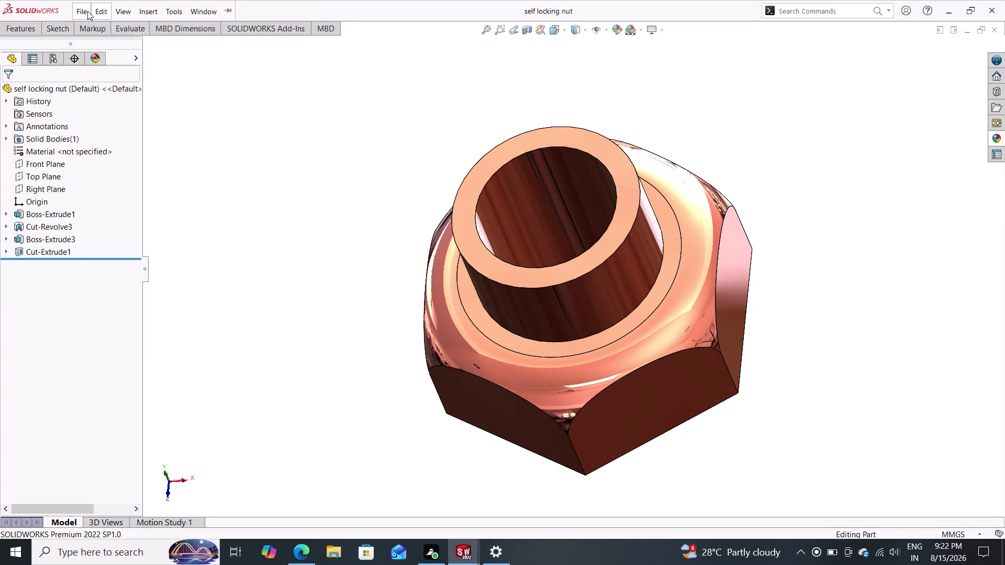
Save the self-locking nut with Save As in the shock assembly folder, then start a new document.
click(85, 11)
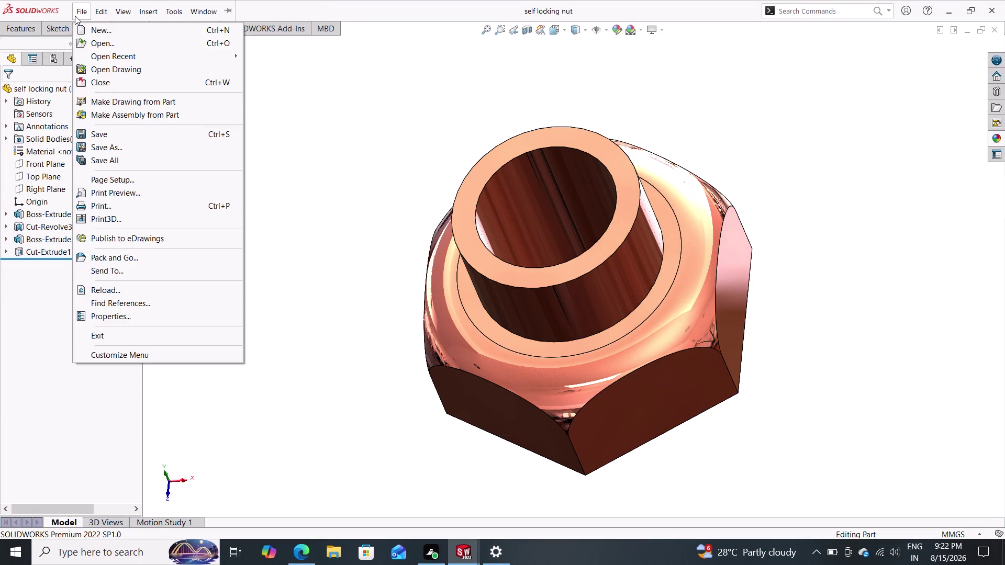
click(107, 147)
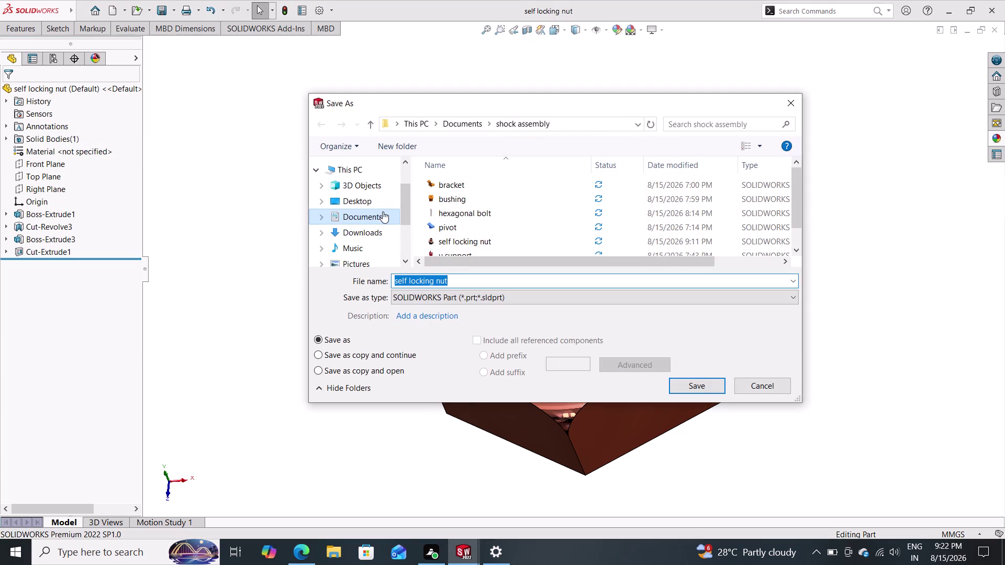
scroll(down, 3)
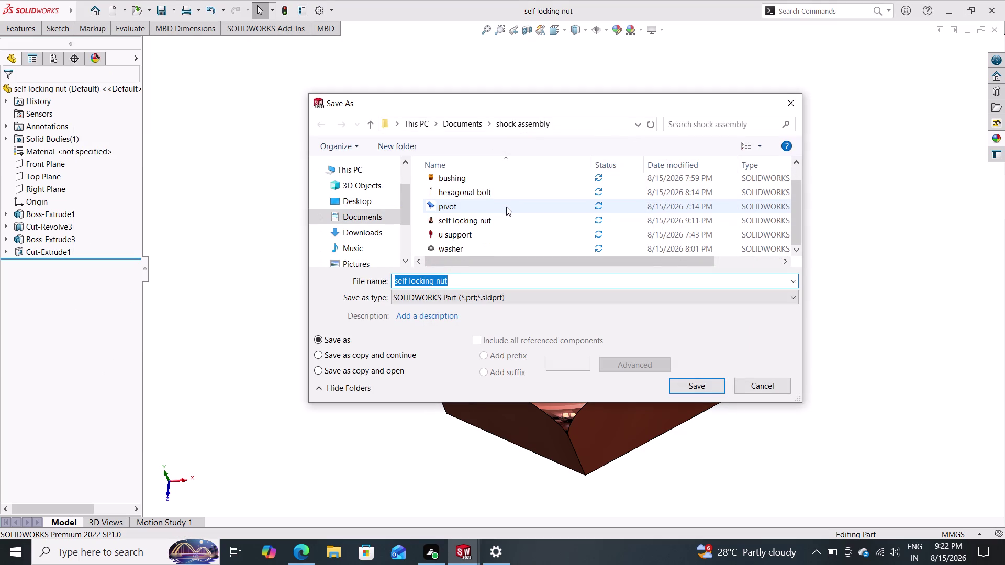
click(752, 382)
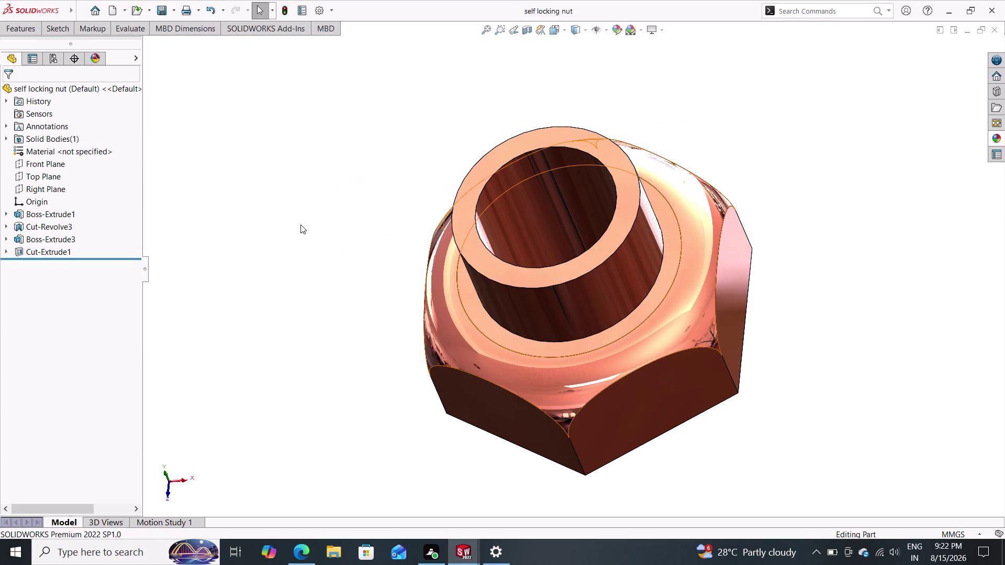
click(109, 16)
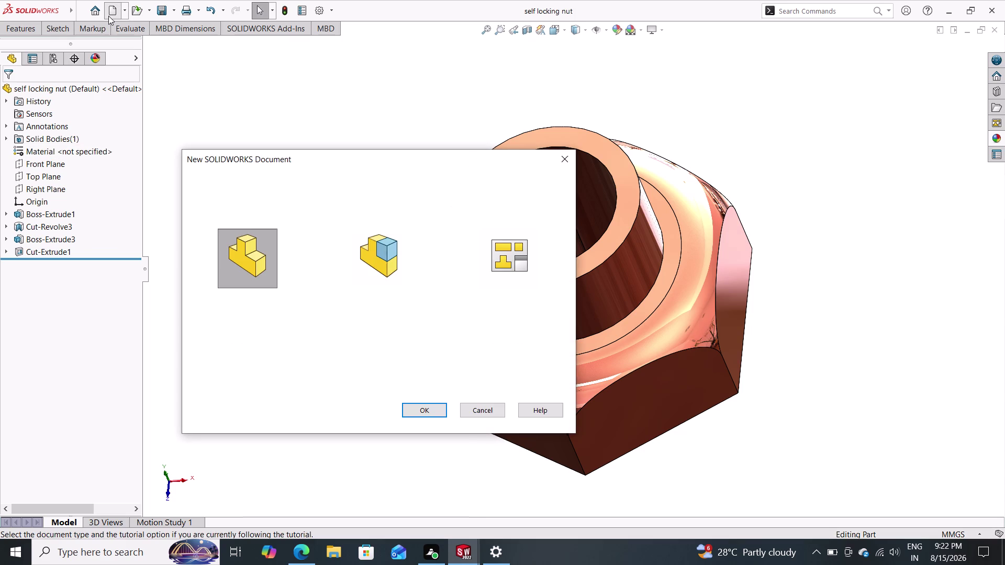
Create a new Part document and open a sketch on the Top Plane.
click(425, 413)
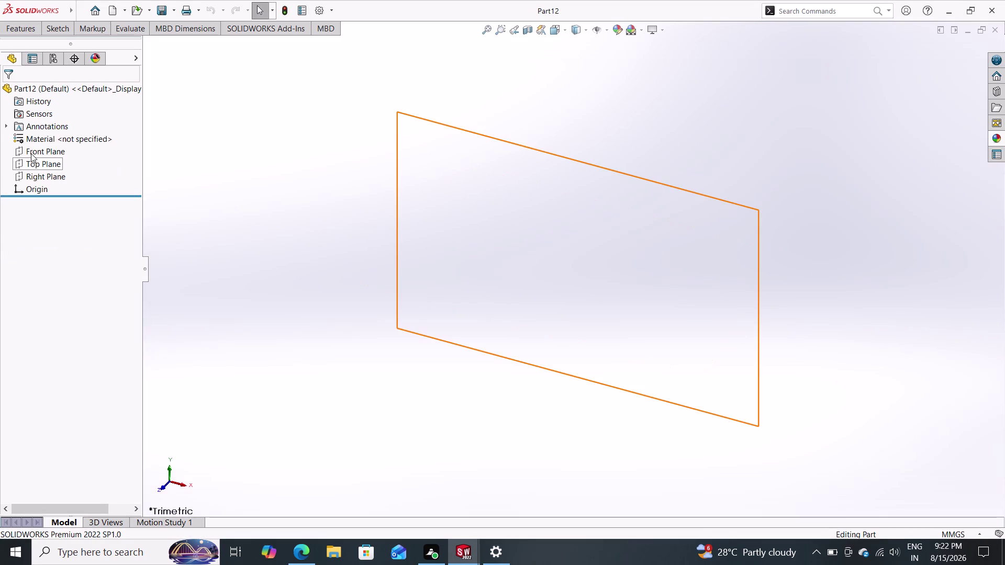
click(33, 168)
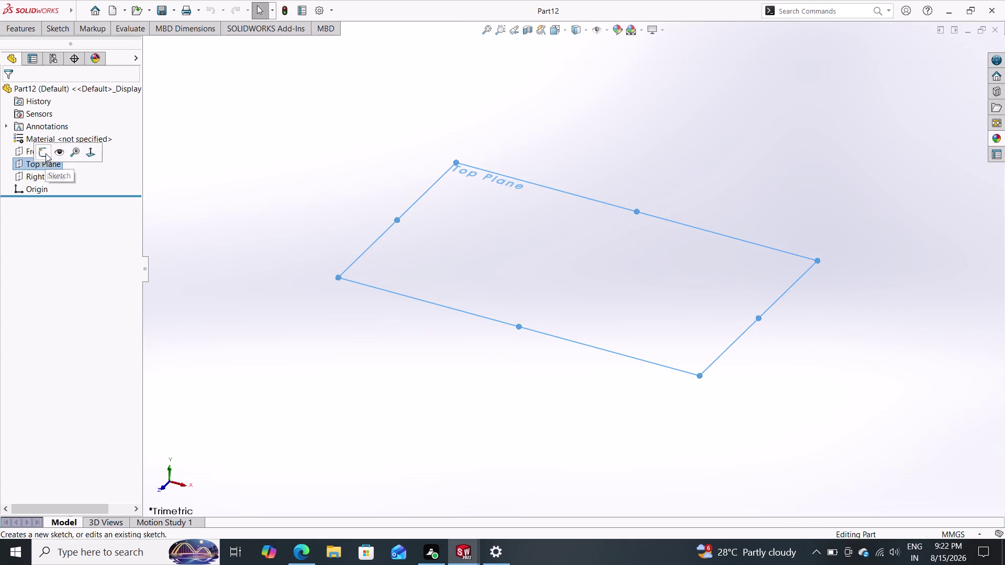
click(45, 153)
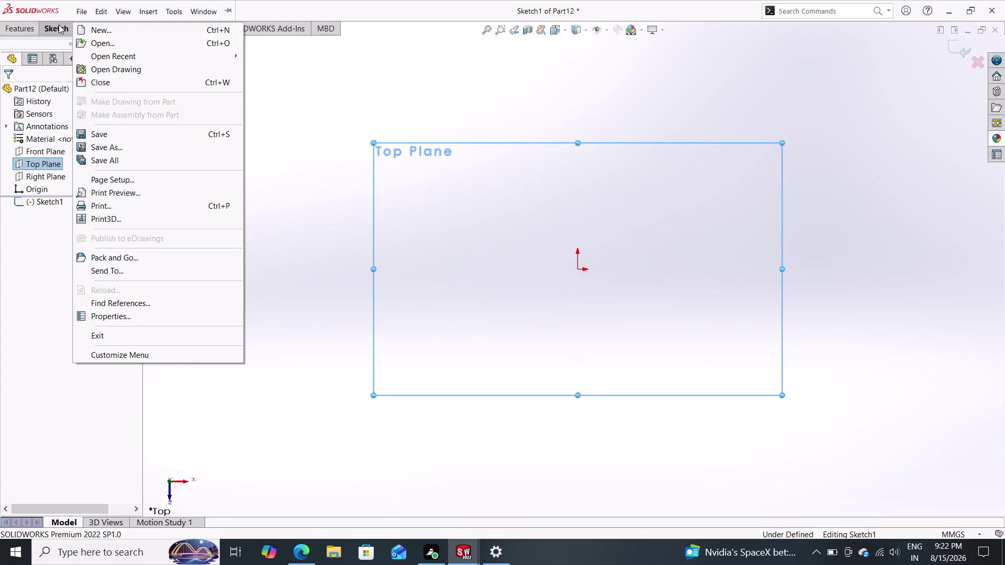
click(58, 25)
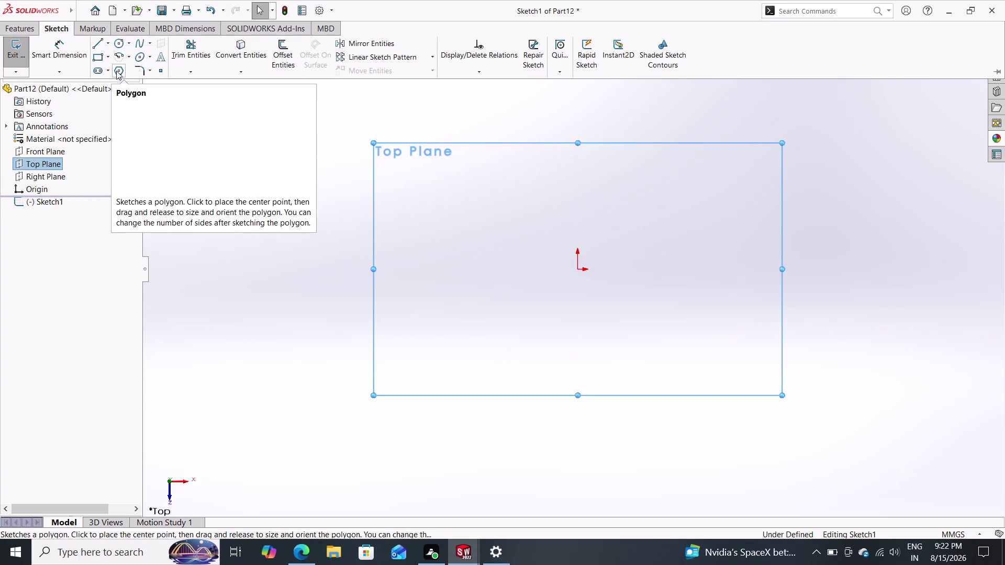
Sketch a six-sided polygon centred on the origin.
click(117, 71)
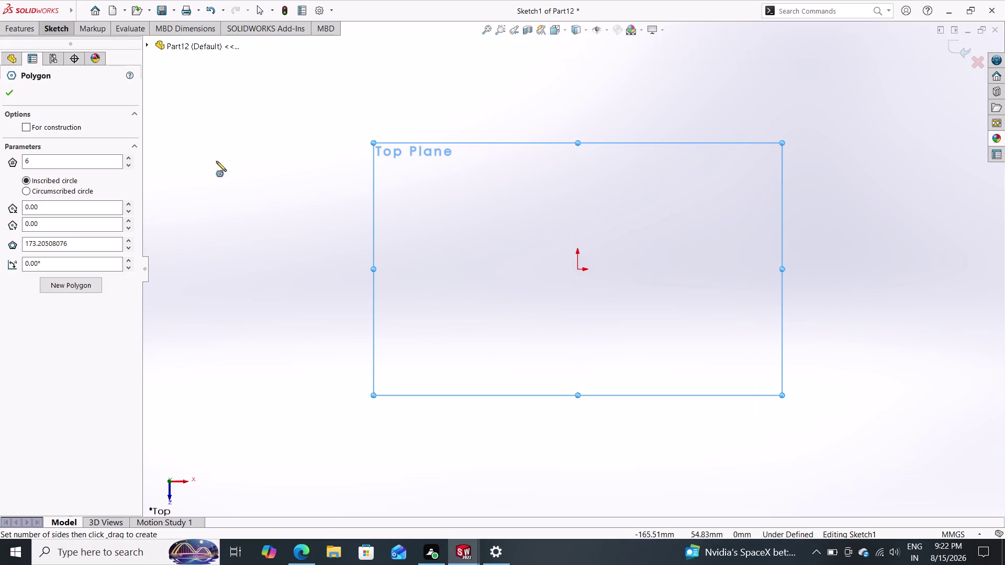
click(576, 270)
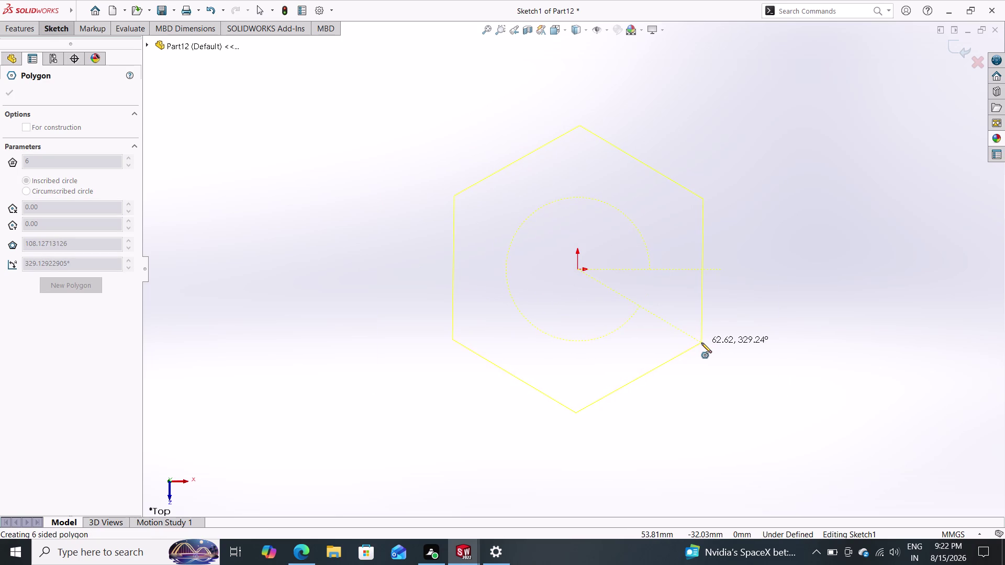
click(701, 343)
key(Escape)
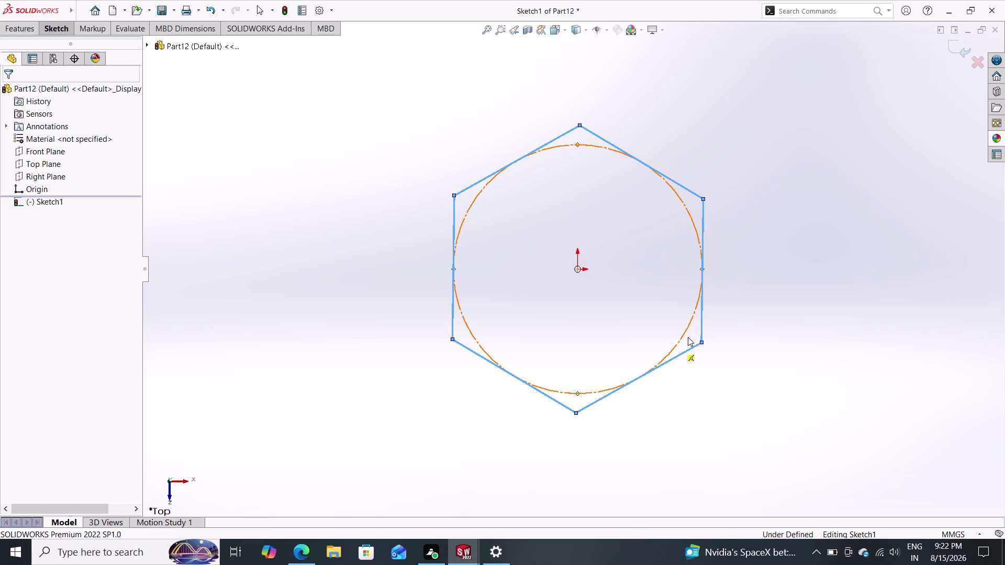
click(702, 311)
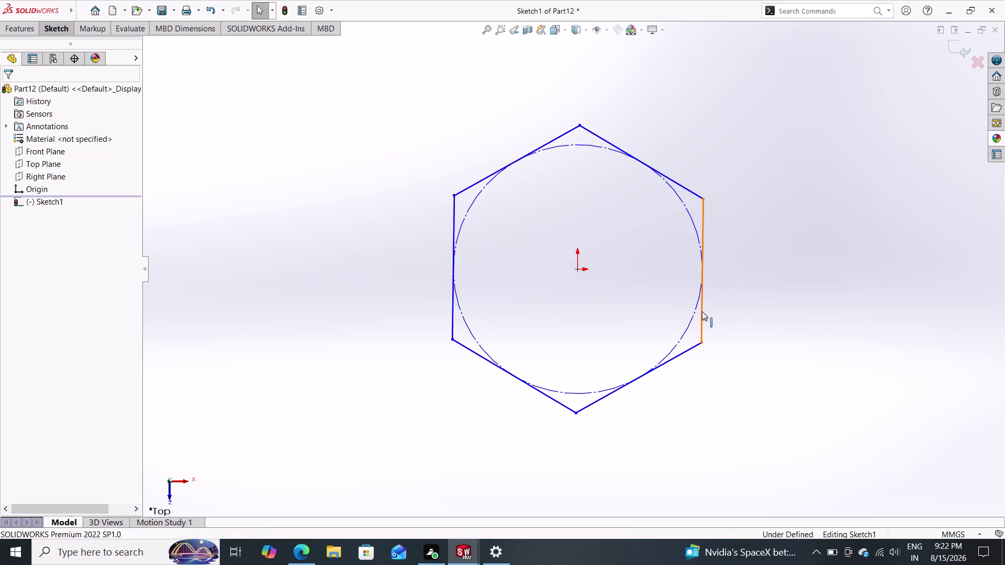
Add a Vertical relation to the hexagon's right side.
click(31, 237)
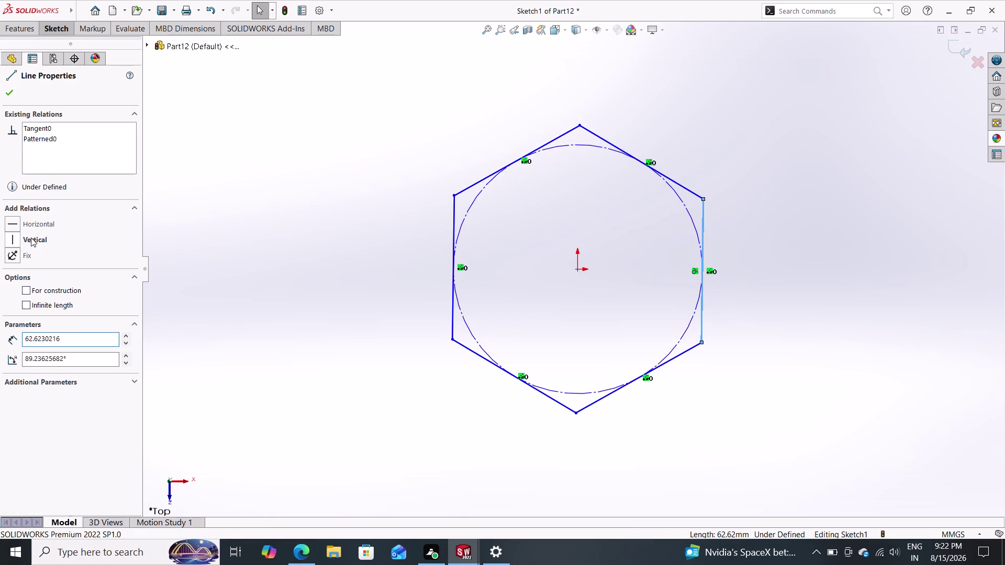
click(9, 93)
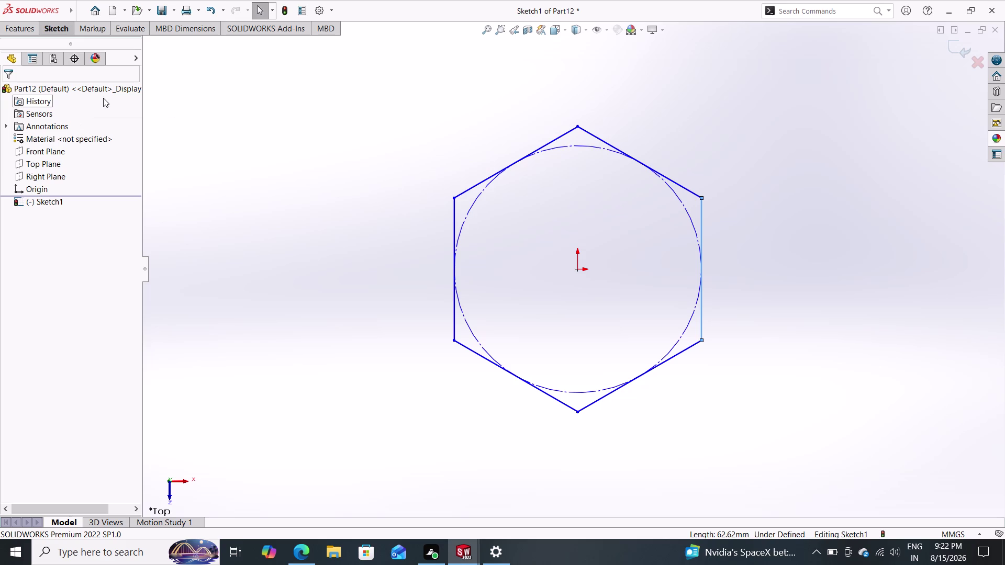
click(49, 23)
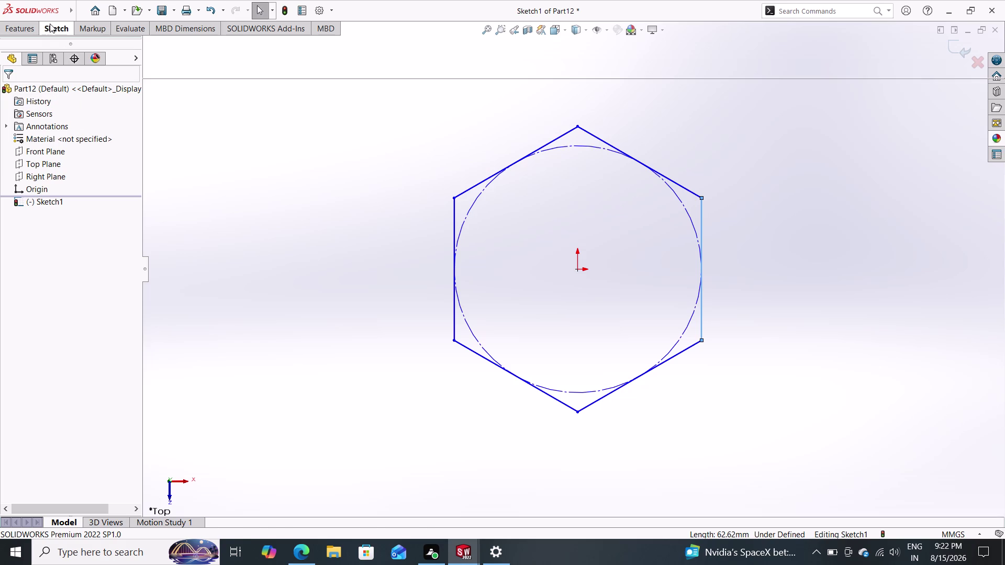
click(68, 55)
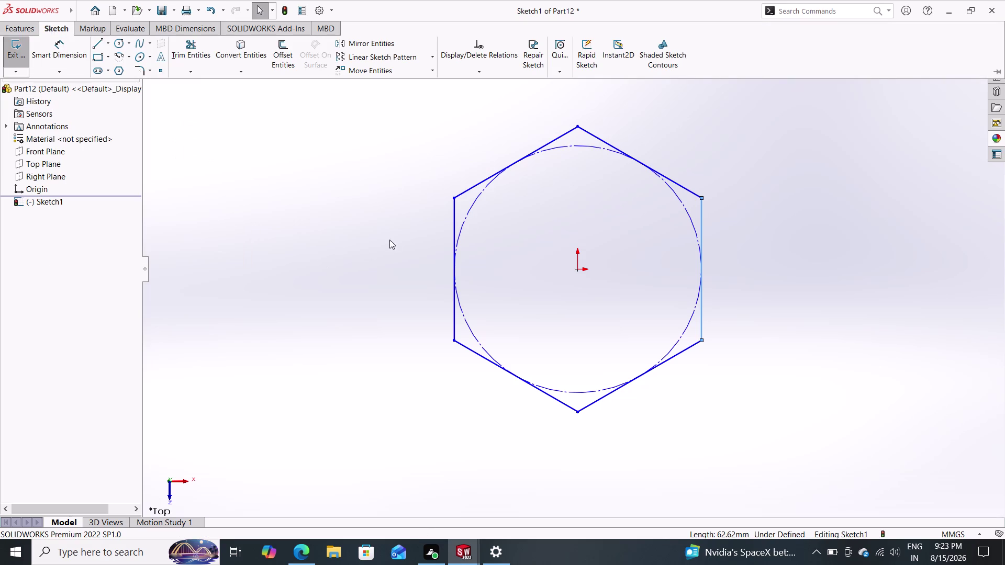
click(52, 50)
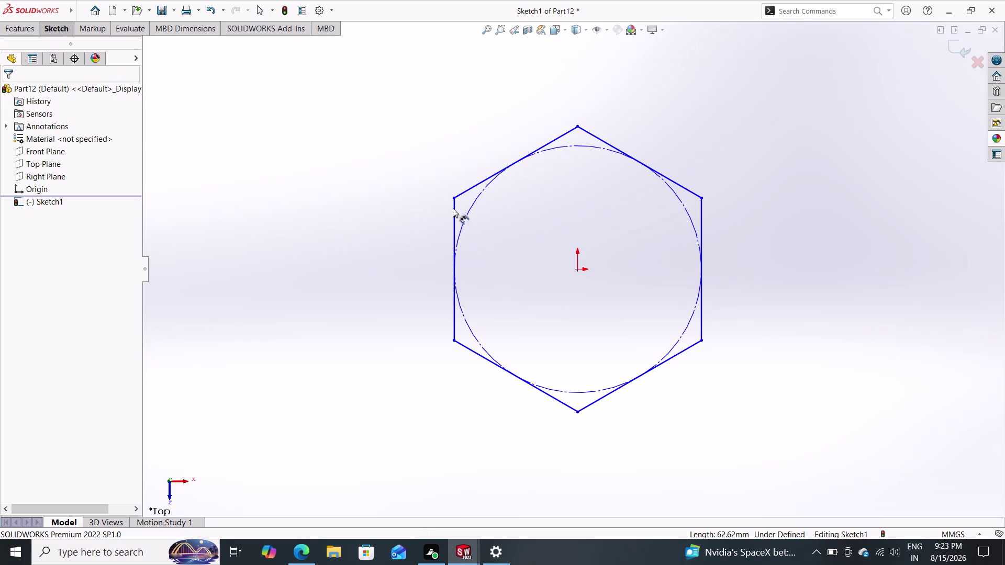
Dimension the hexagon's two upper corners to 104 mm, fully defining the sketch.
drag(453, 199, 677, 208)
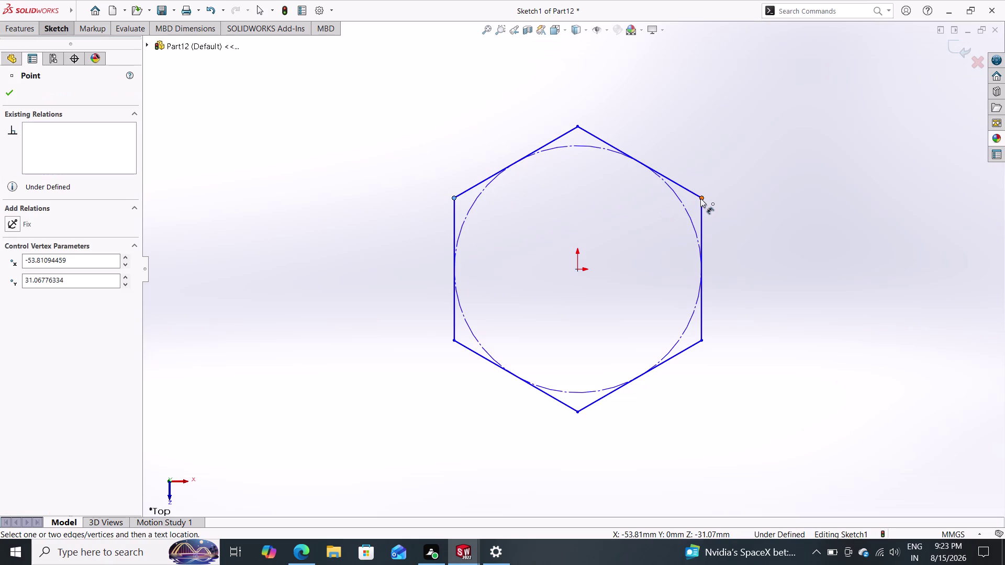
drag(702, 197, 672, 126)
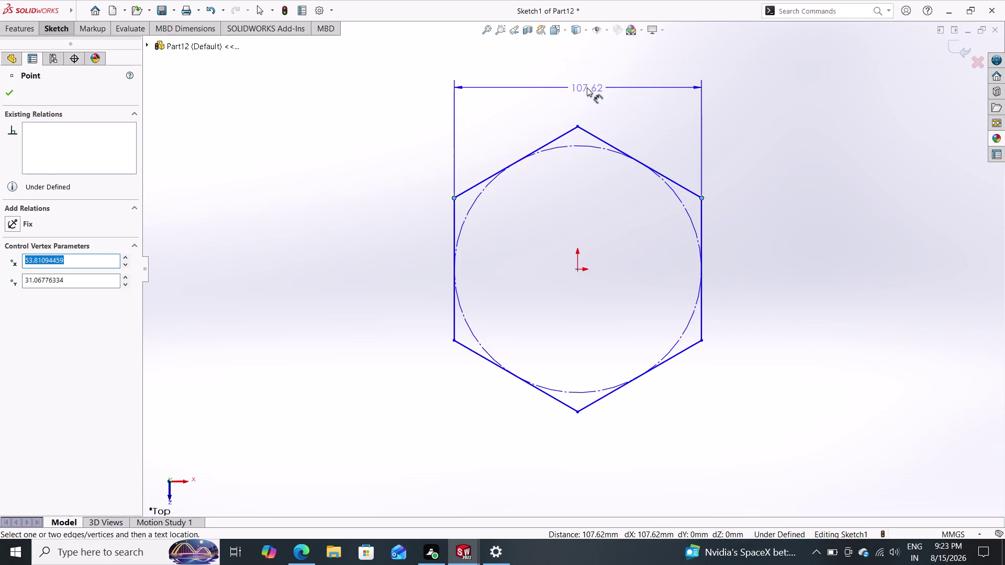
click(571, 82)
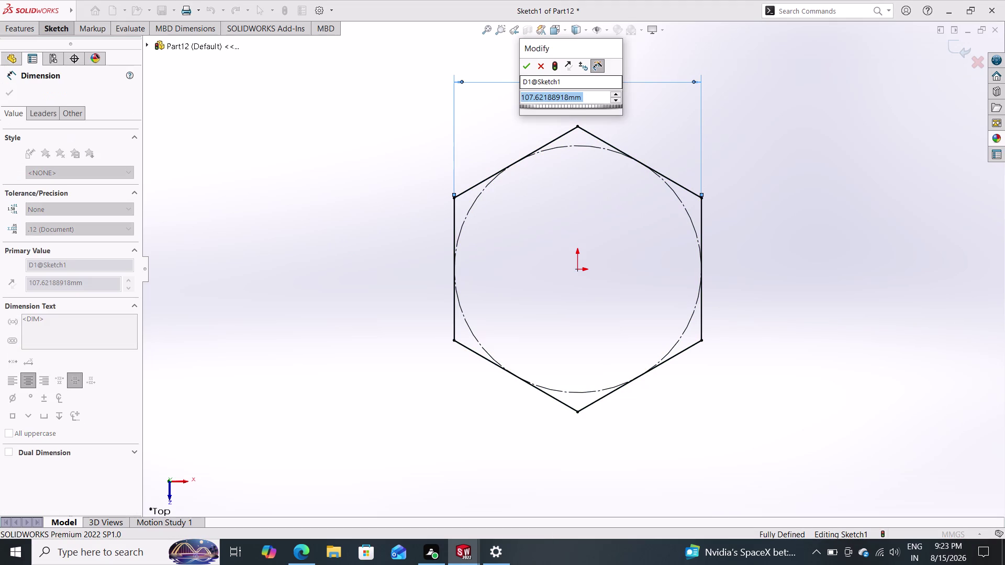
text(104)
key(Return)
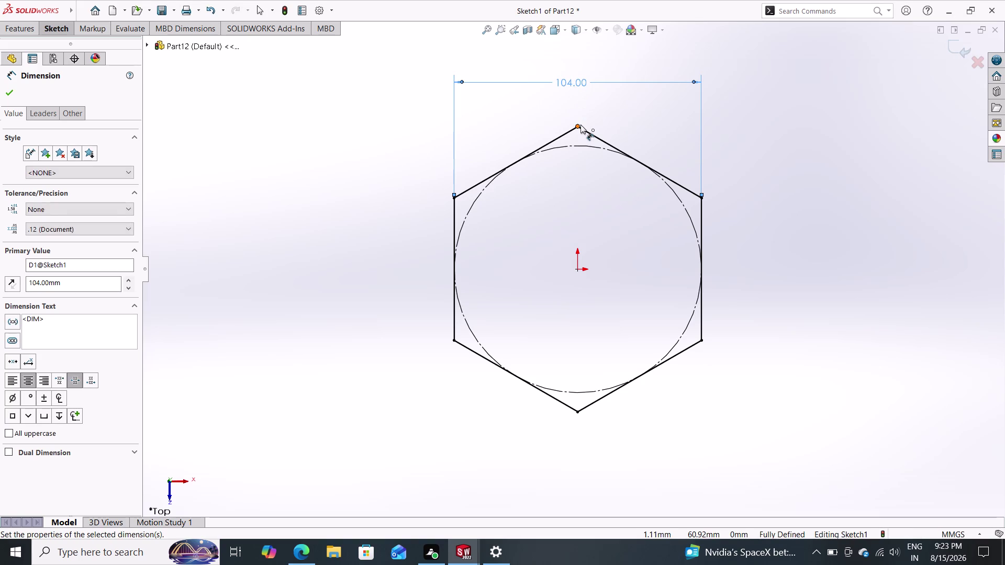
click(9, 92)
click(25, 33)
click(26, 50)
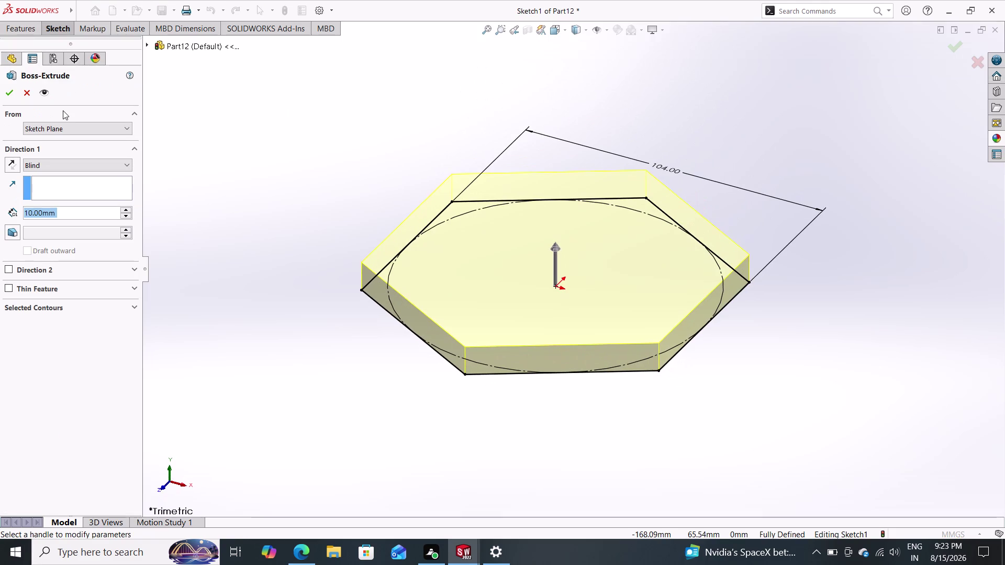
Extrude the hexagon 60 mm to create Boss-Extrude1.
text(6)
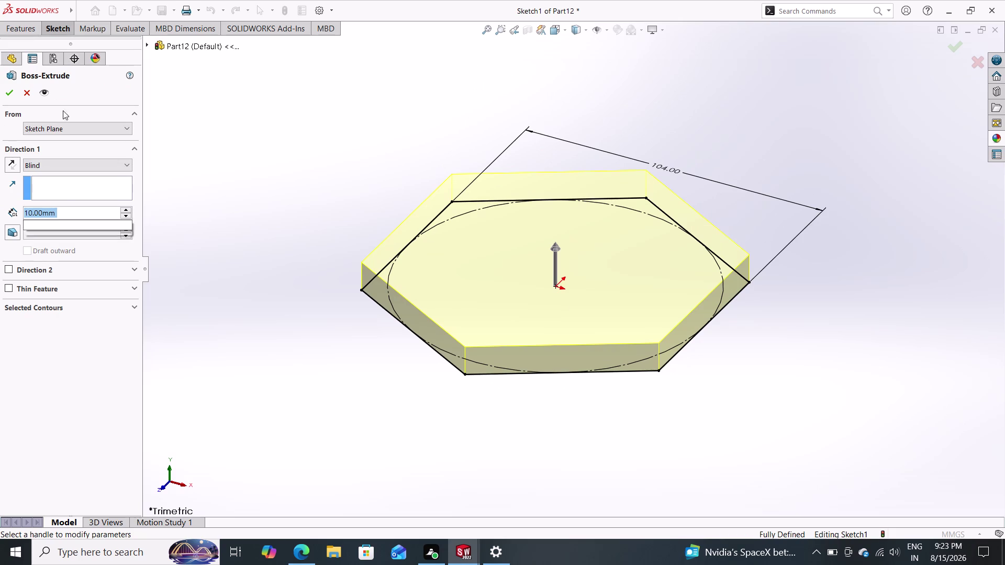
text(0)
key(Return)
click(7, 99)
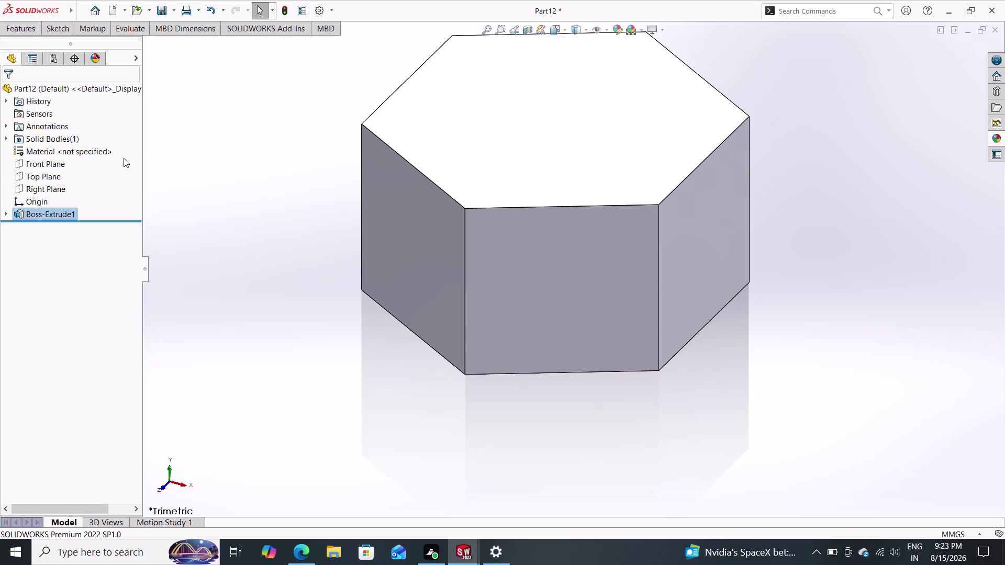
click(53, 186)
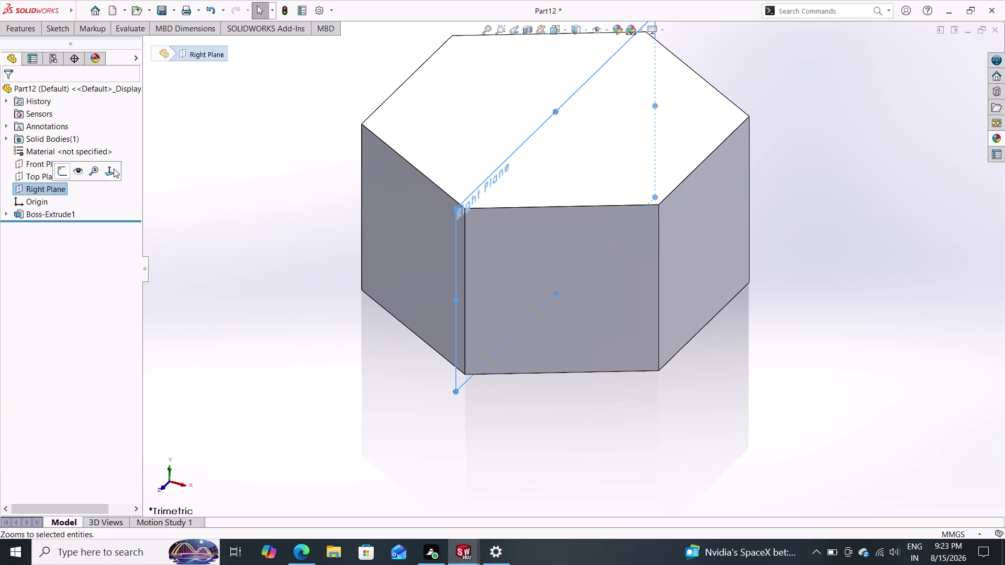
Start a sketch on the Right Plane with a vertical construction centerline rising from the origin.
click(110, 170)
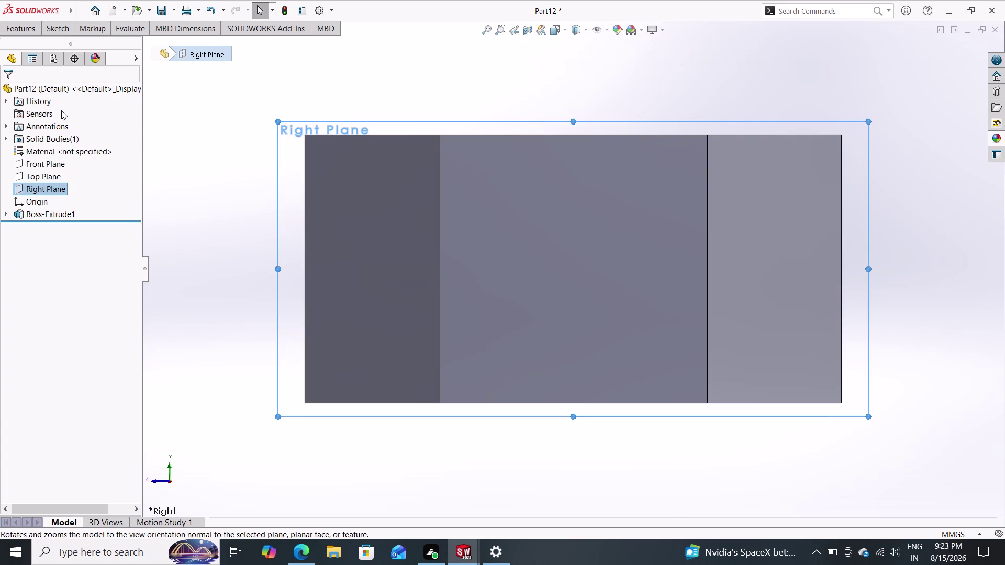
click(31, 27)
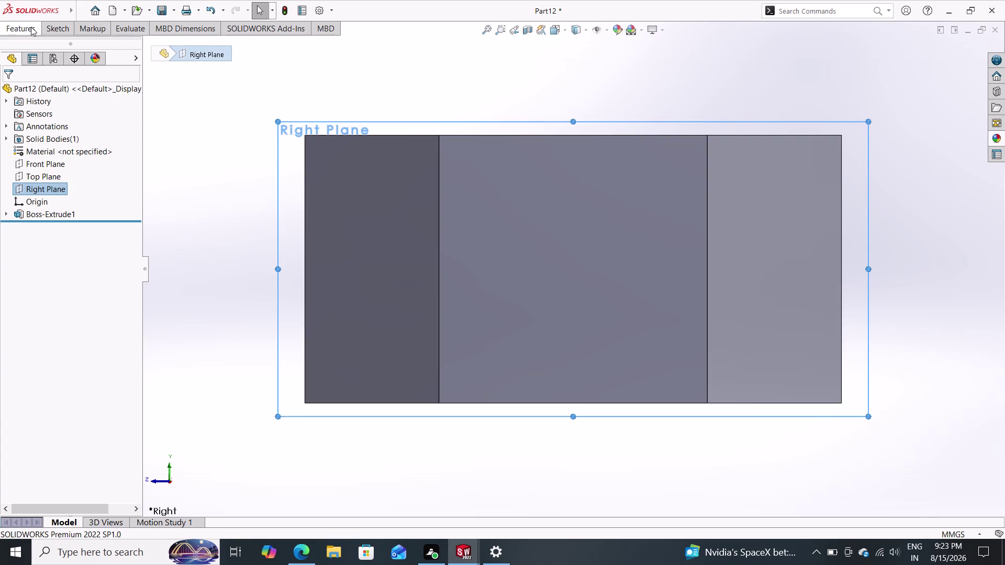
click(45, 24)
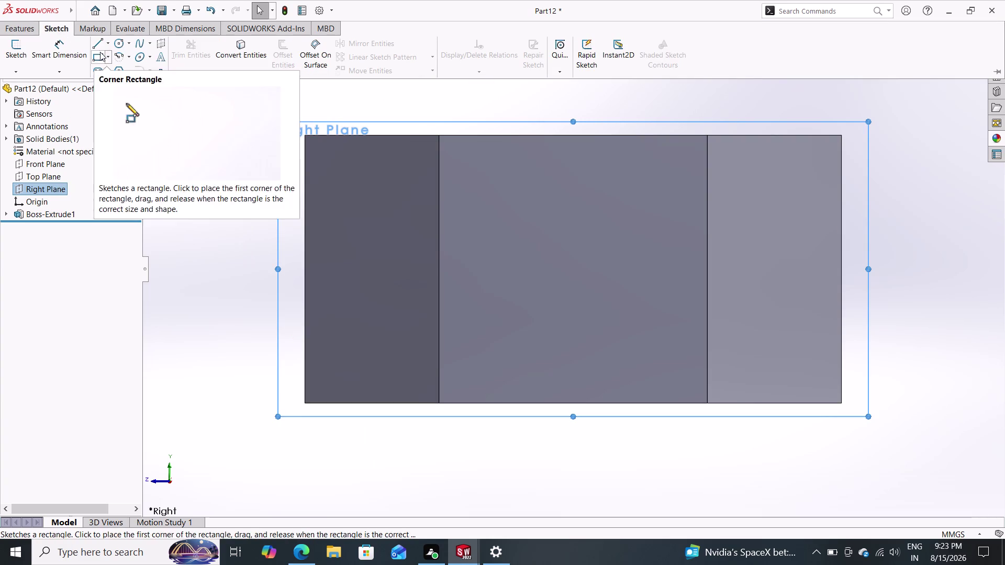
click(107, 42)
click(114, 74)
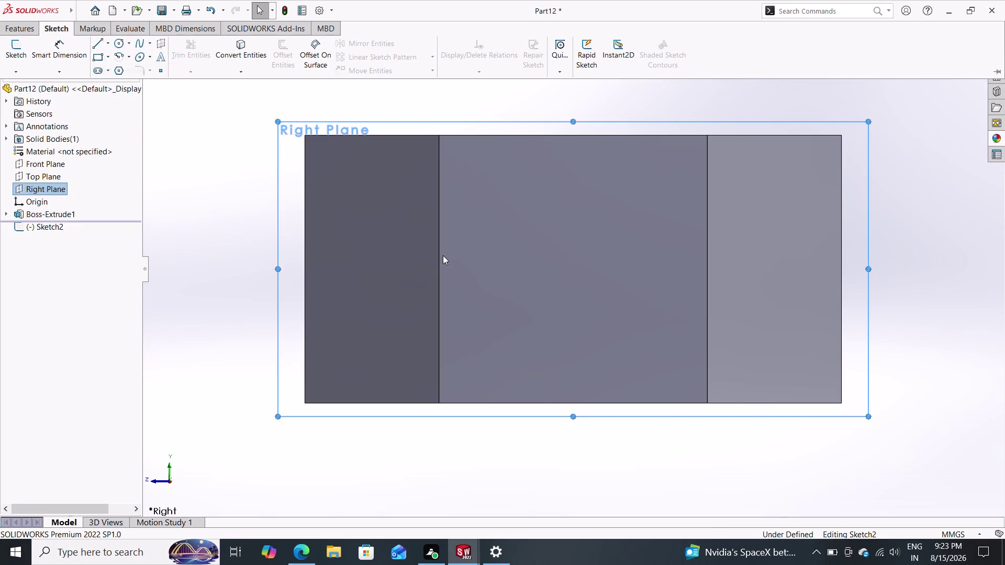
click(572, 403)
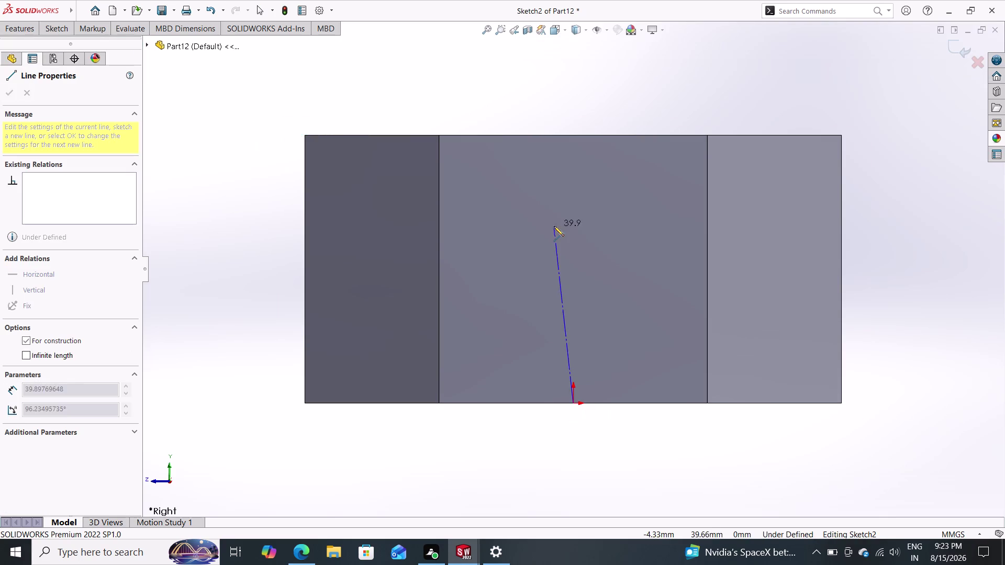
click(576, 201)
key(Escape)
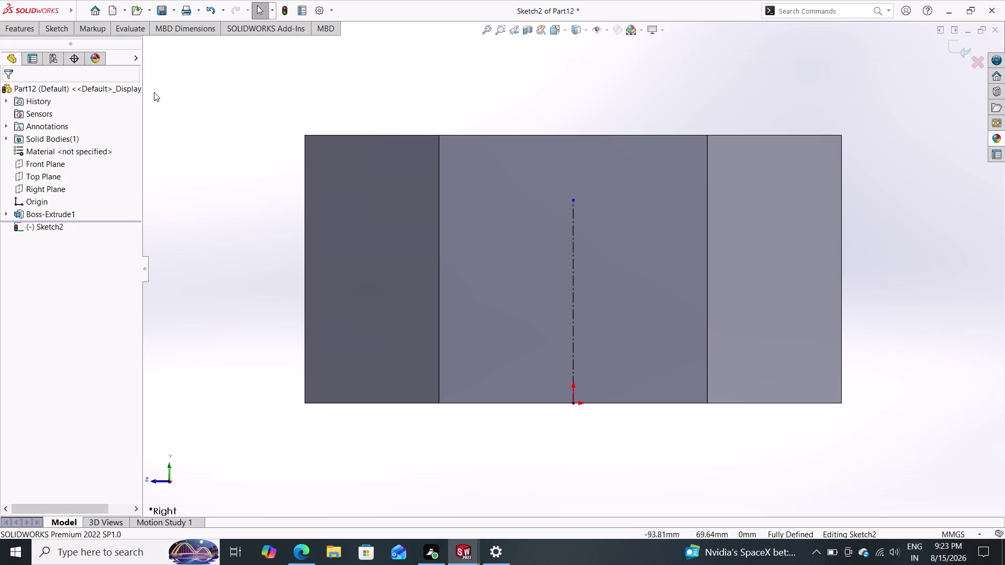
Select the top edge of the block's right face.
click(61, 35)
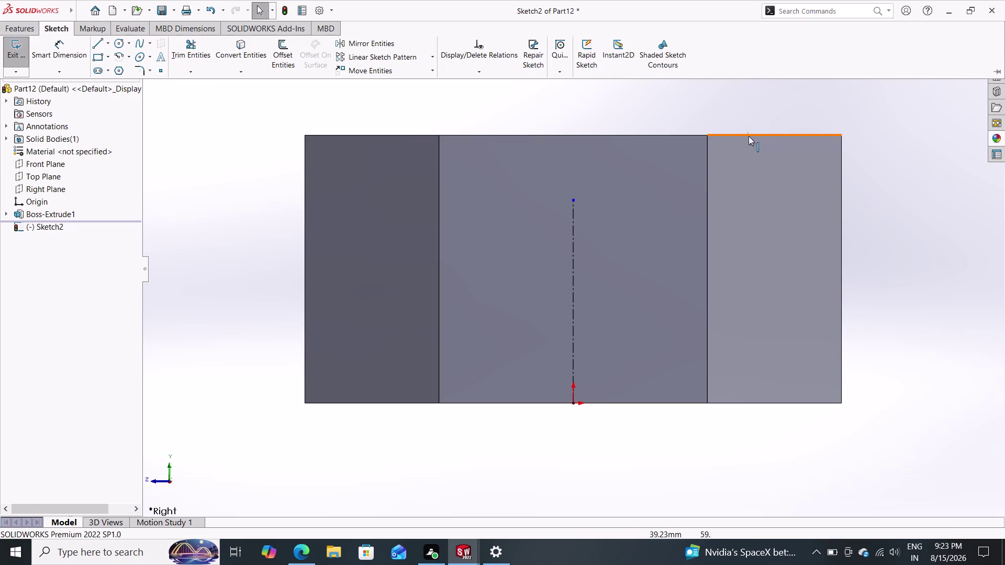
click(749, 135)
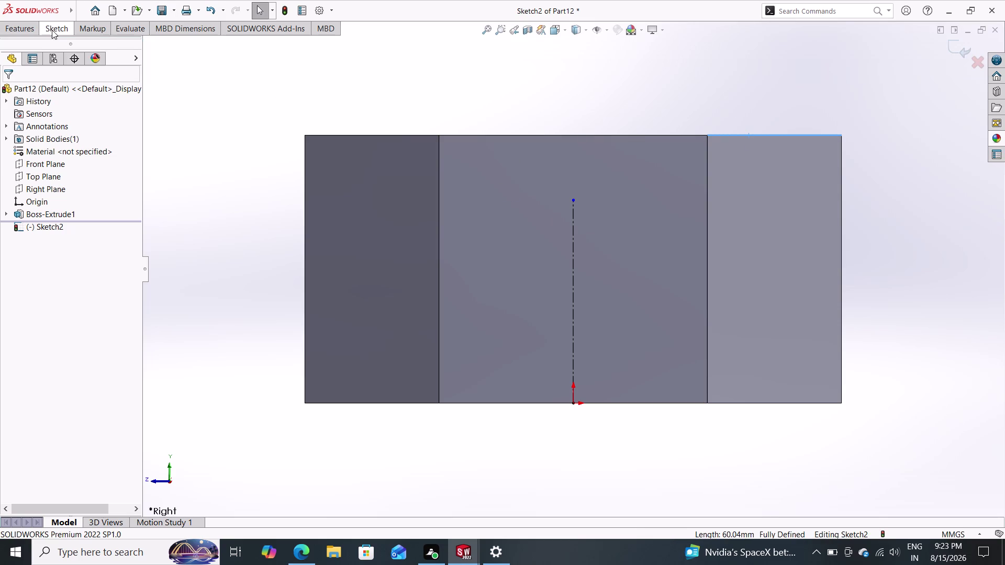
click(52, 30)
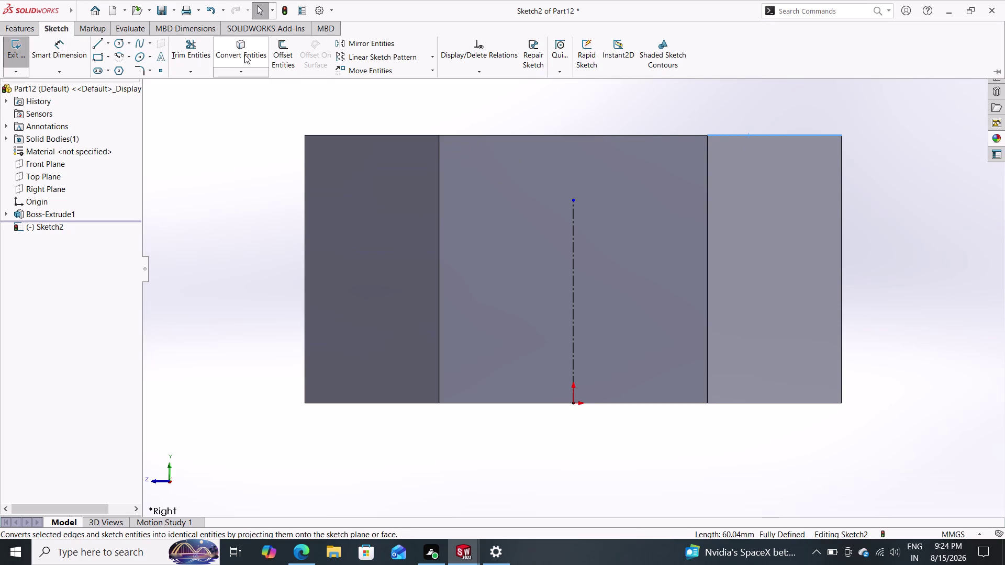
Convert the right face's top and right edges into sketch lines.
click(239, 54)
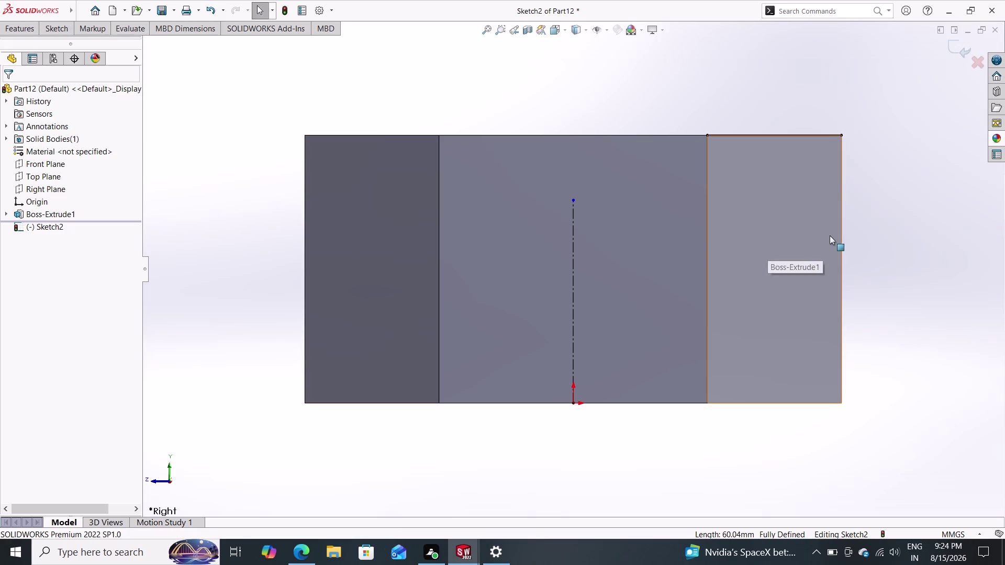
click(841, 235)
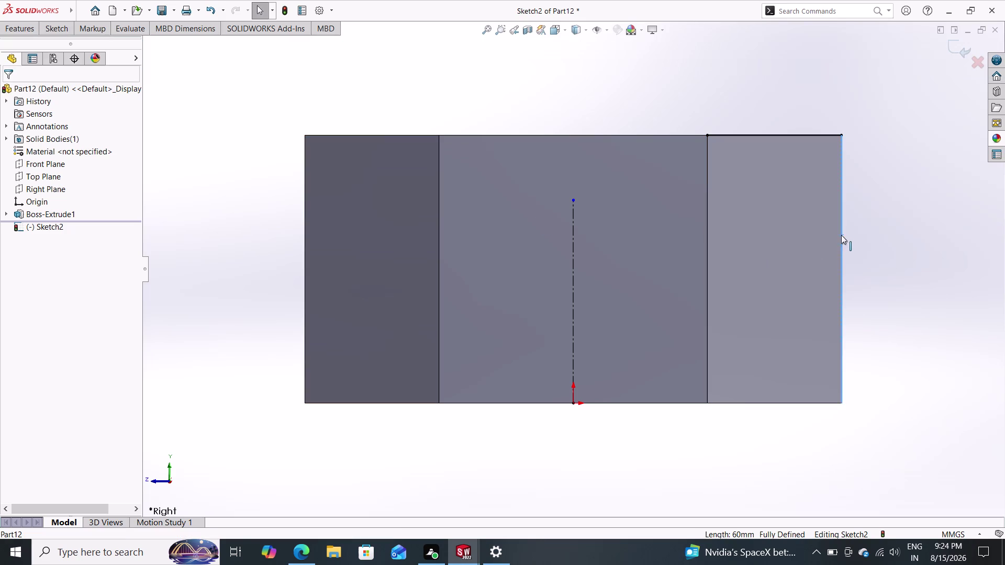
click(56, 29)
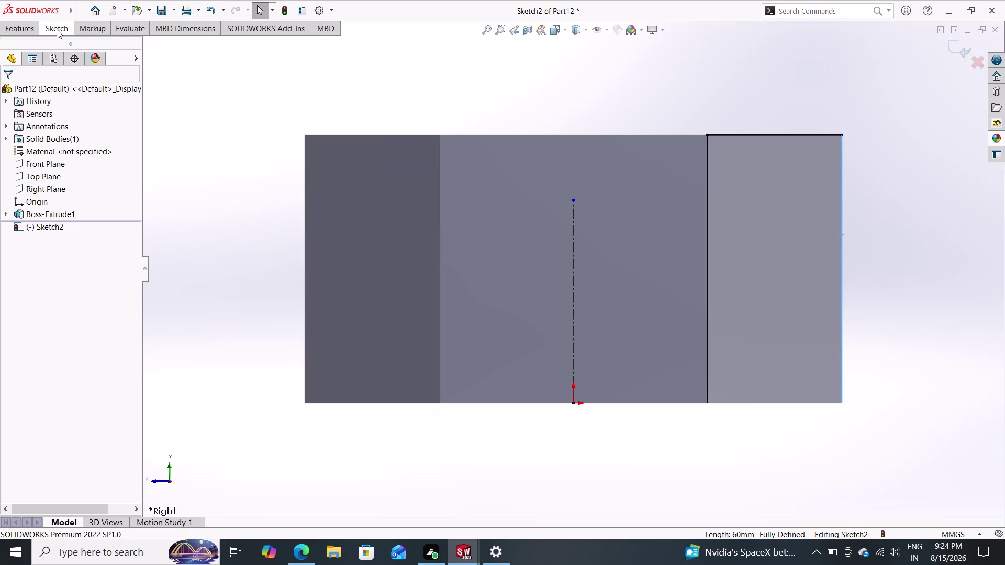
click(239, 54)
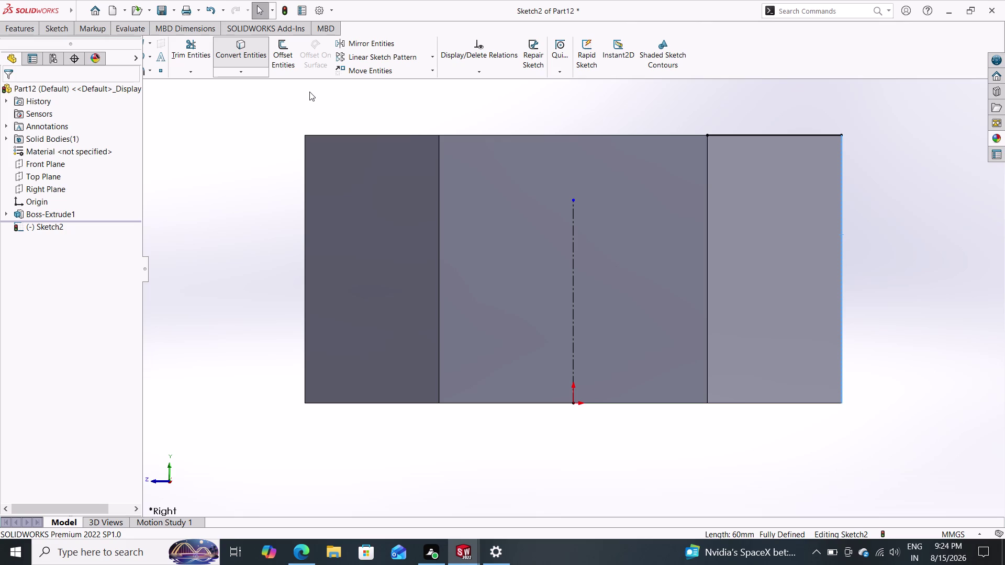
click(57, 27)
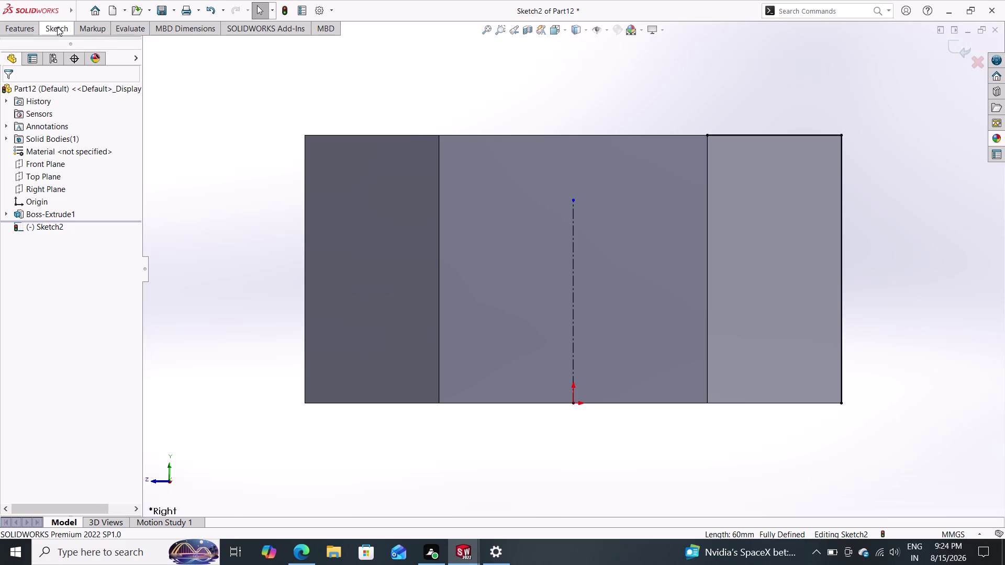
click(139, 69)
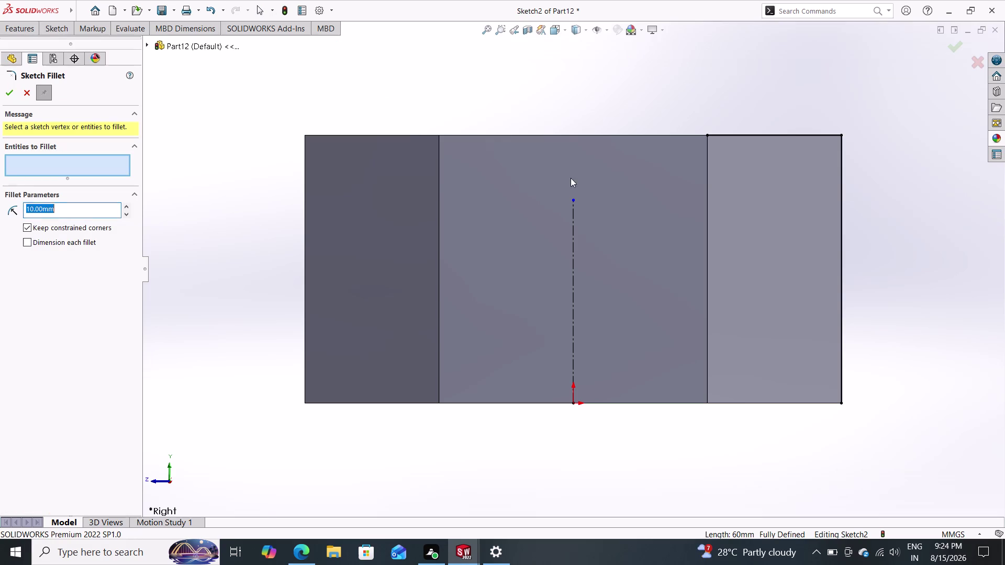
Fillet the top-right corner of the converted edges with a 20 mm radius.
drag(881, 116, 804, 173)
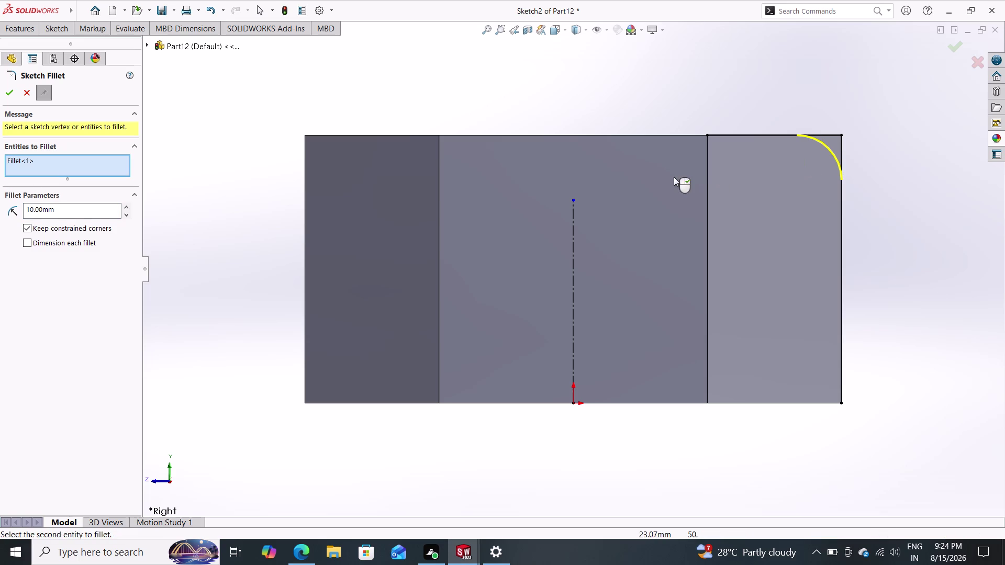
drag(88, 211, 0, 219)
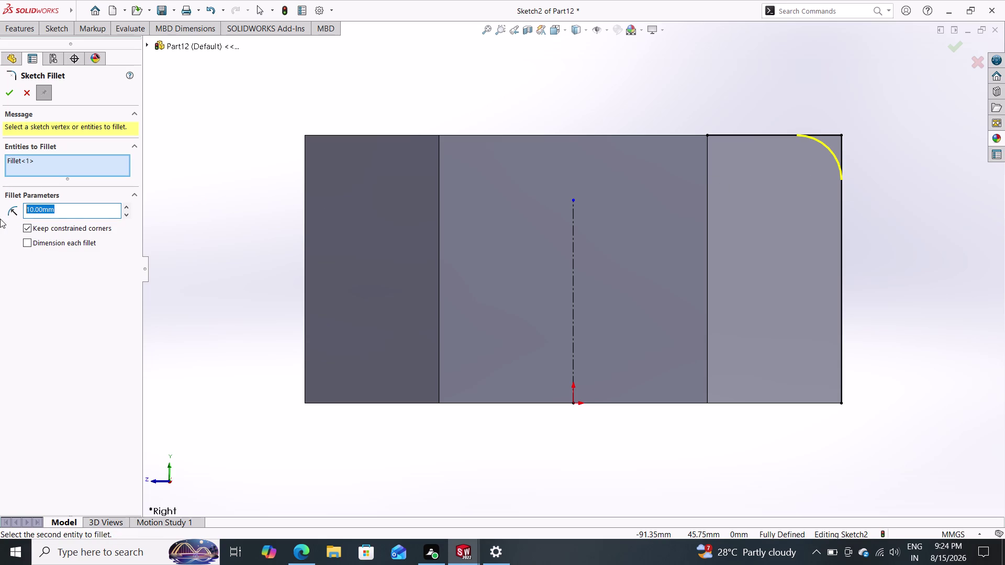
text(20)
key(Return)
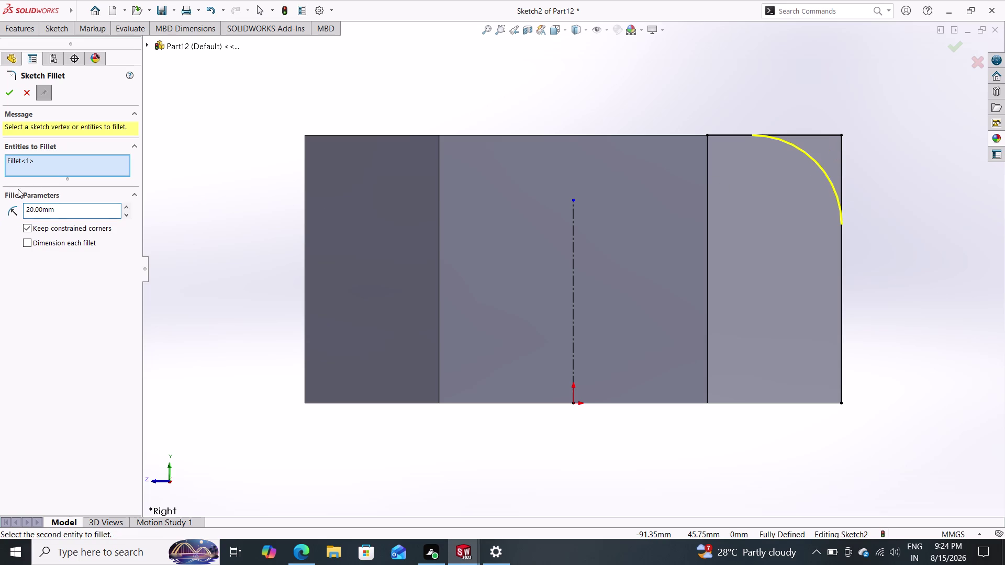
click(8, 93)
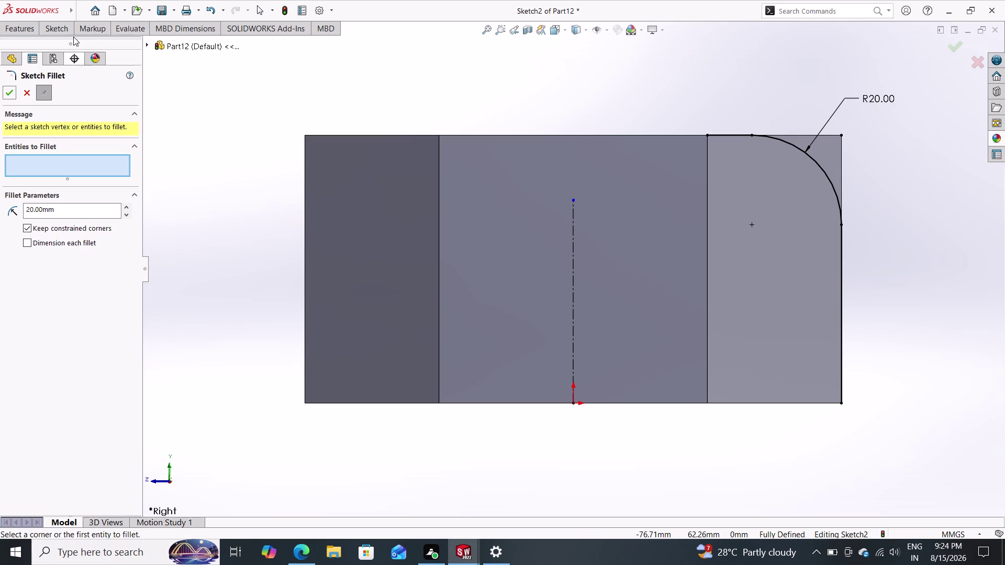
click(9, 96)
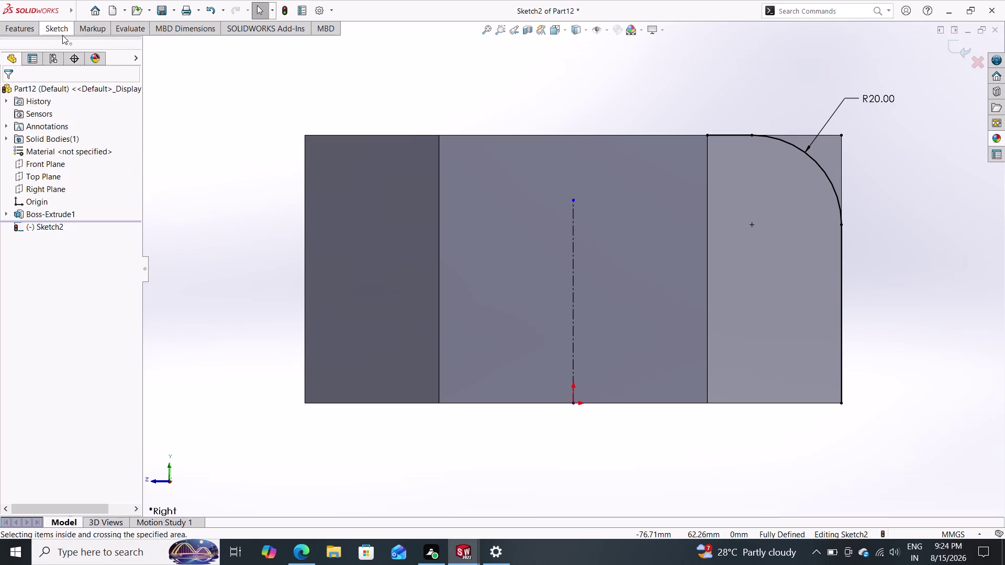
Draw lines up, right, down and back around the filleted corner, closing the profile.
click(62, 35)
click(97, 44)
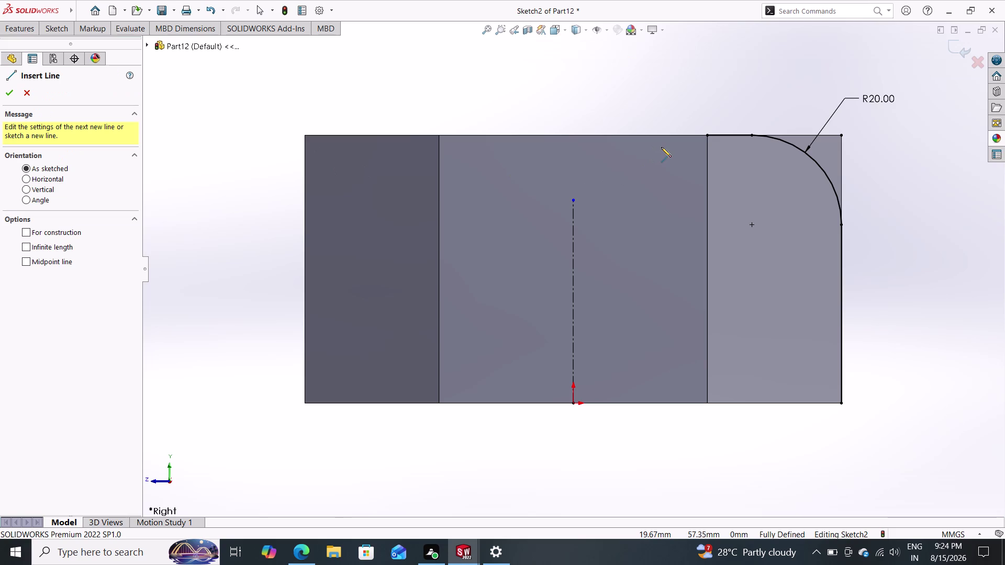
click(708, 136)
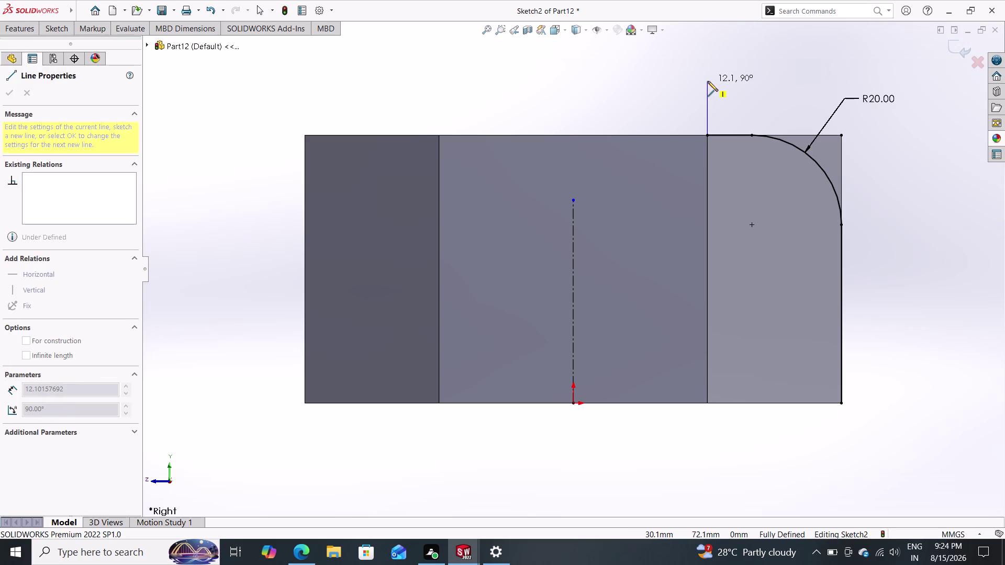
click(708, 81)
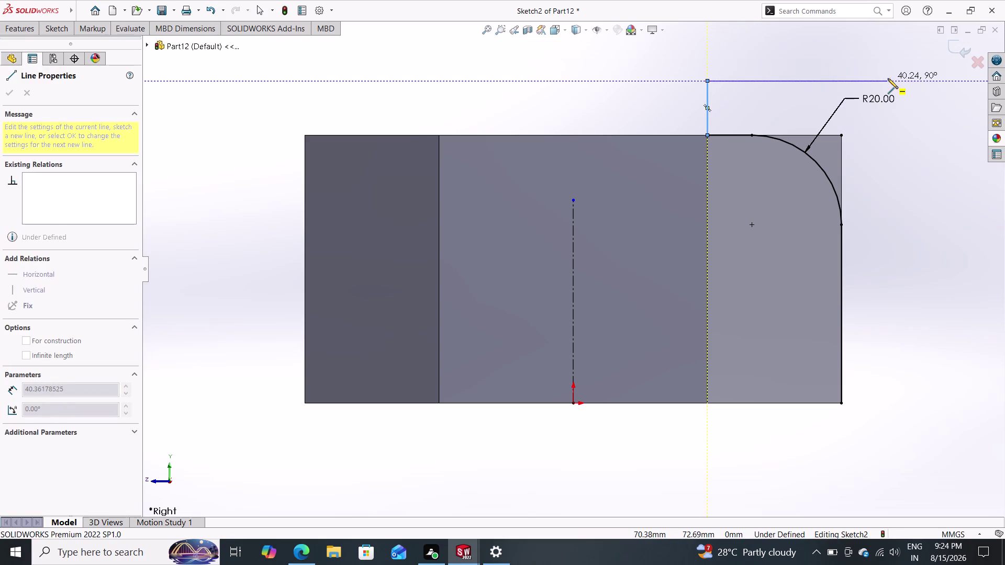
click(888, 79)
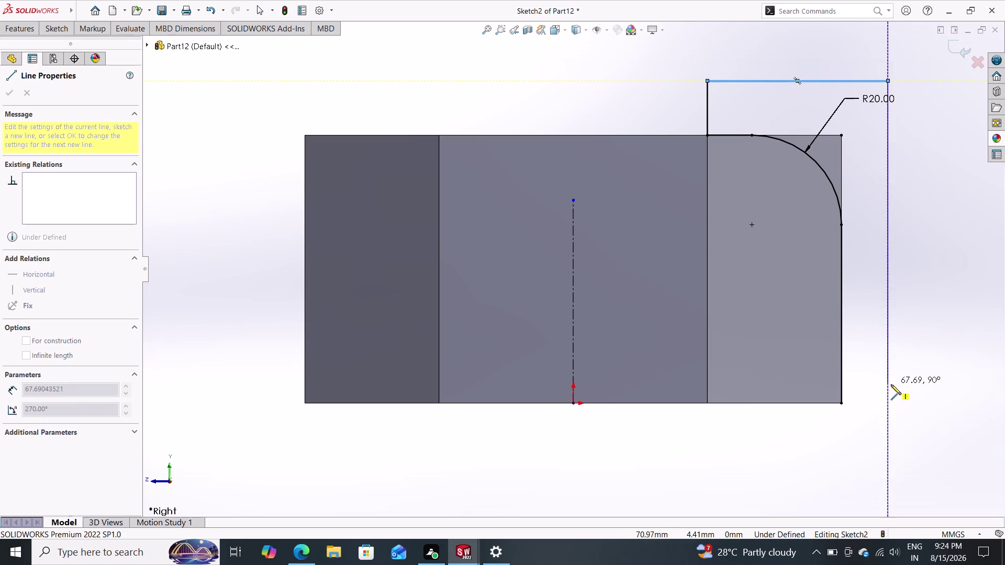
click(888, 404)
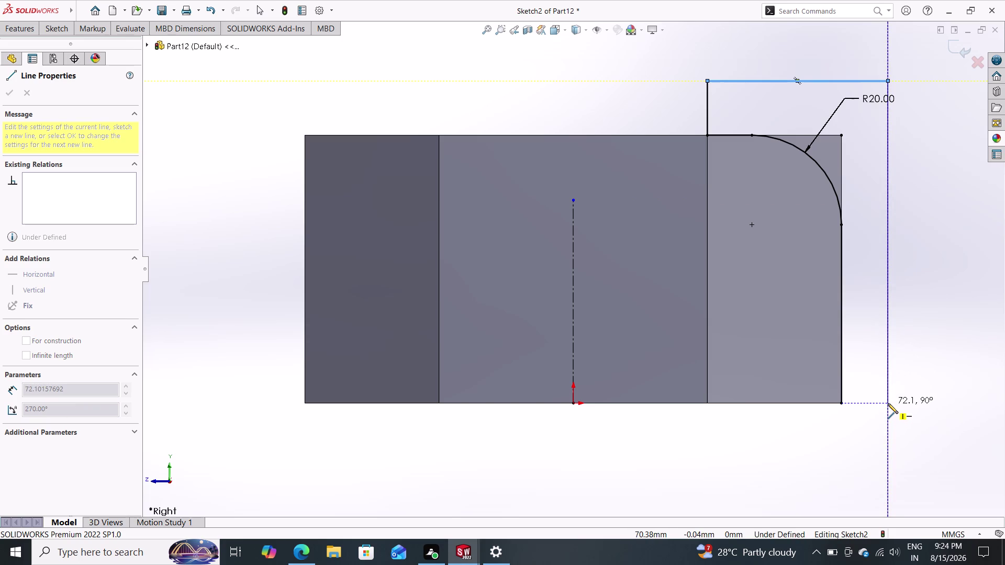
click(844, 405)
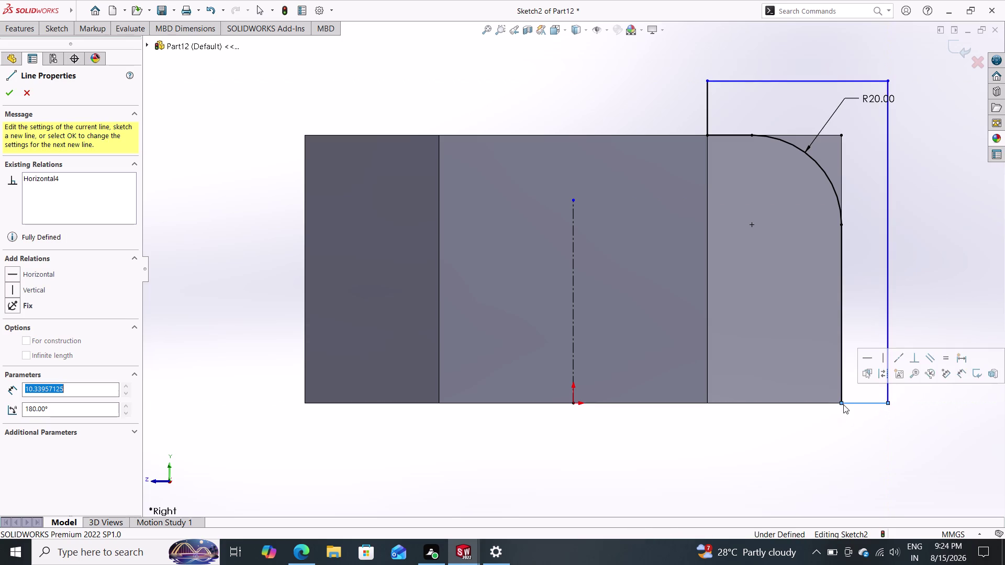
click(9, 91)
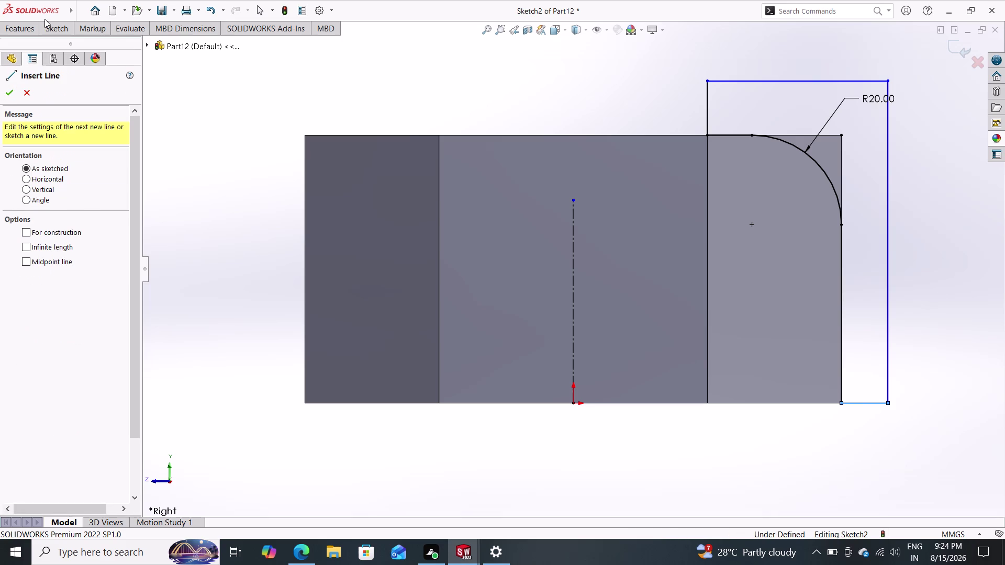
Start a Revolved Cut from the closed profile sketch.
click(49, 30)
click(24, 21)
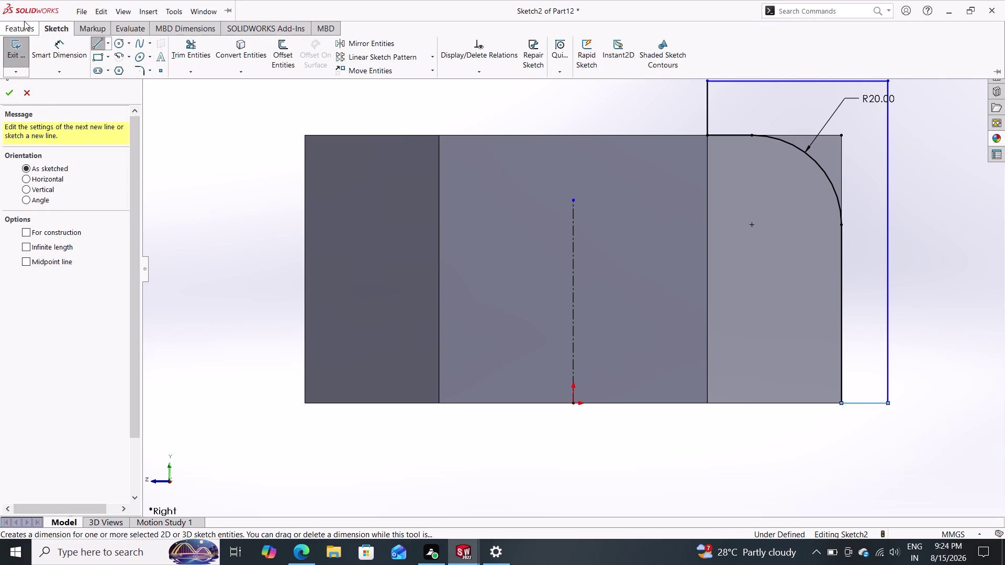
click(254, 46)
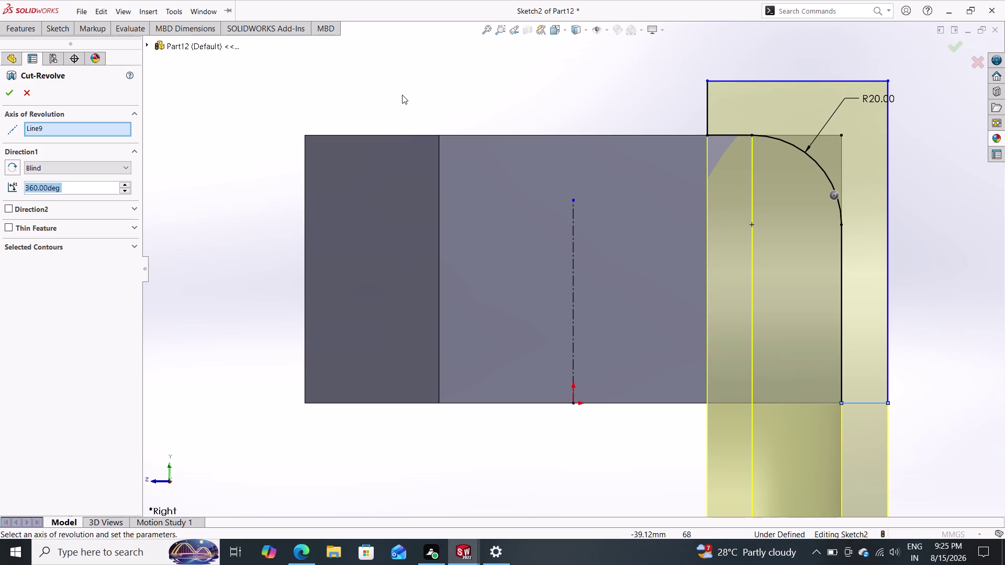
Orbit to inspect the preview, cancel the revolved cut and restart it.
middle_drag(405, 94, 404, 139)
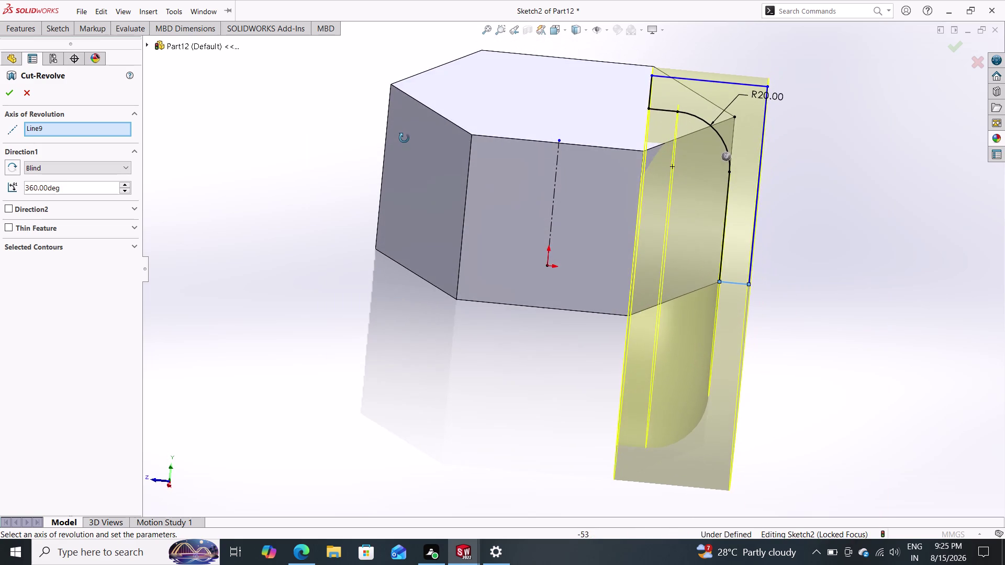
middle_drag(404, 139, 398, 131)
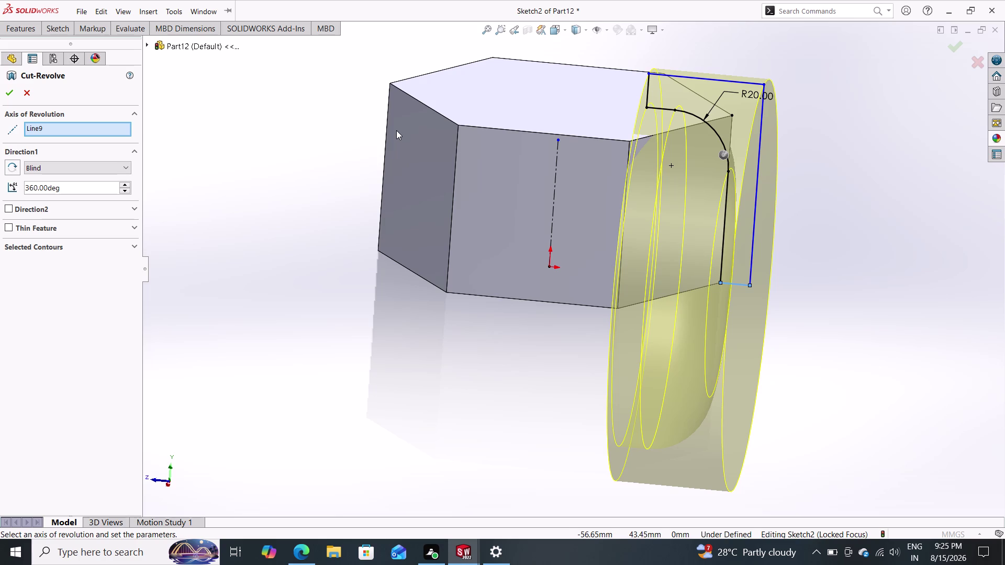
click(25, 94)
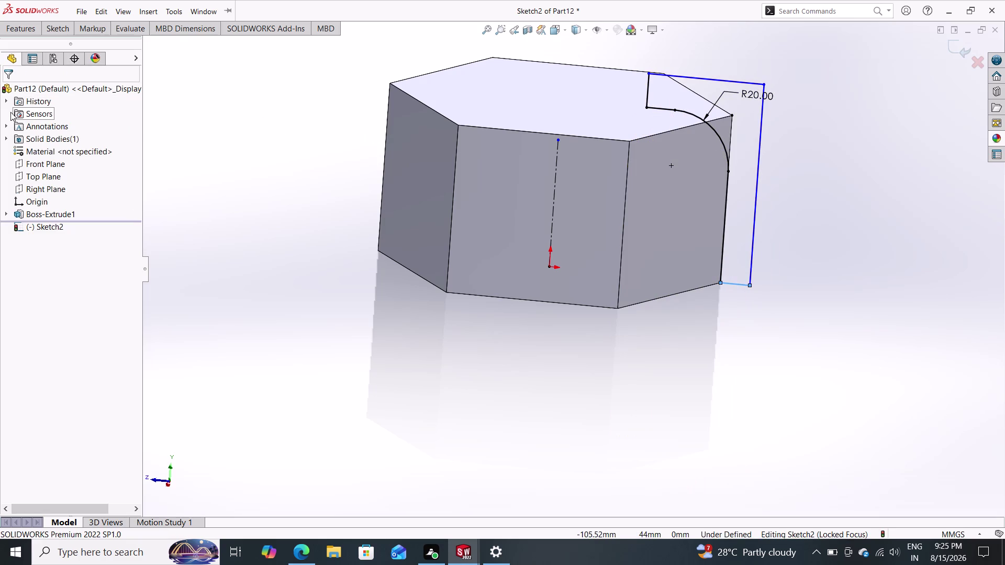
click(65, 34)
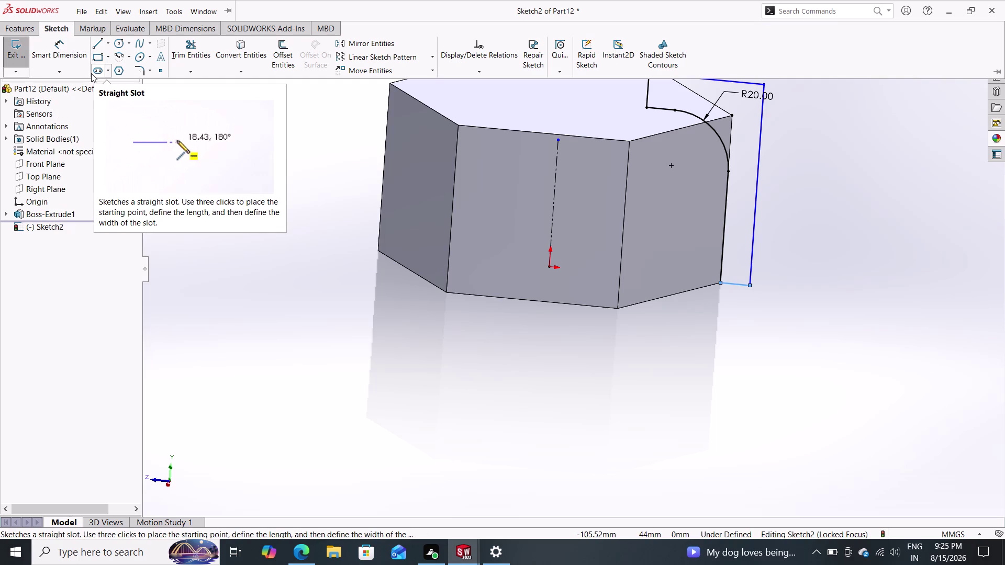
click(33, 27)
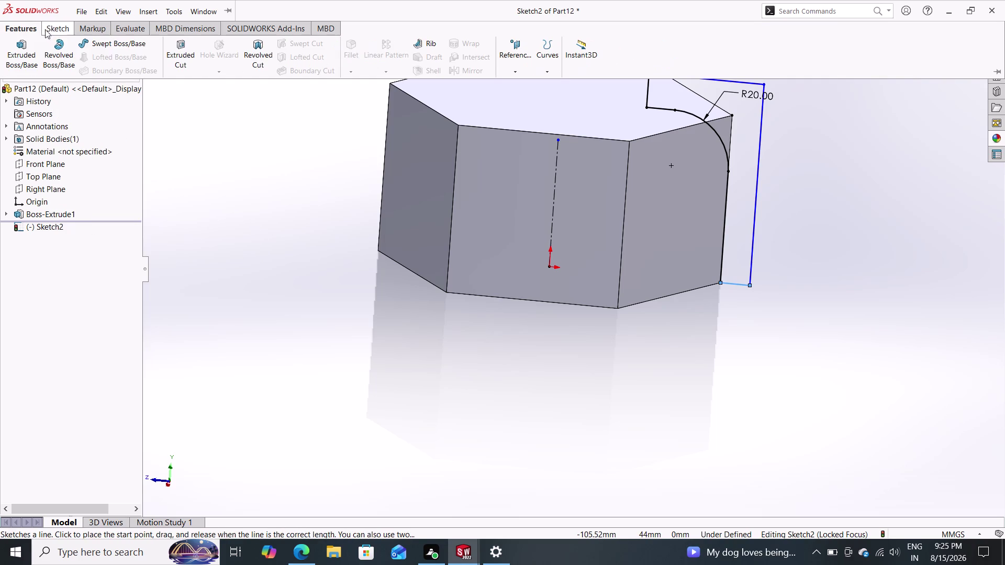
click(260, 52)
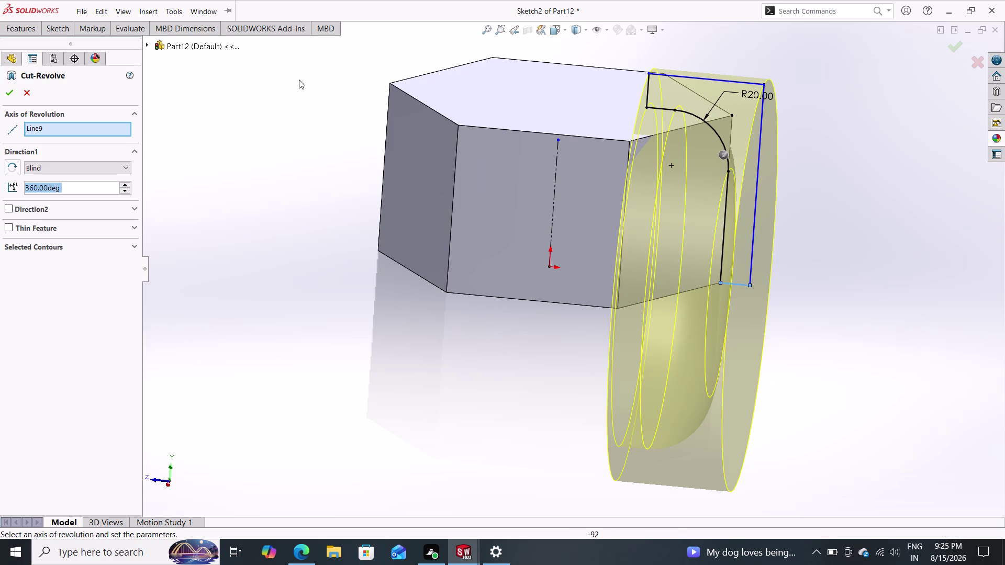
Clear Line9 as the revolve axis and choose a different profile line instead.
right_click(50, 123)
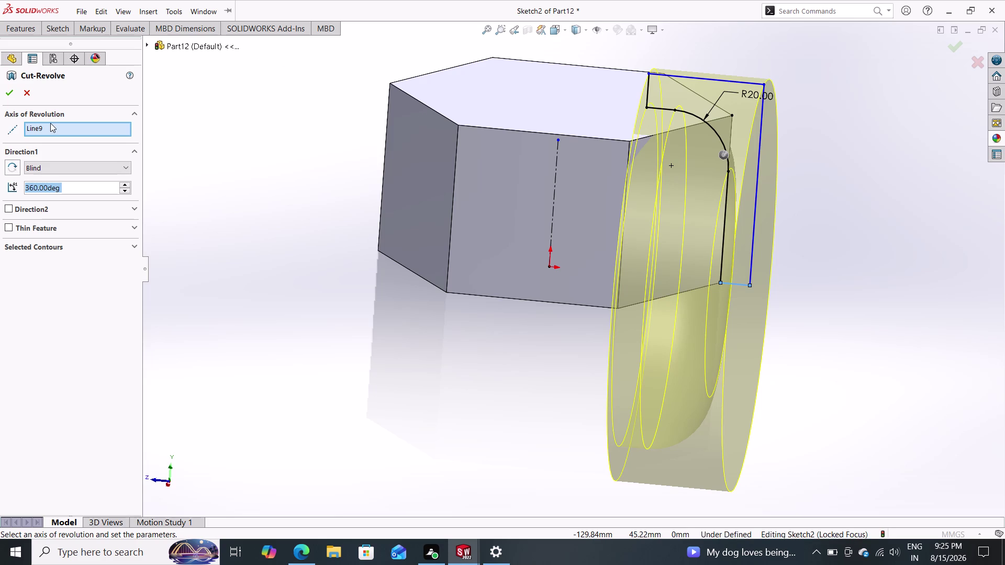
click(42, 129)
right_click(42, 130)
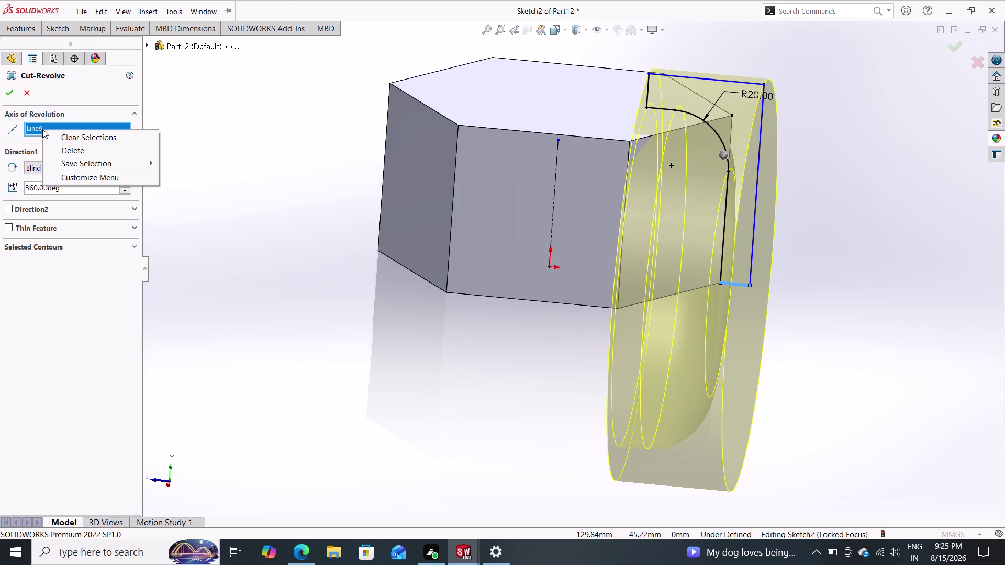
click(84, 140)
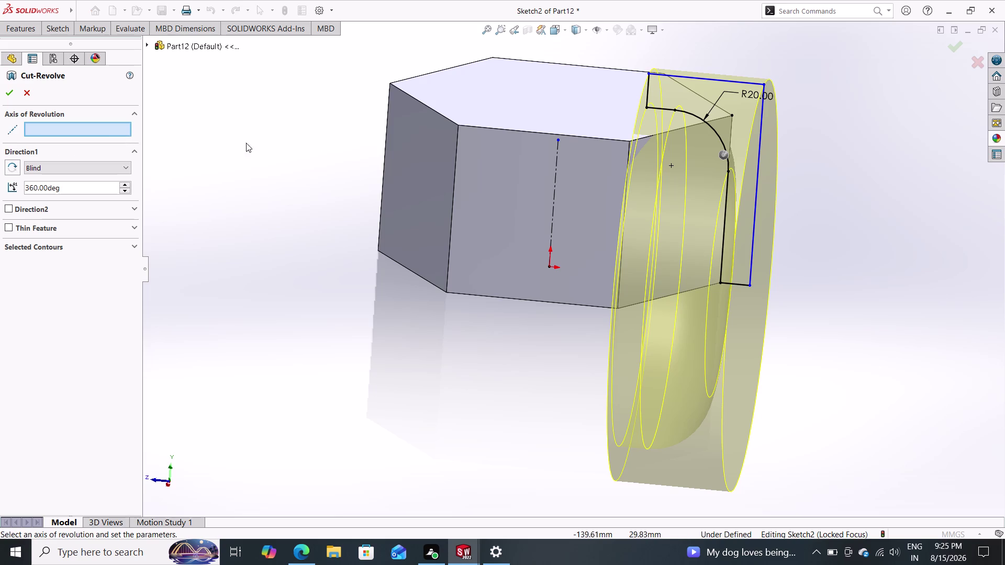
click(762, 134)
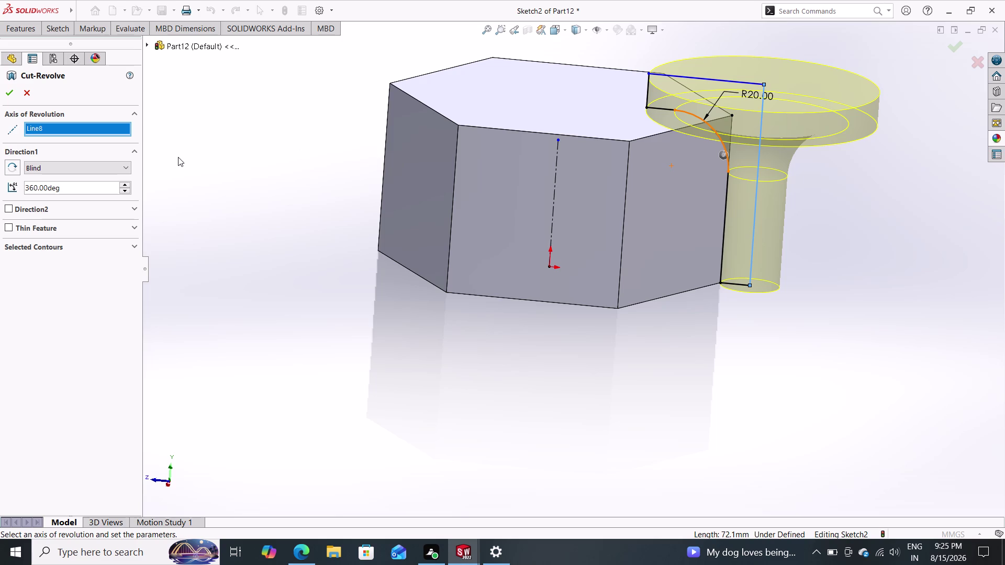
Replace the wrong axis Line8 with centreline Line1 and accept the 360° revolved cut.
right_click(93, 128)
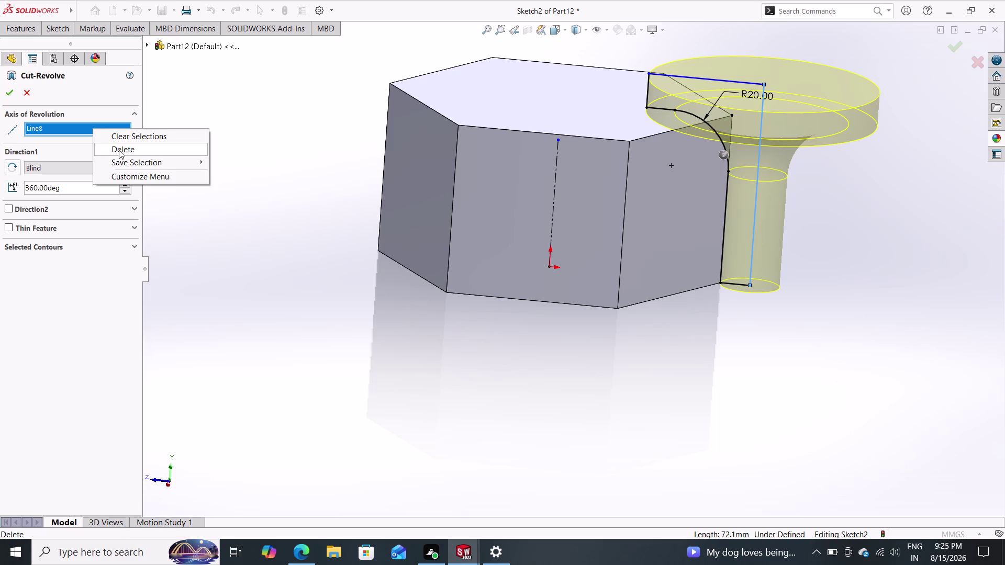
click(124, 135)
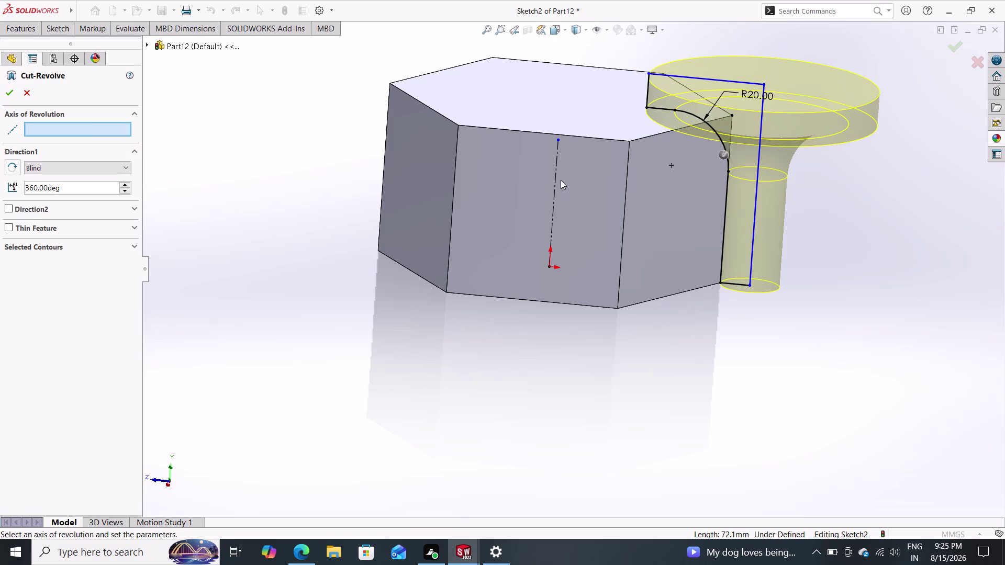
click(555, 180)
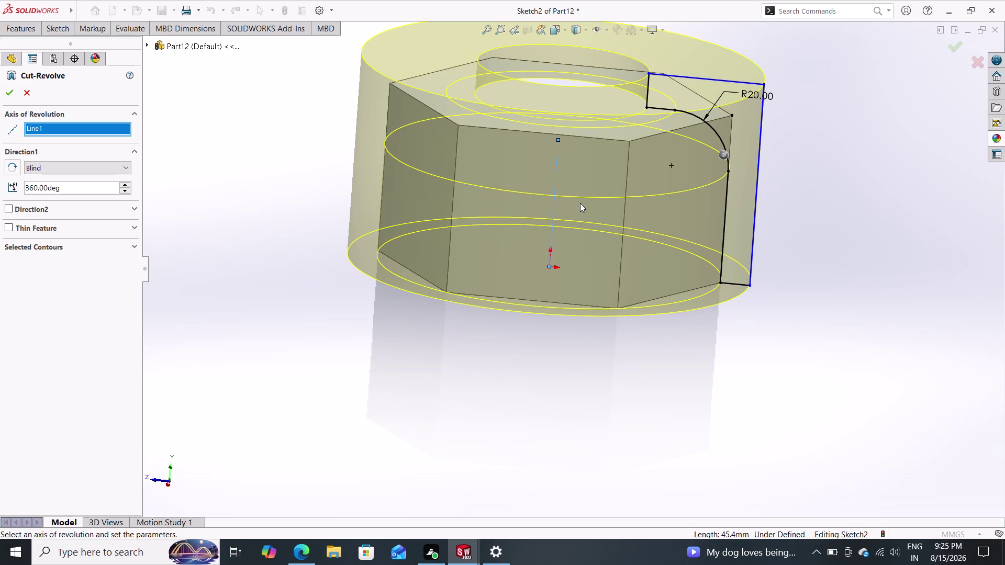
middle_drag(798, 160, 787, 157)
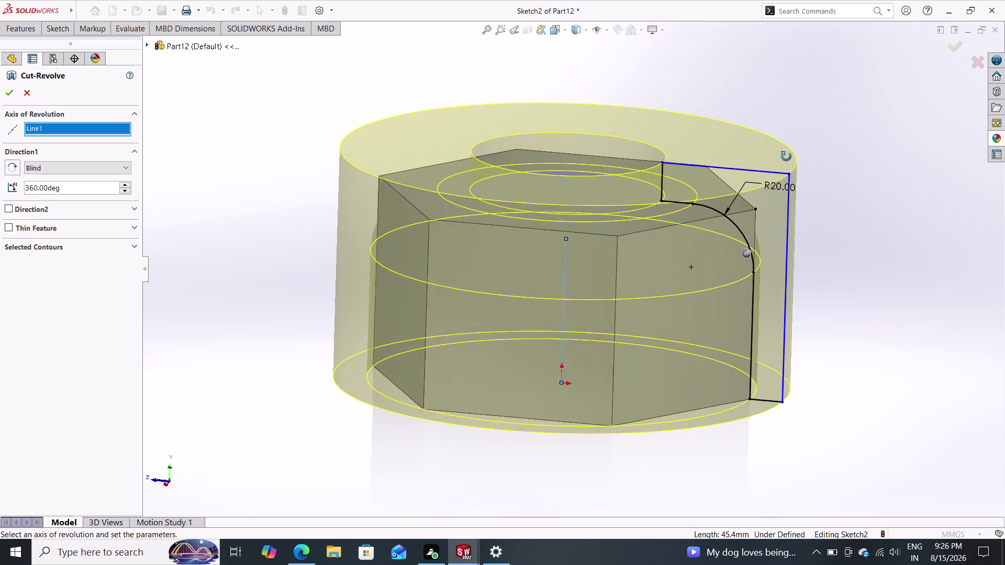
middle_drag(787, 157, 780, 150)
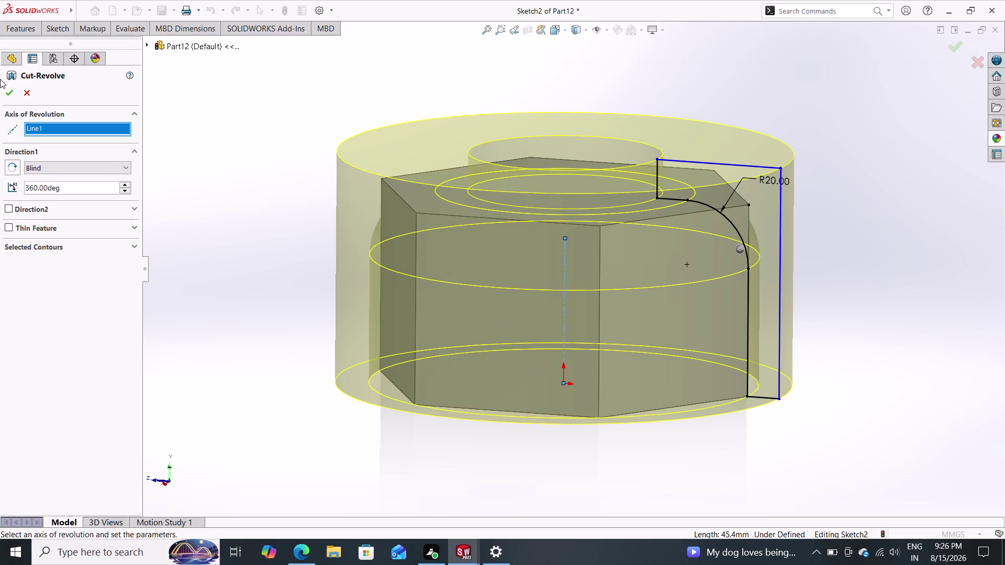
click(8, 88)
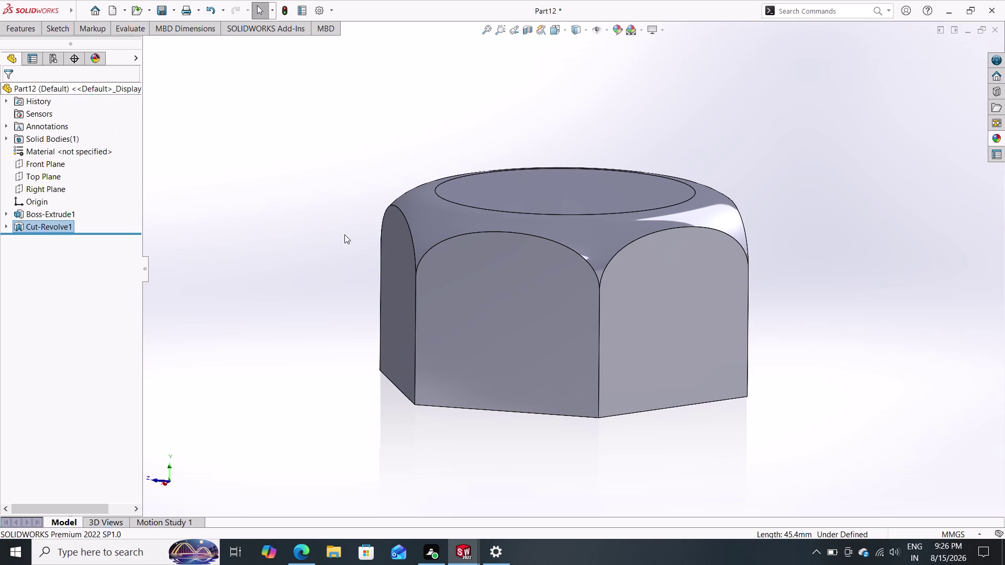
click(486, 188)
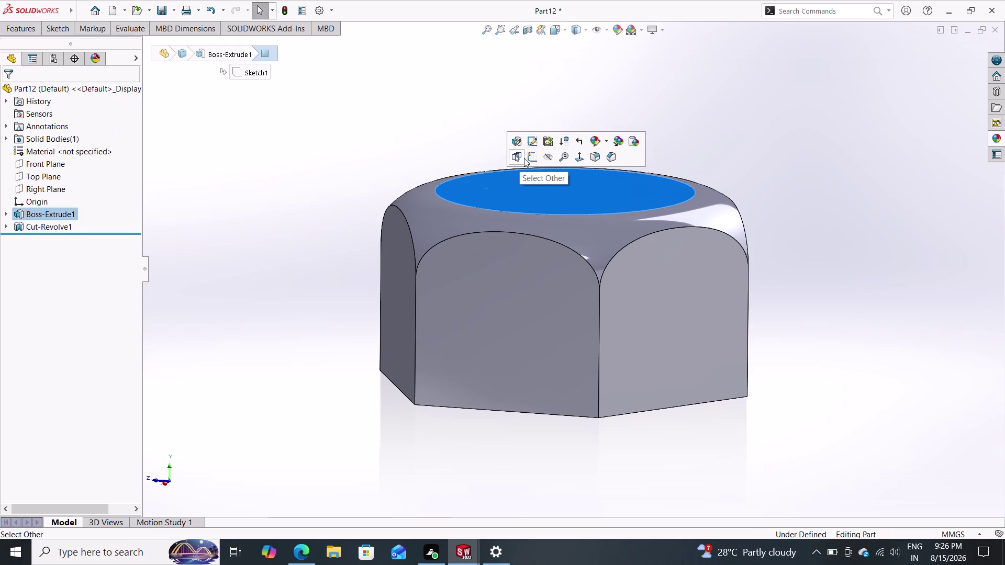
Begin Sketch3 on the nut's top face with a line starting at the upper-left hex edge.
click(526, 158)
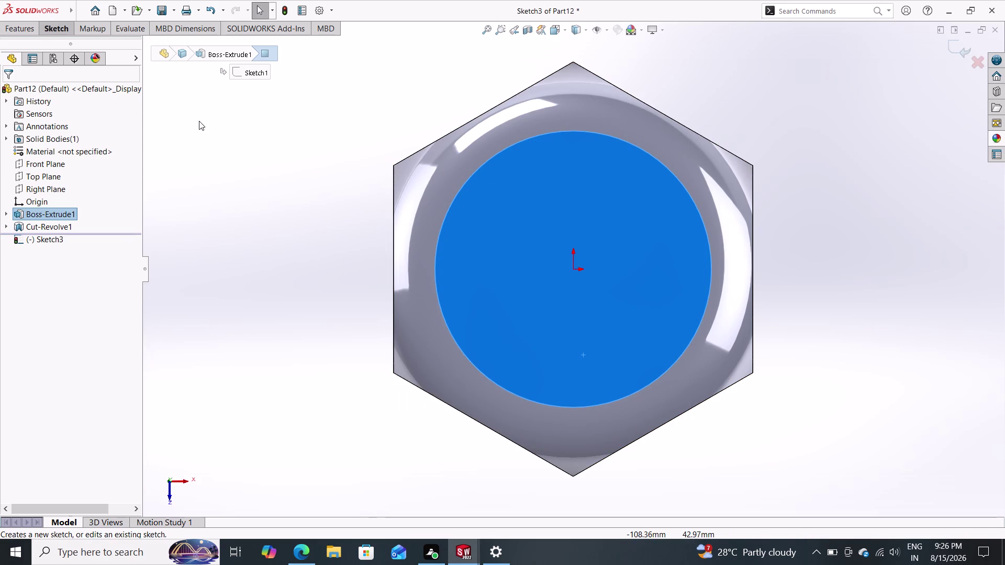
click(46, 32)
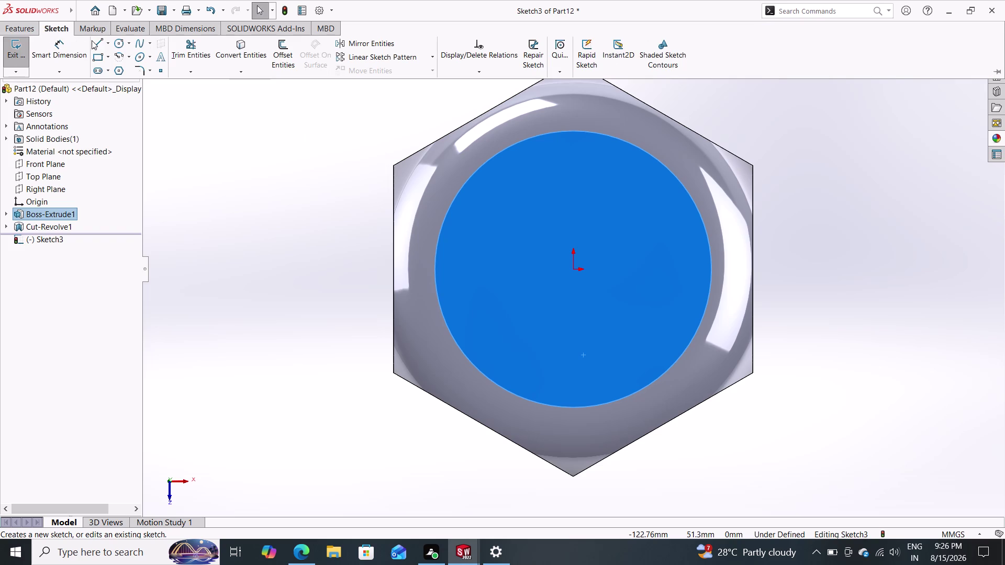
click(96, 40)
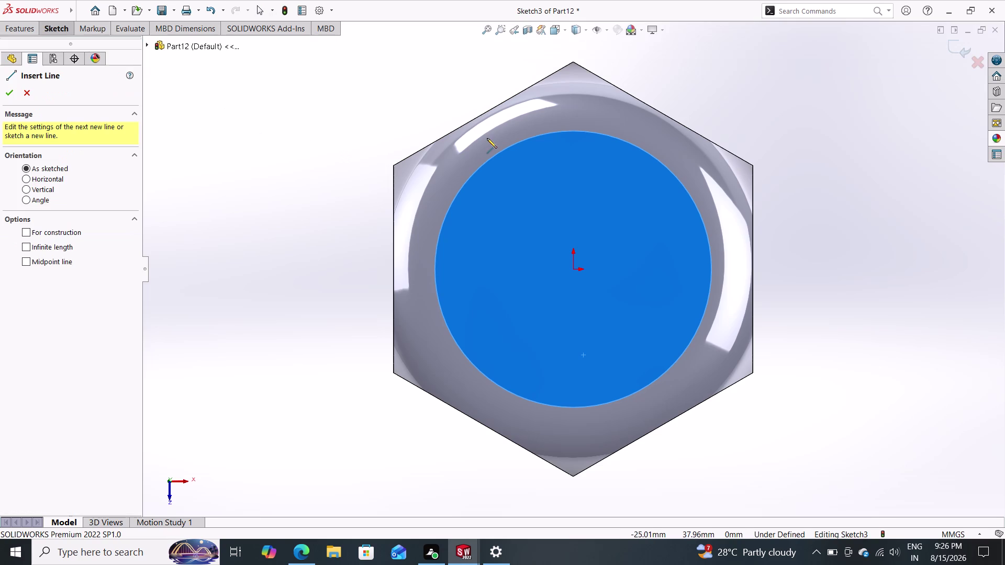
click(503, 101)
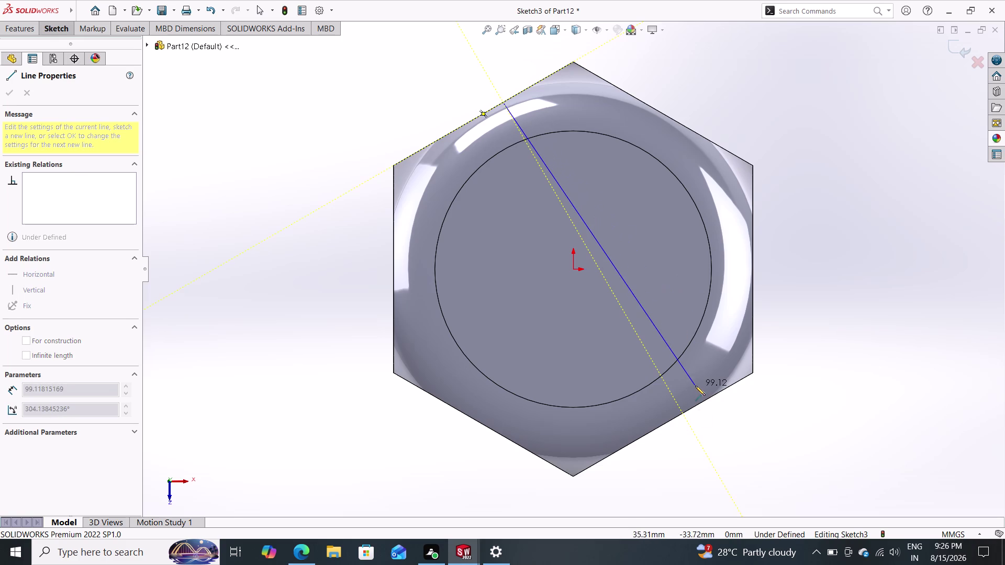
Draw two diagonal lines between the upper-left and lower-right hex edges.
click(685, 415)
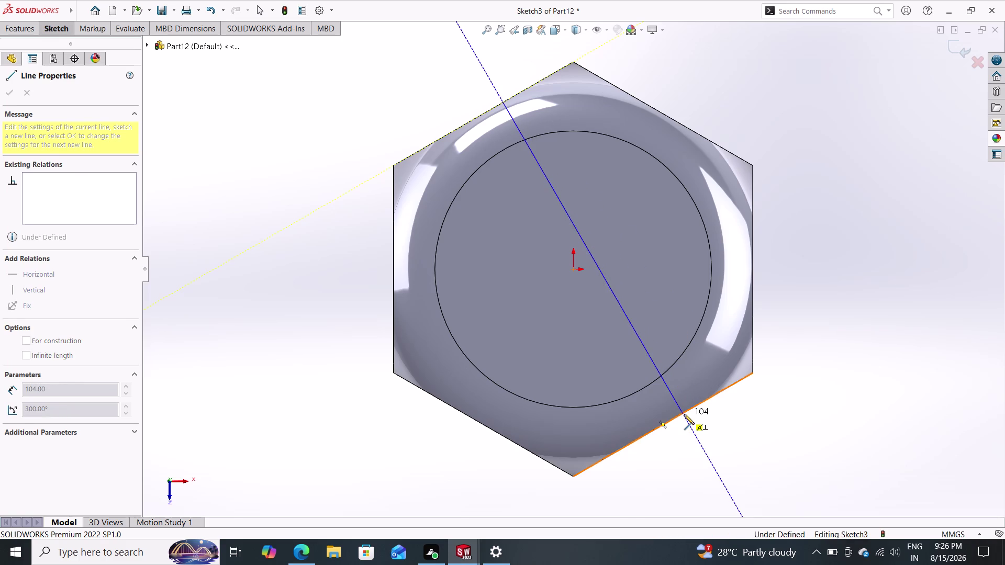
click(644, 436)
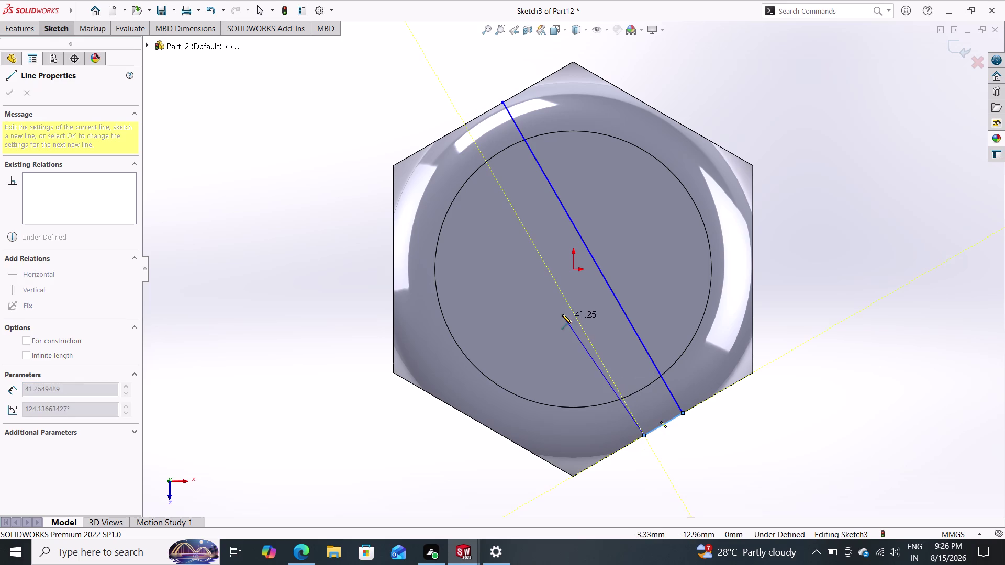
click(463, 123)
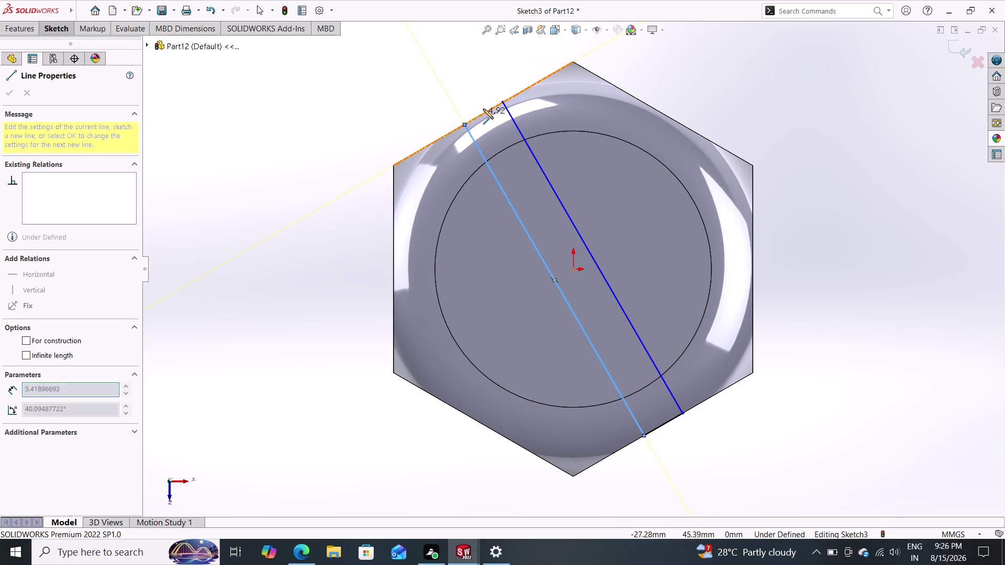
click(503, 103)
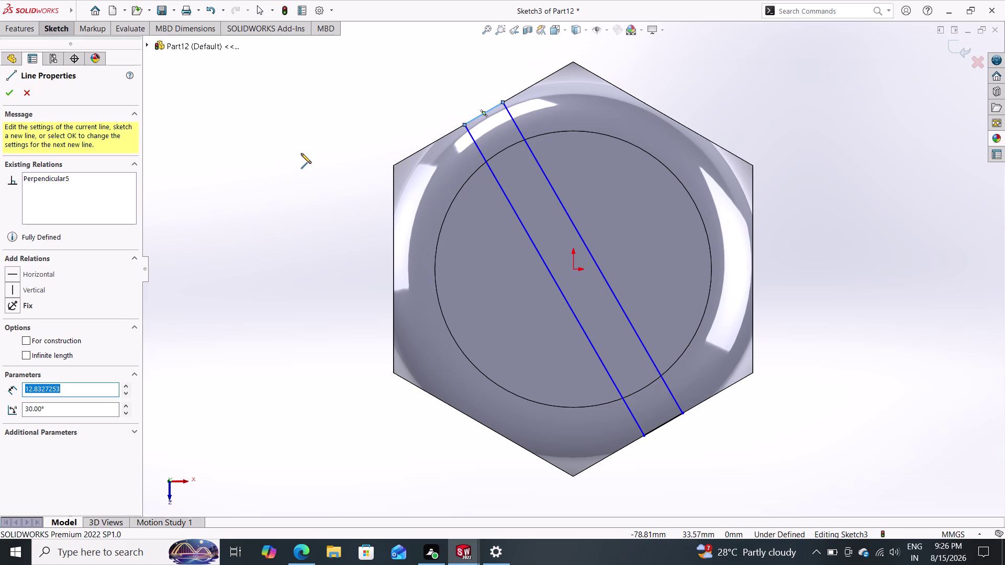
key(Escape)
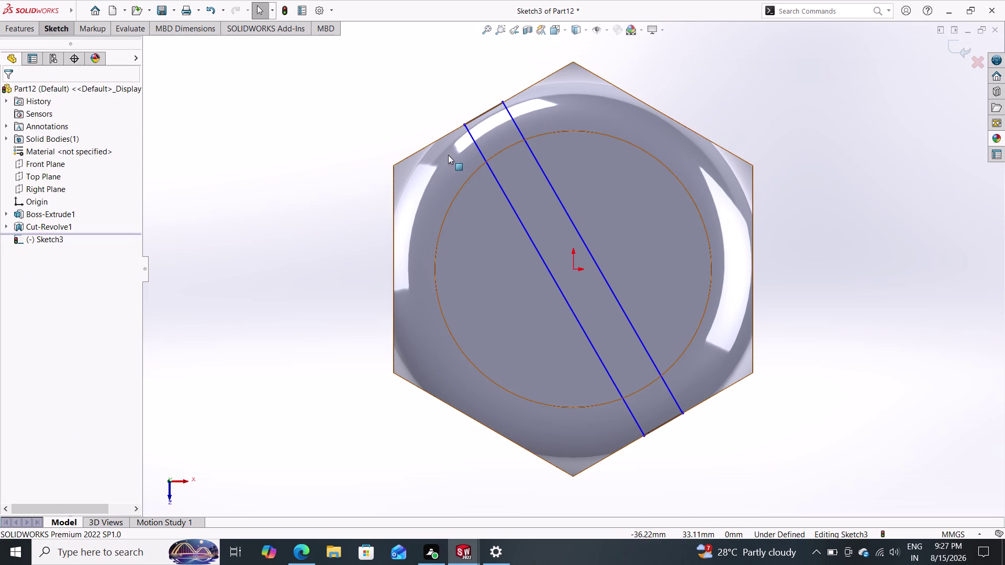
click(478, 146)
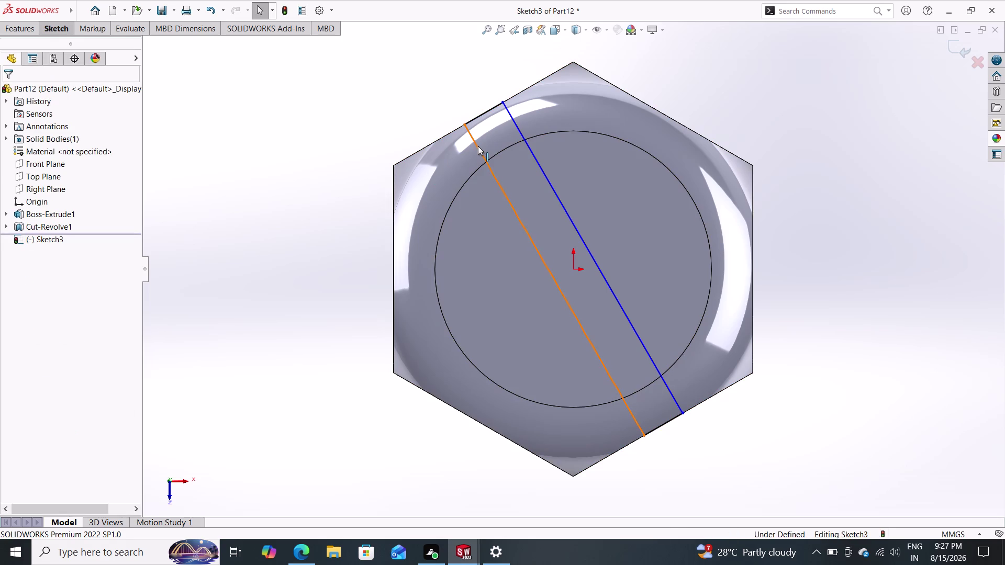
Make the left slot line perpendicular to the upper-left hex edge.
click(455, 131)
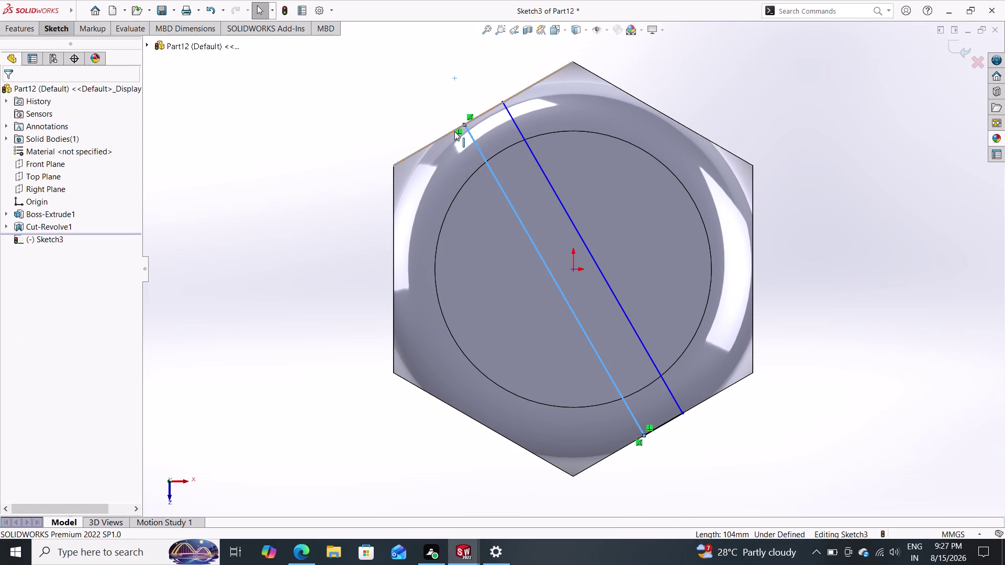
click(51, 294)
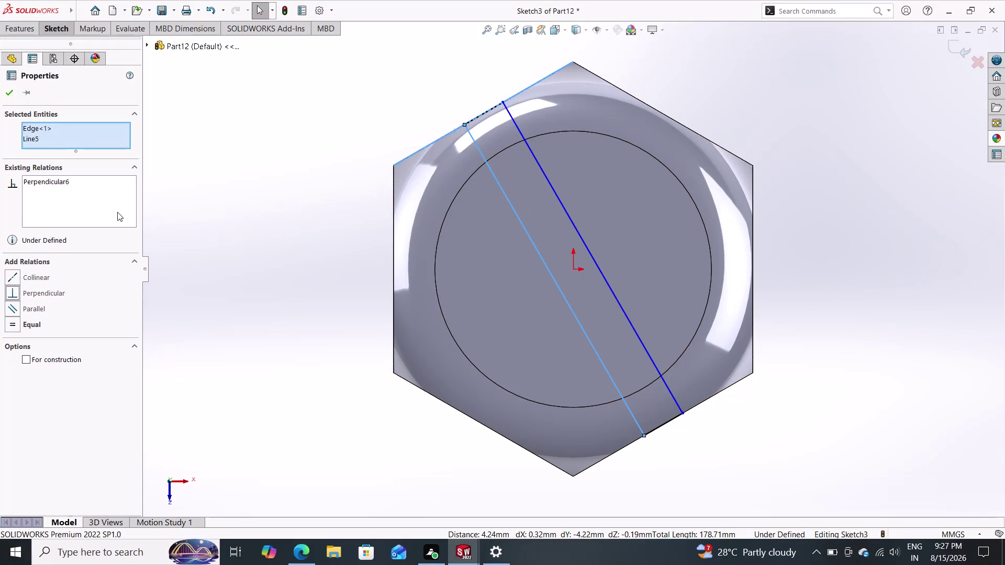
click(8, 97)
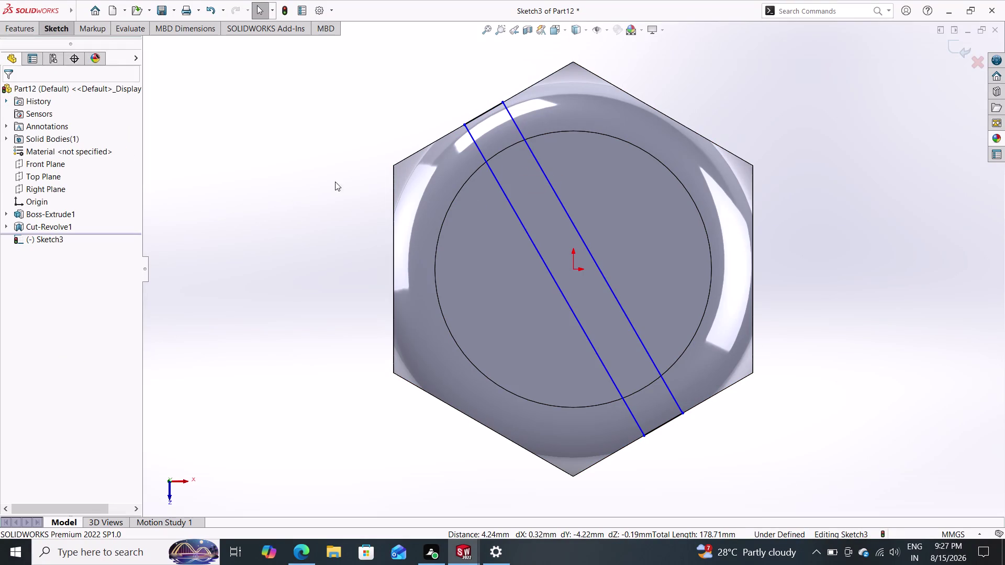
click(541, 164)
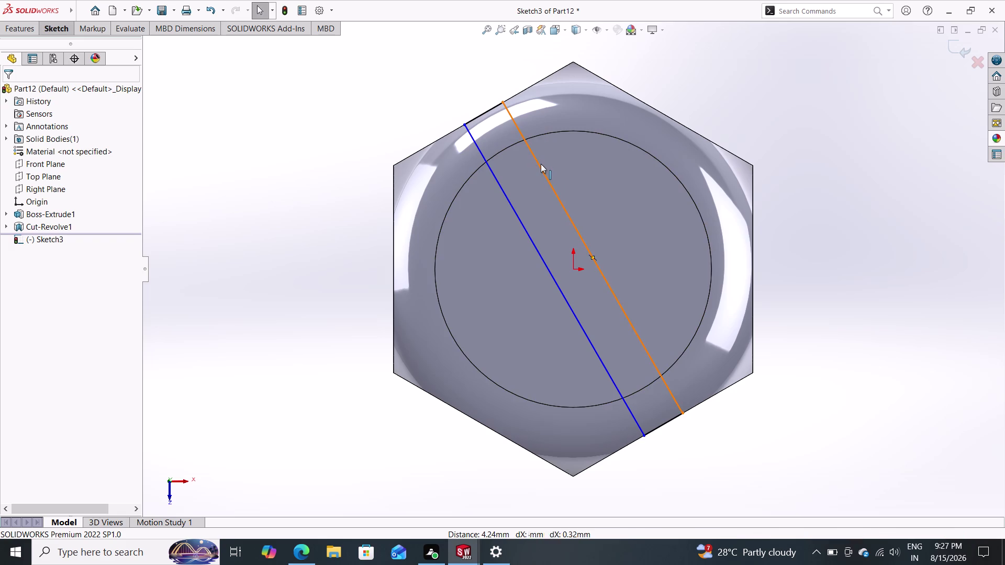
Constrain the right slot line parallel to the left slot line.
click(502, 189)
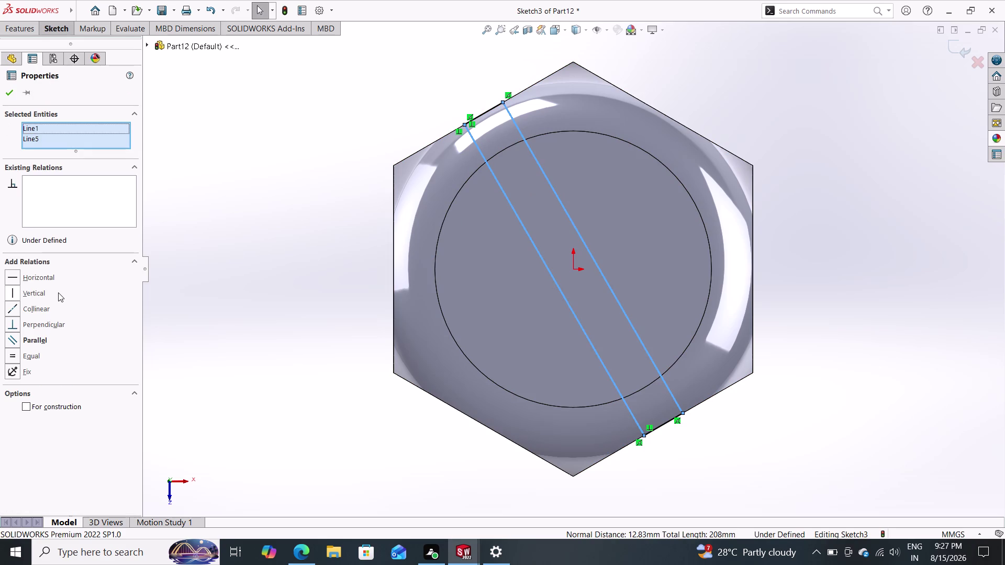
click(49, 336)
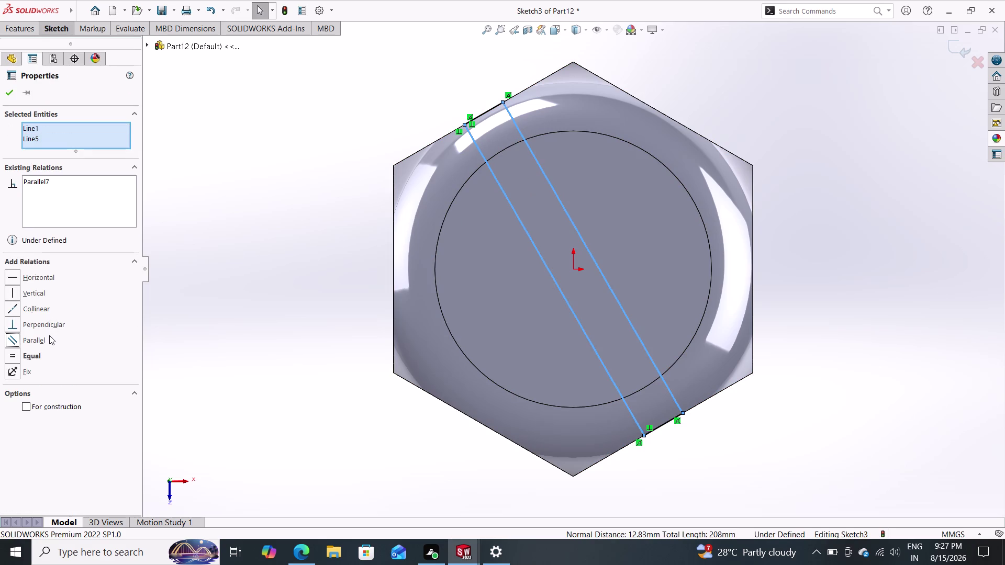
click(10, 93)
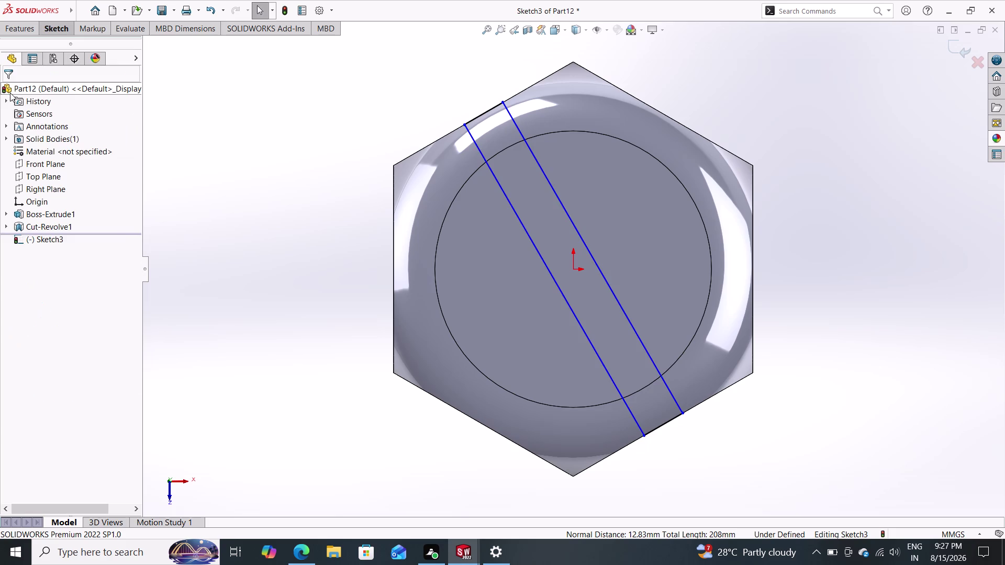
click(58, 33)
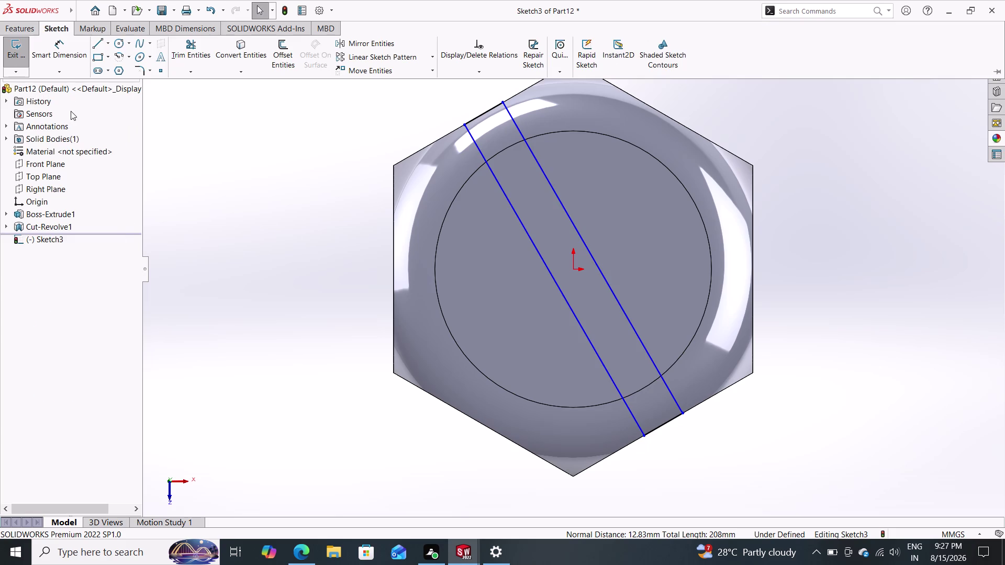
click(71, 51)
click(573, 266)
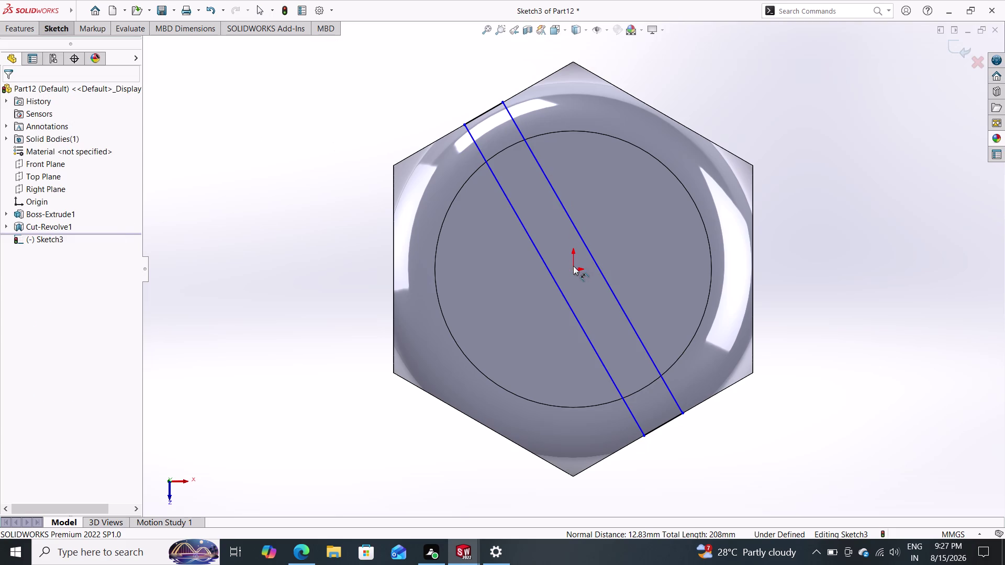
click(573, 268)
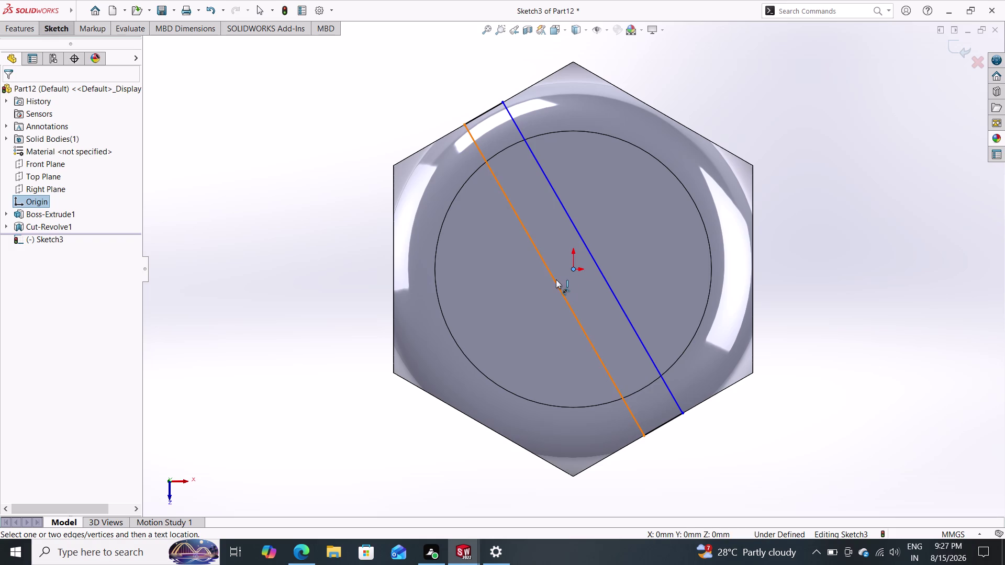
Dimension the left slot line 5 mm from the origin.
click(556, 279)
click(563, 264)
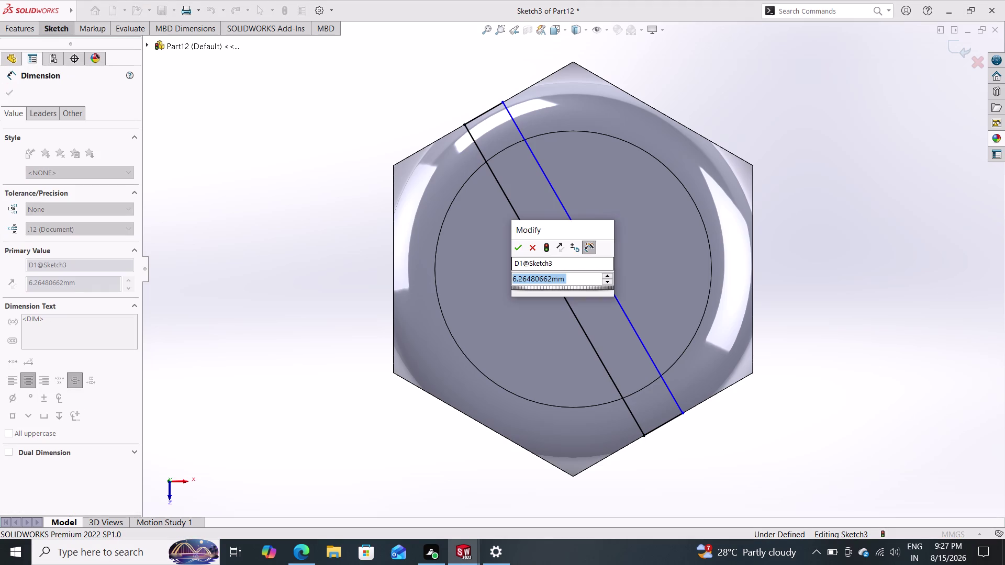
key(5)
key(Return)
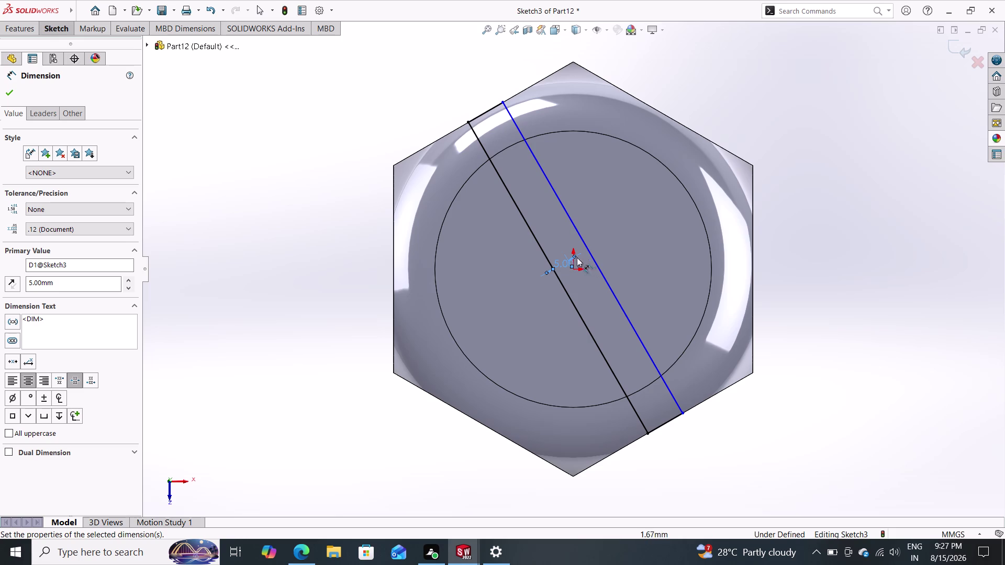
click(572, 265)
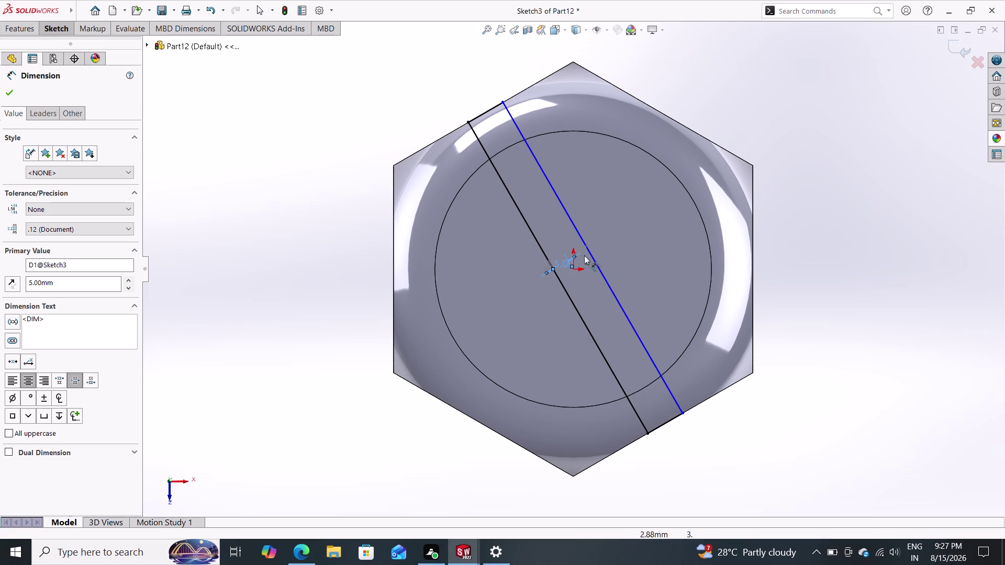
click(590, 251)
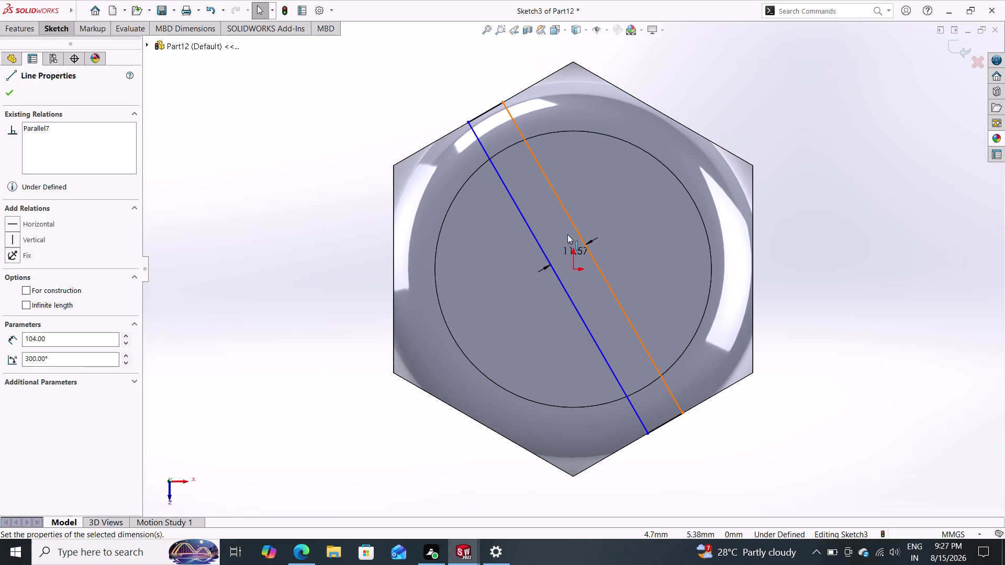
key(Escape)
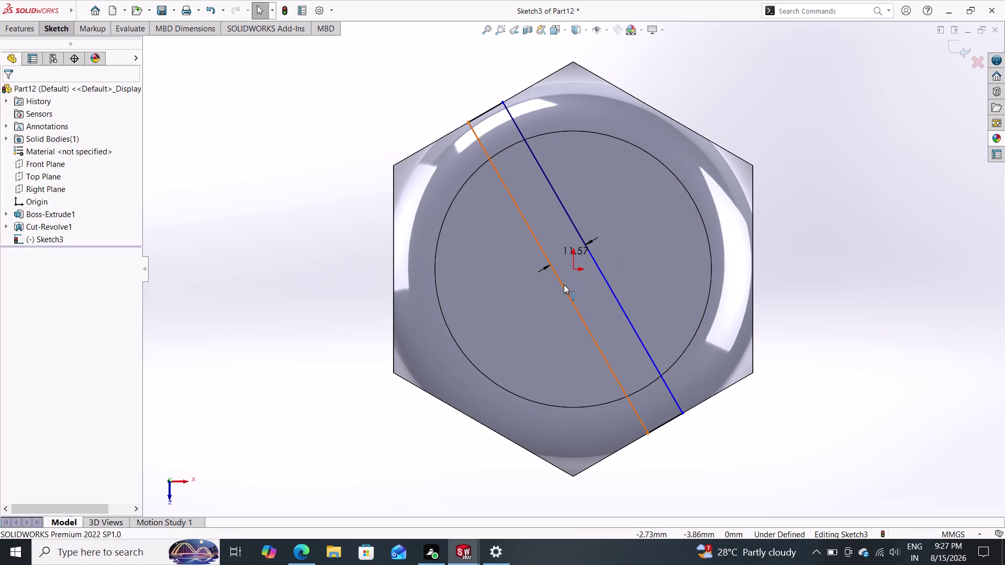
key(Escape)
key(Escape)
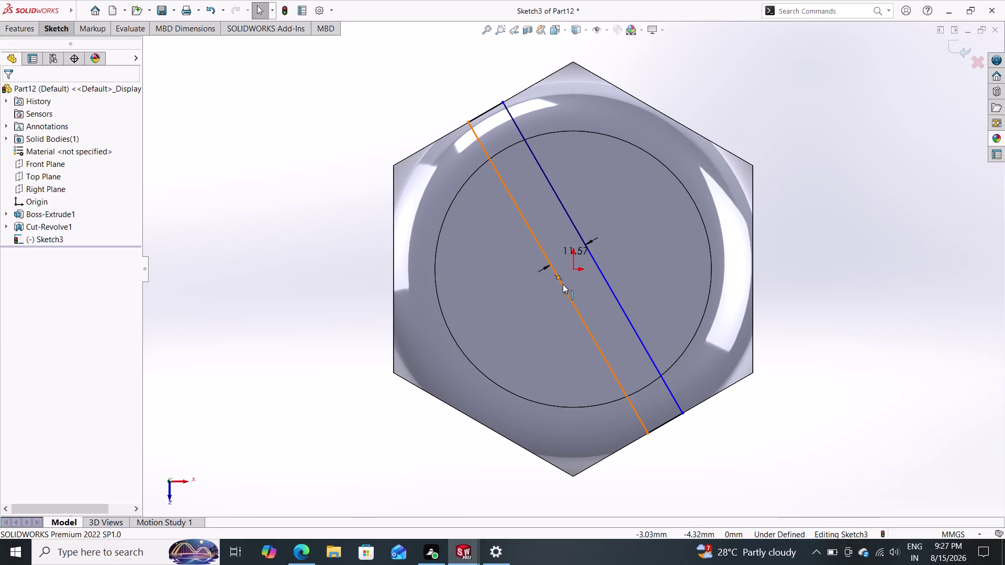
key(ctrl+z)
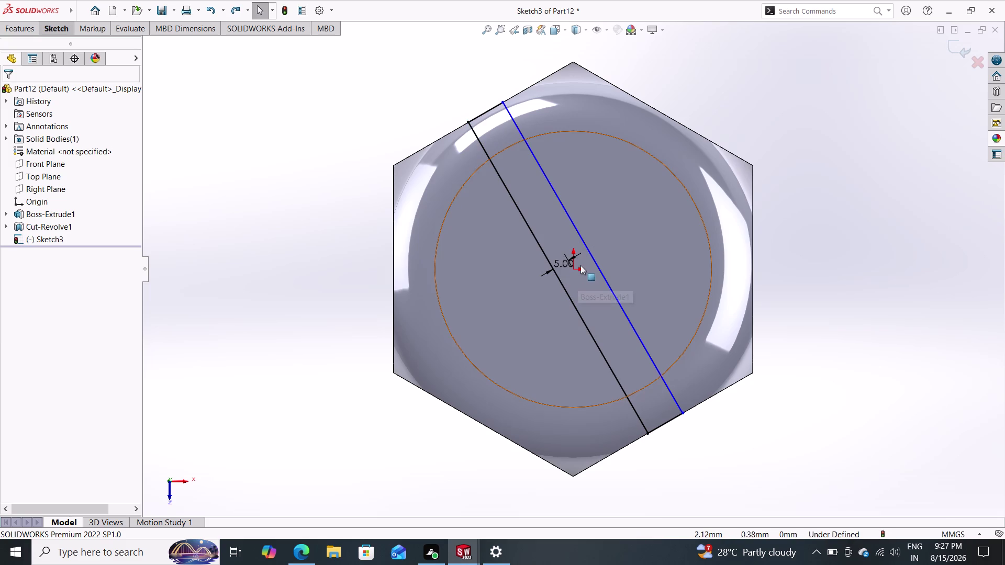
click(63, 34)
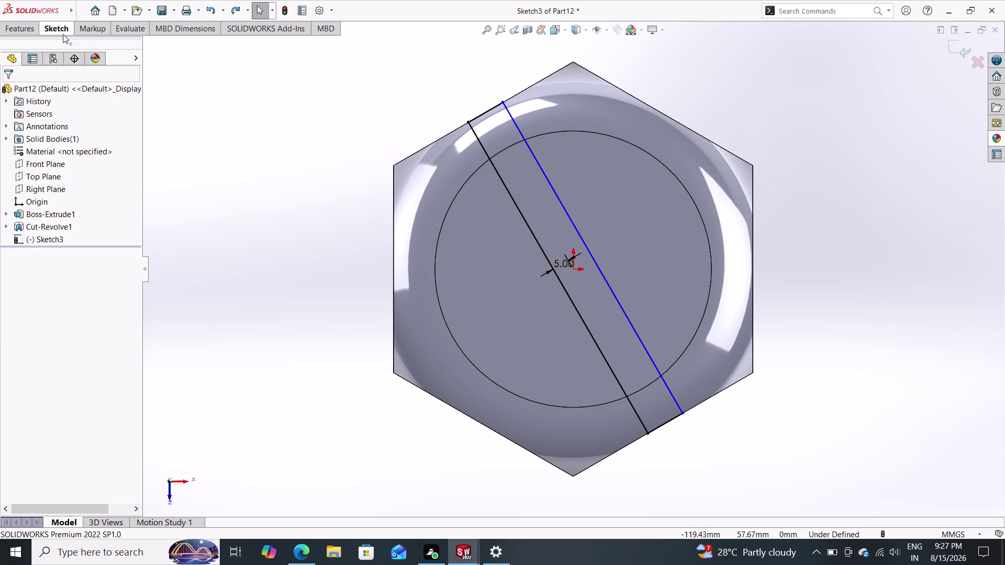
click(68, 45)
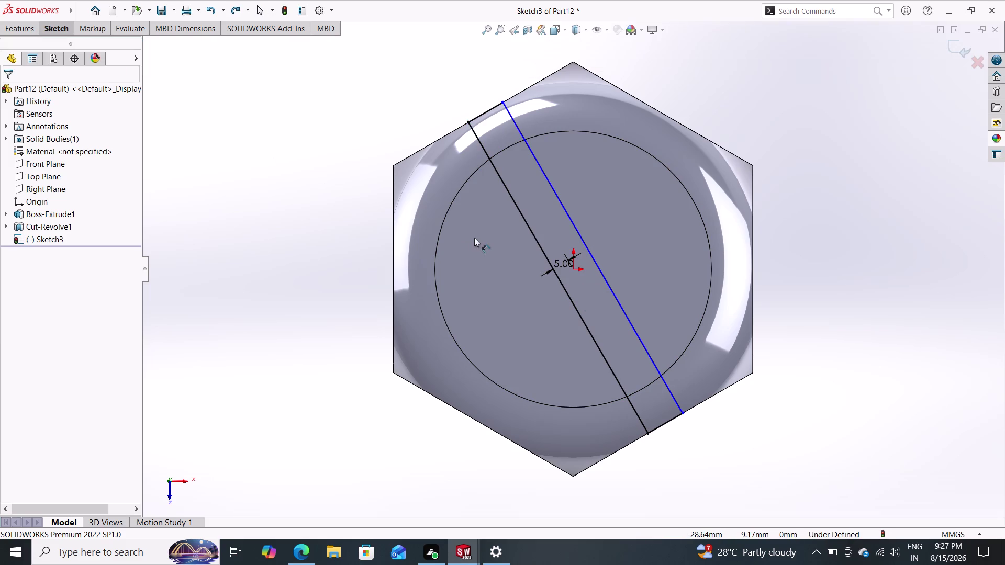
scroll(down, 3)
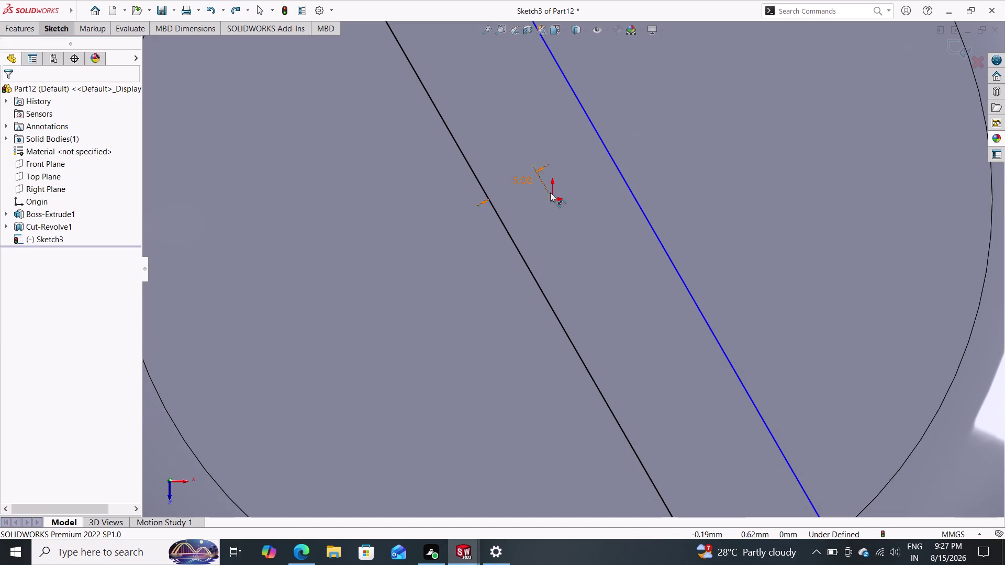
Dimension the second slot line 5 mm from the origin to fully define Sketch3.
drag(553, 197, 564, 189)
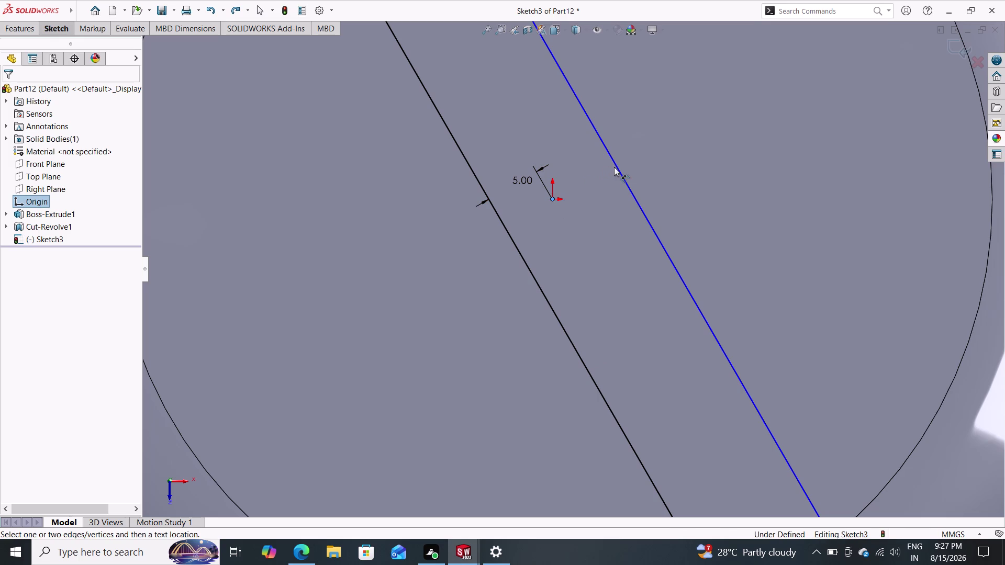
click(616, 167)
click(602, 206)
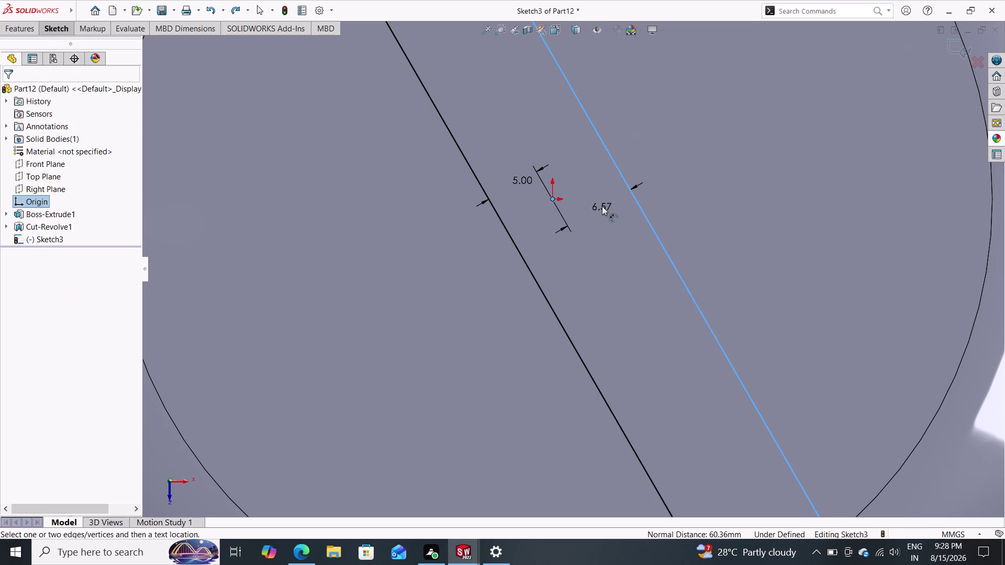
key(5)
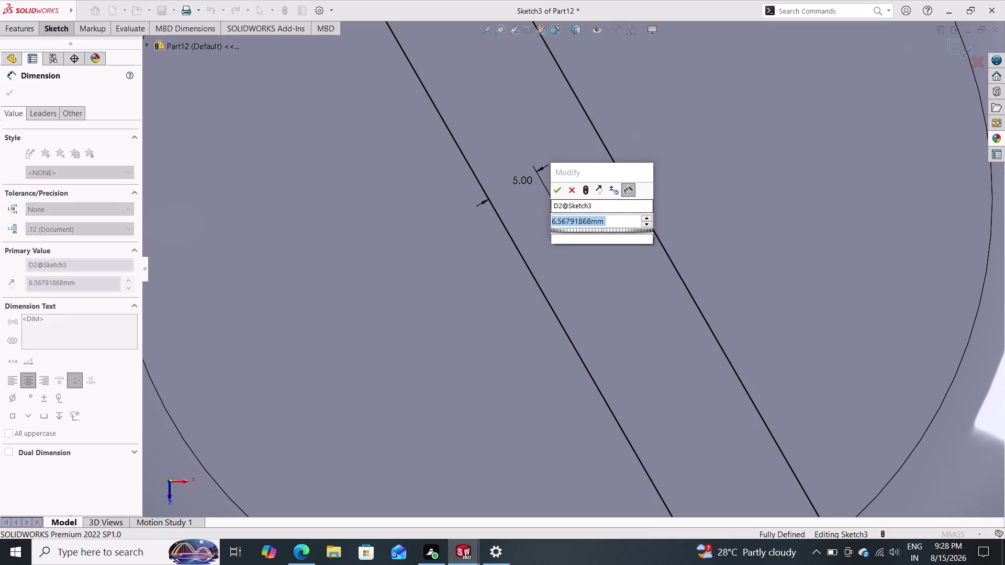
key(Return)
scroll(down, 3)
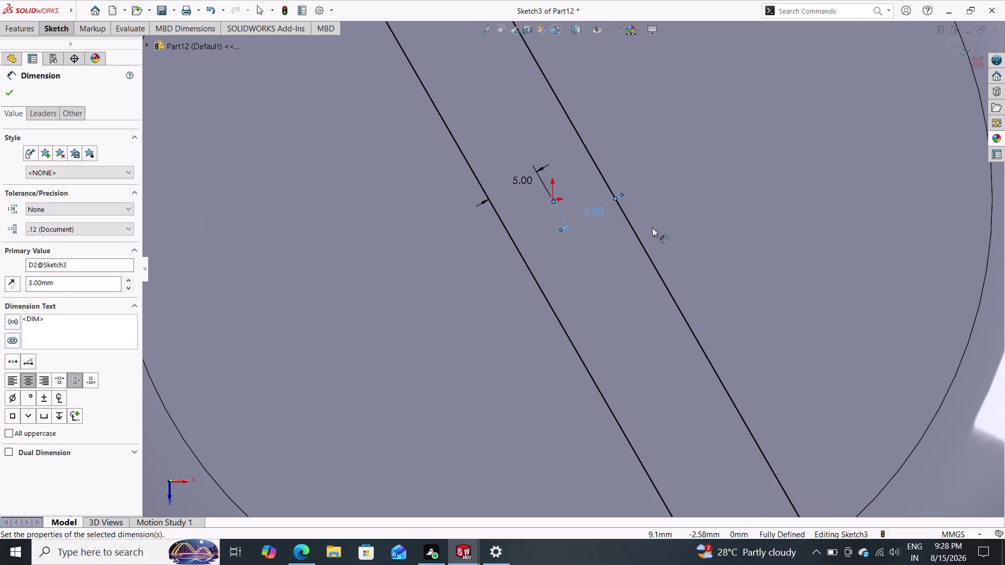
scroll(down, 3)
scroll(up, 3)
scroll(up, 3)
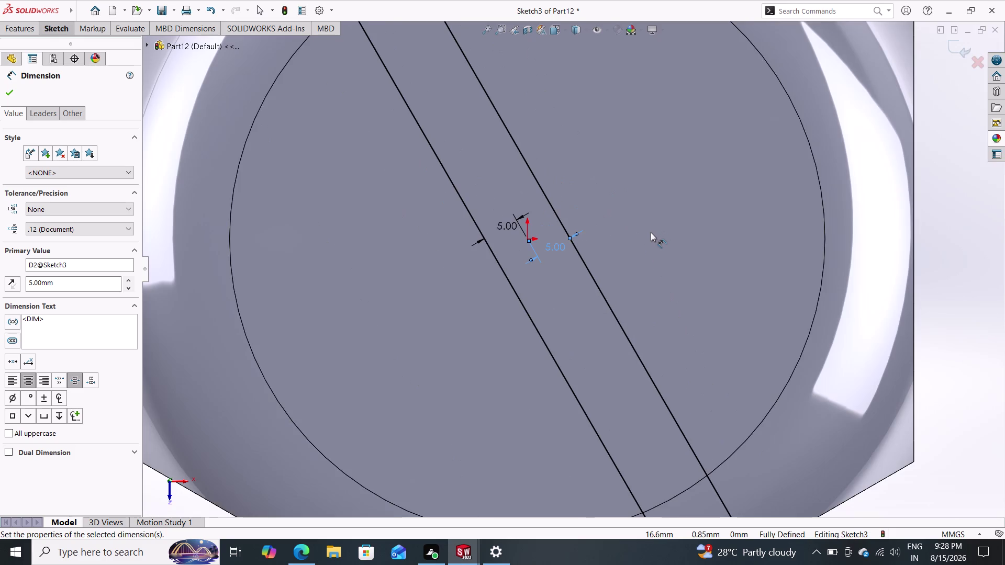
scroll(up, 3)
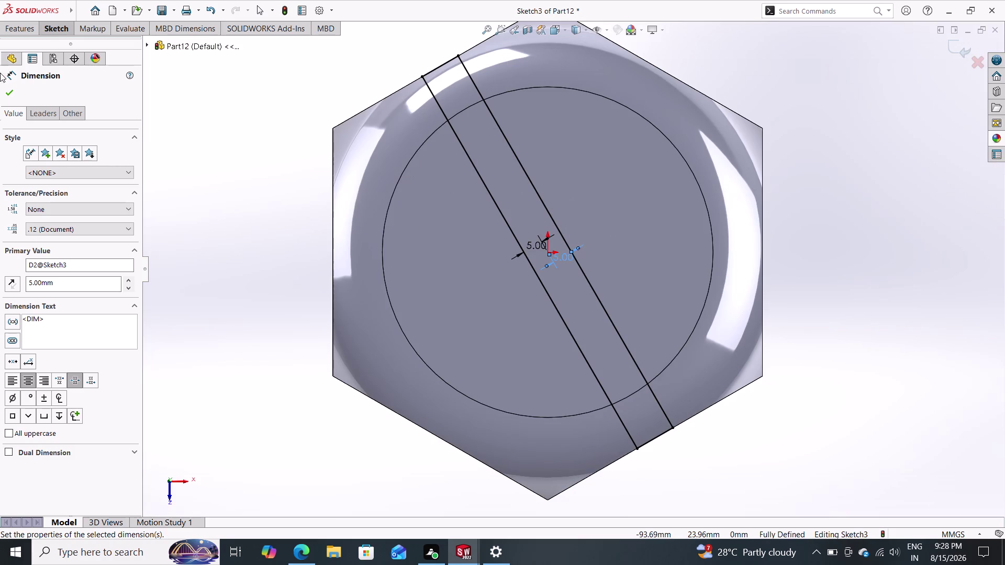
click(13, 87)
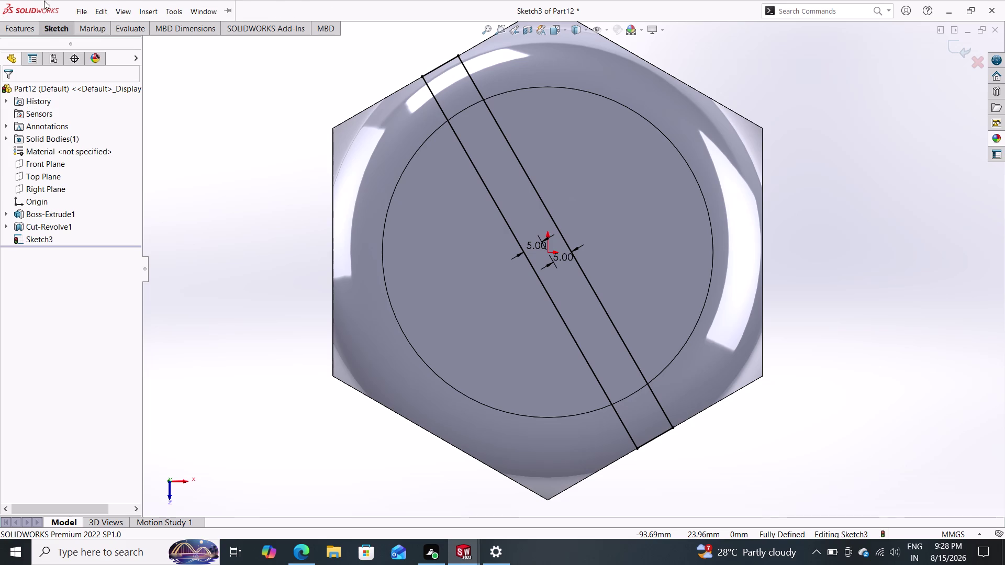
click(48, 27)
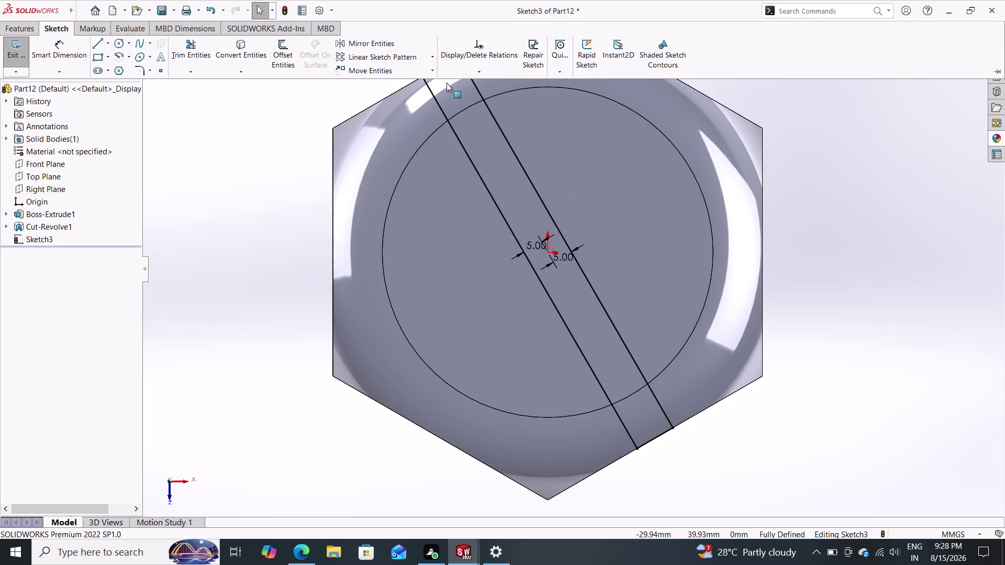
Circularly pattern both slot lines around the centre with 3 instances.
click(434, 57)
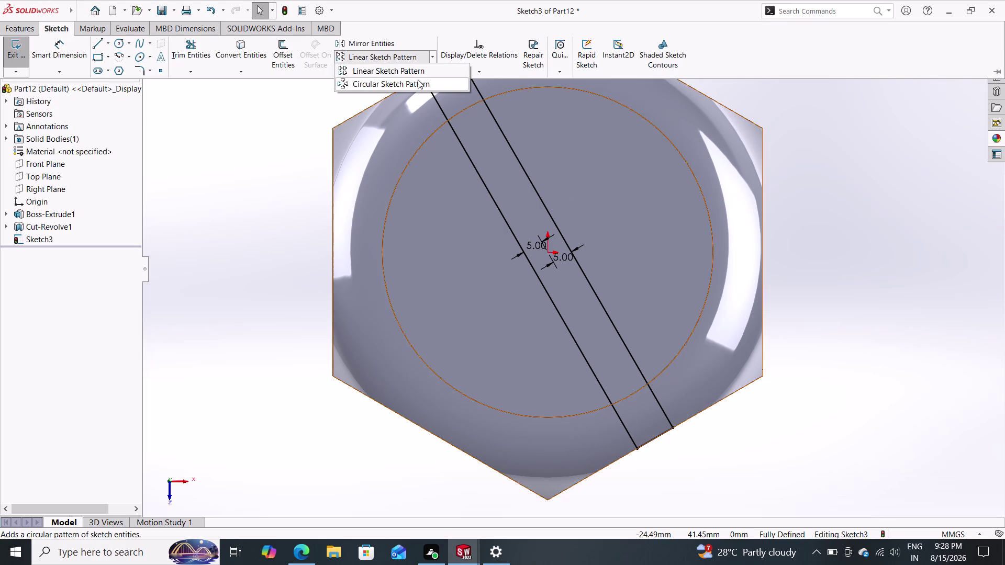
click(417, 80)
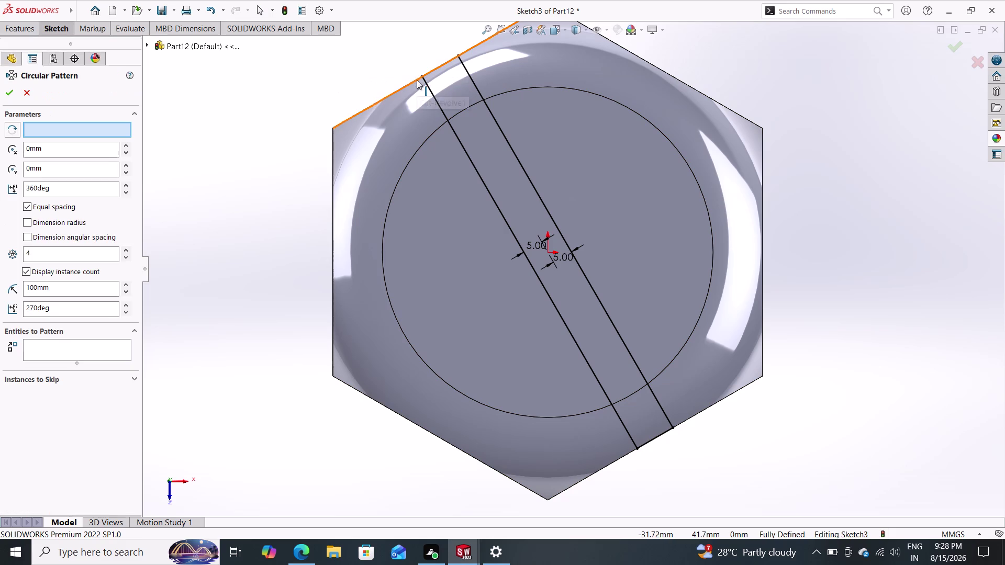
click(456, 137)
click(499, 127)
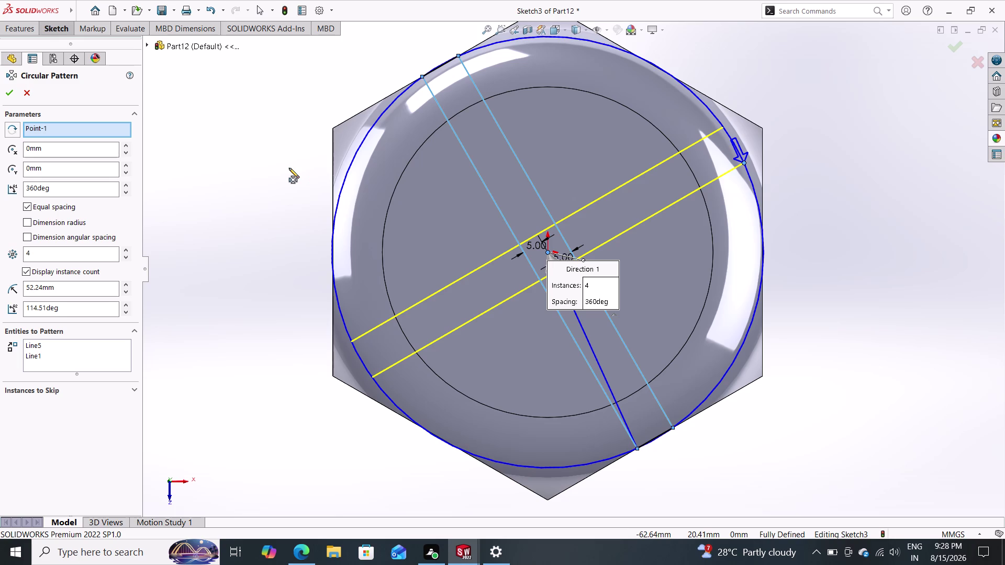
drag(65, 254, 0, 258)
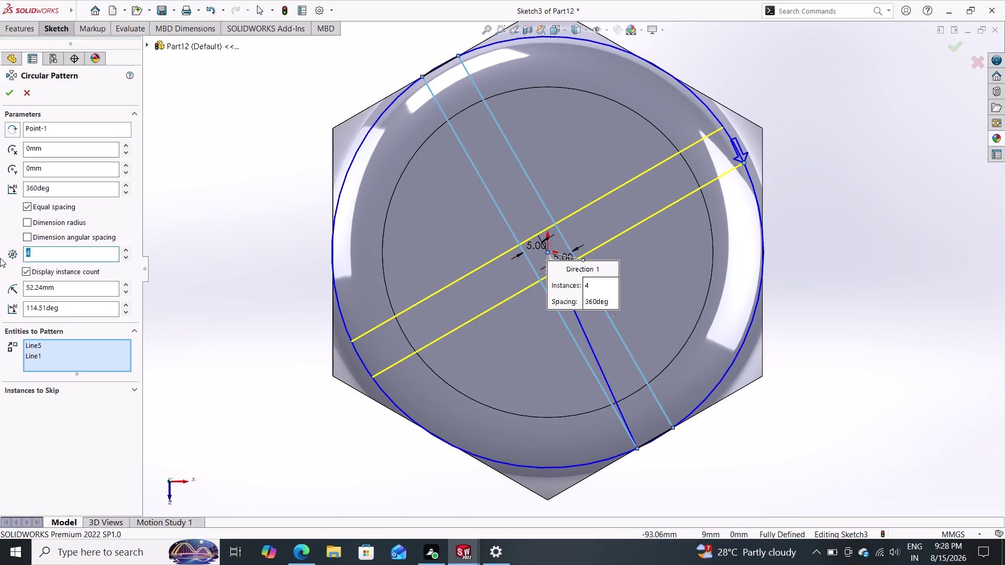
key(3)
key(Return)
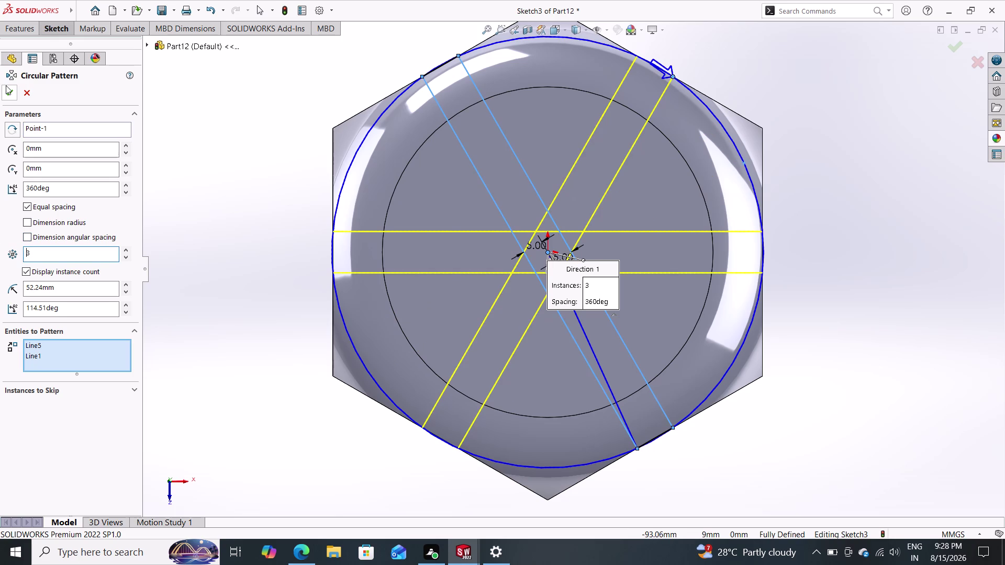
click(6, 86)
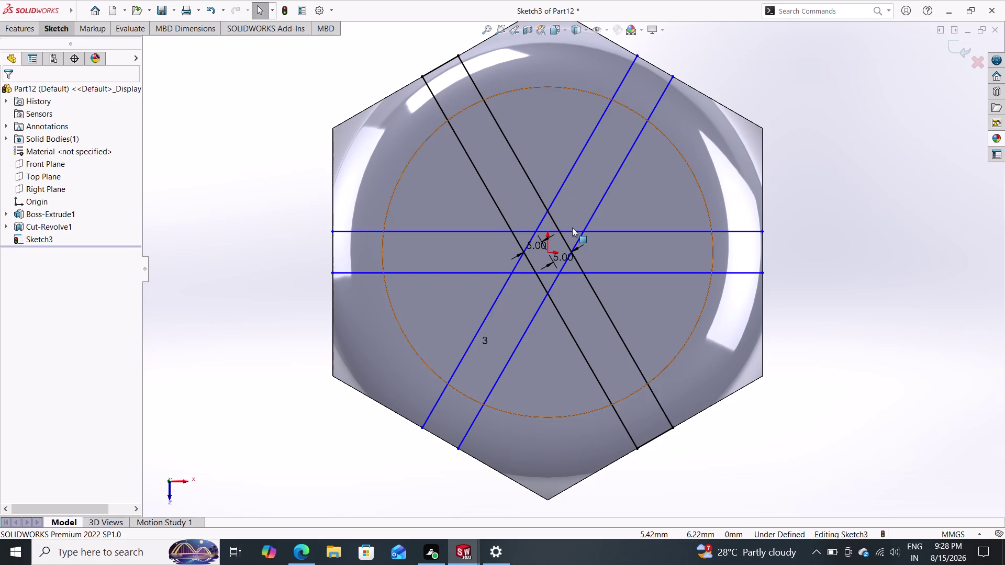
scroll(down, 3)
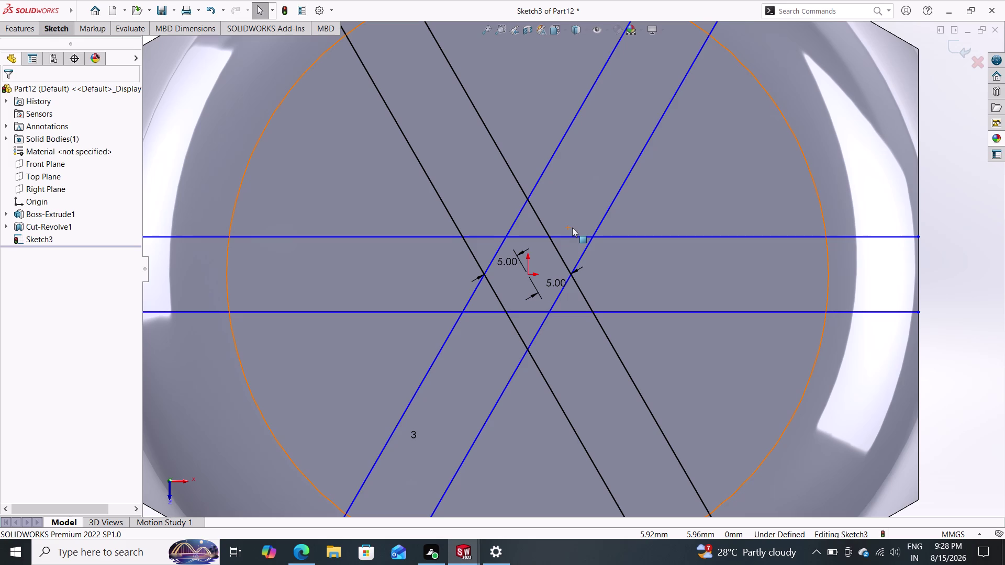
click(12, 34)
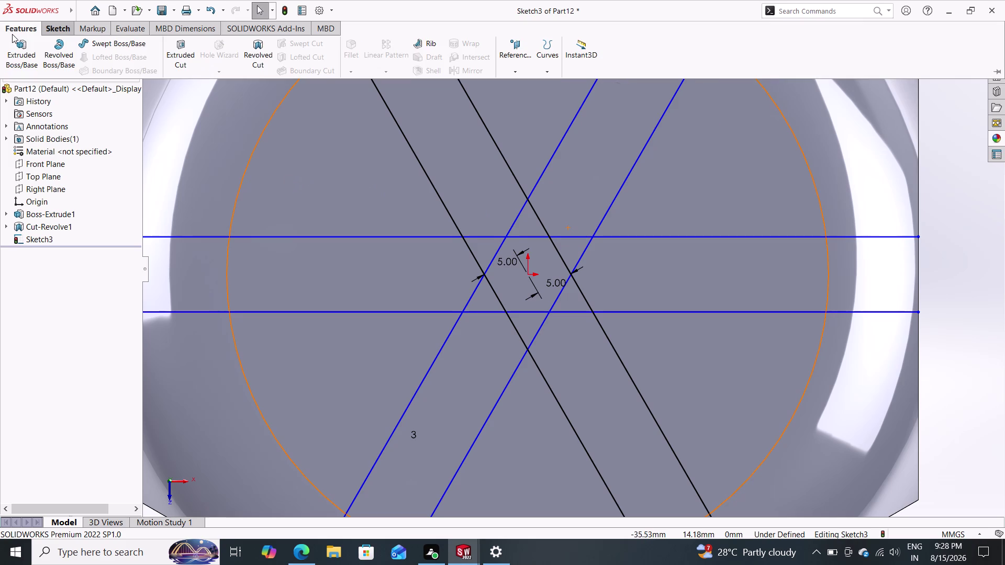
click(46, 27)
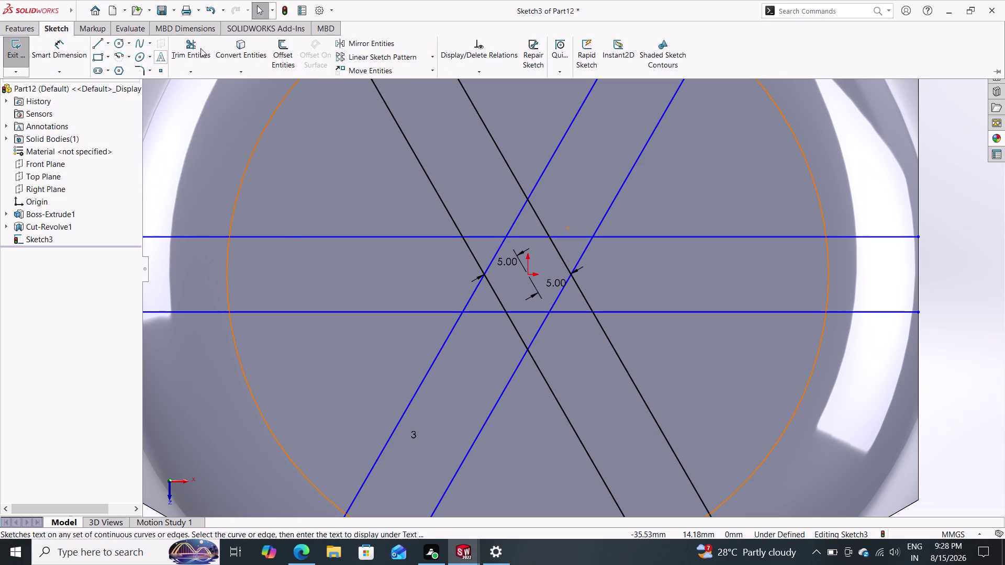
click(200, 44)
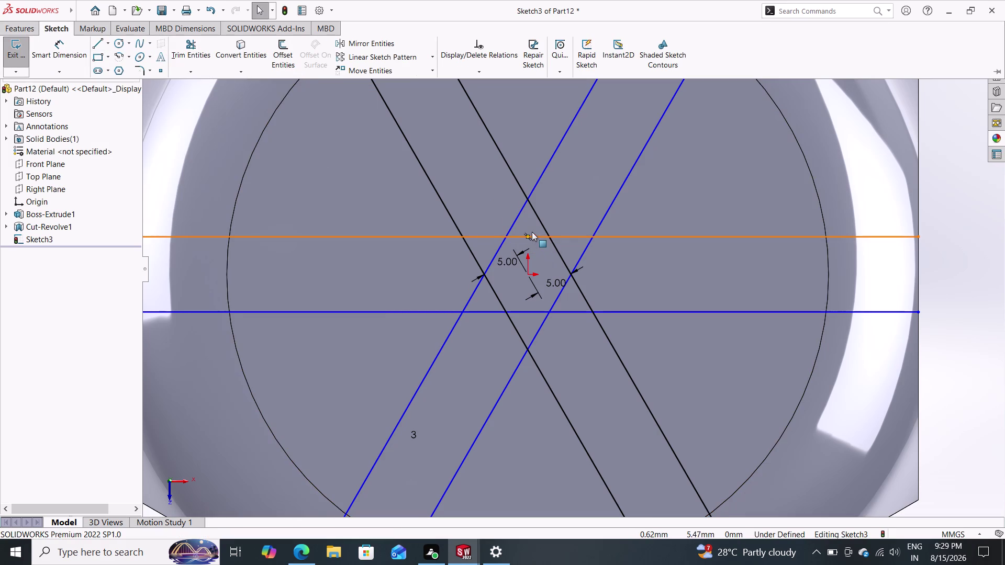
drag(530, 221, 542, 255)
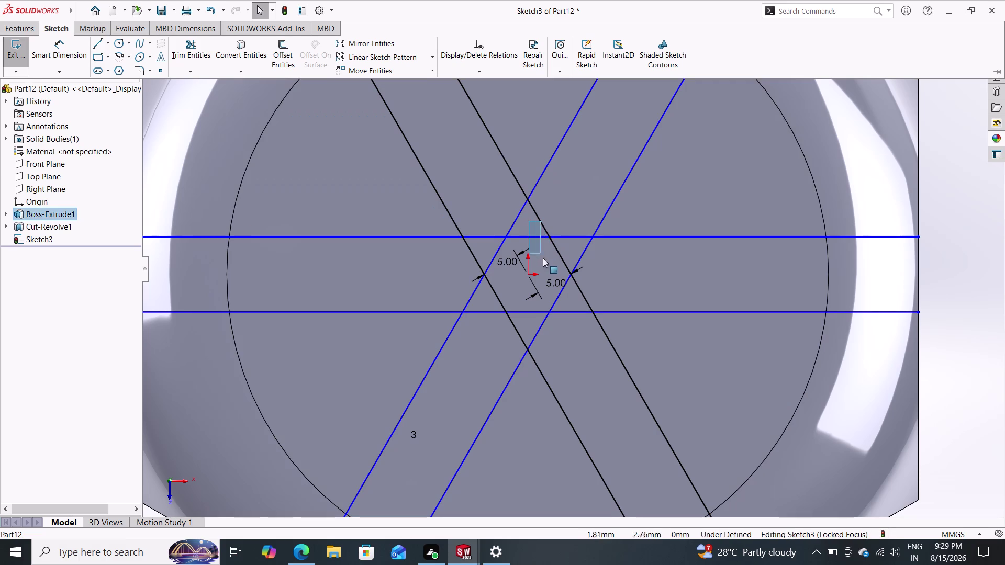
drag(542, 255, 538, 268)
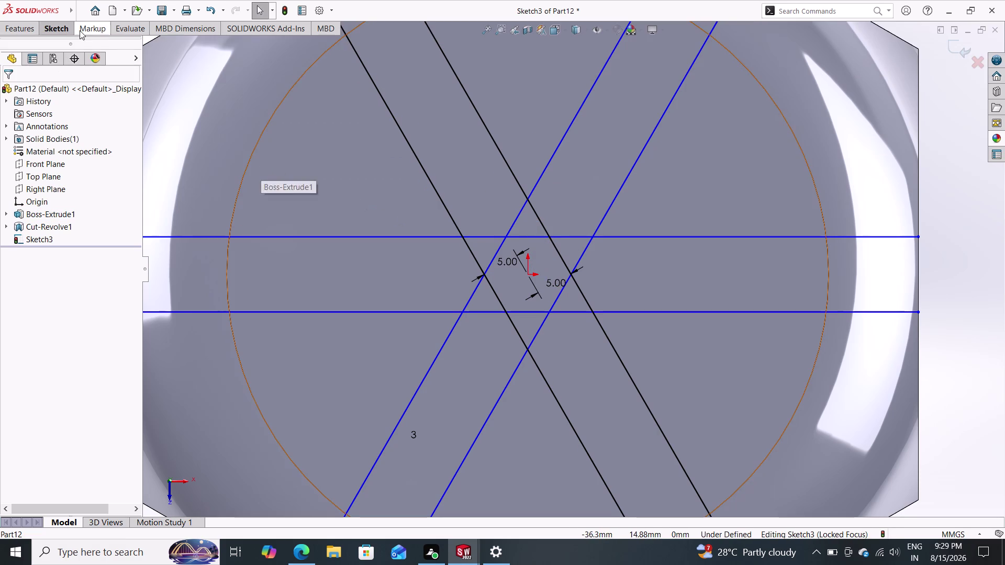
click(53, 26)
click(194, 59)
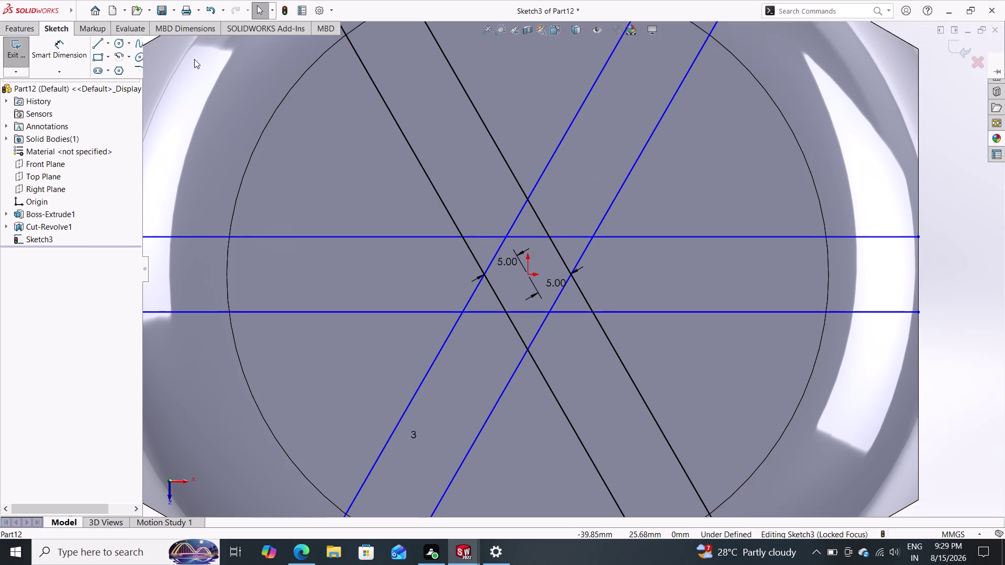
click(38, 175)
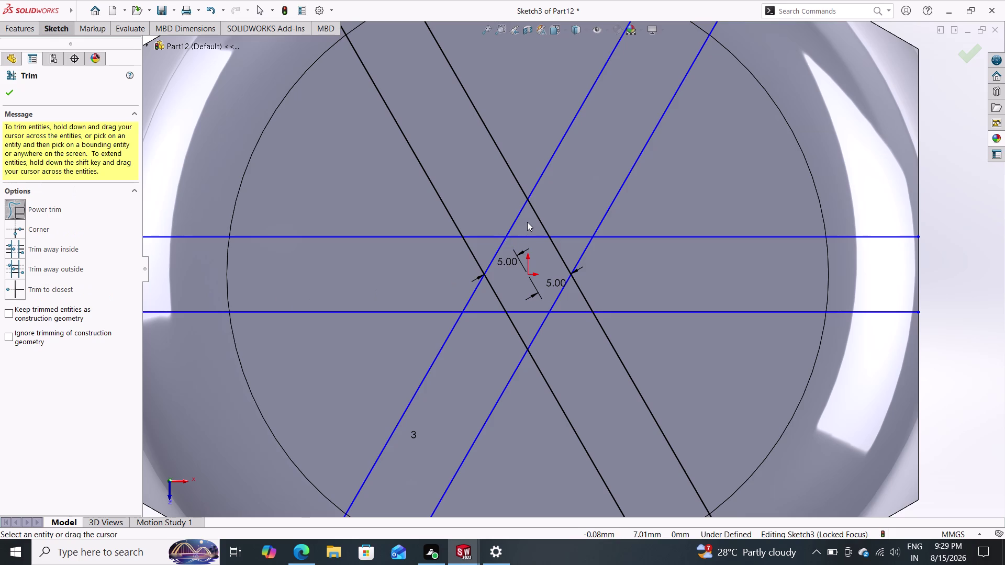
Power-trim all the crossing line segments at the centre of Sketch3.
drag(527, 222, 575, 318)
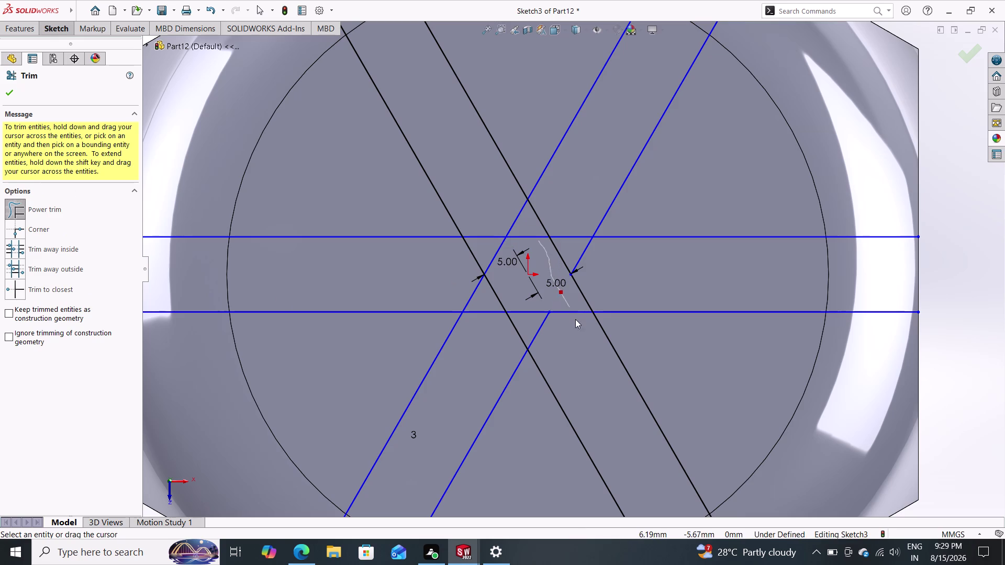
drag(574, 317, 555, 327)
drag(556, 326, 525, 309)
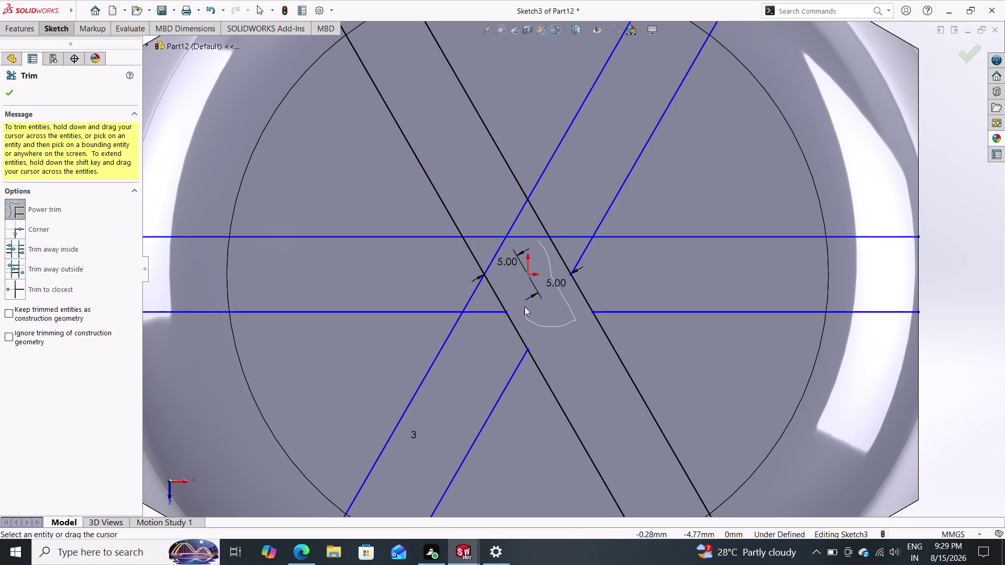
drag(525, 309, 515, 308)
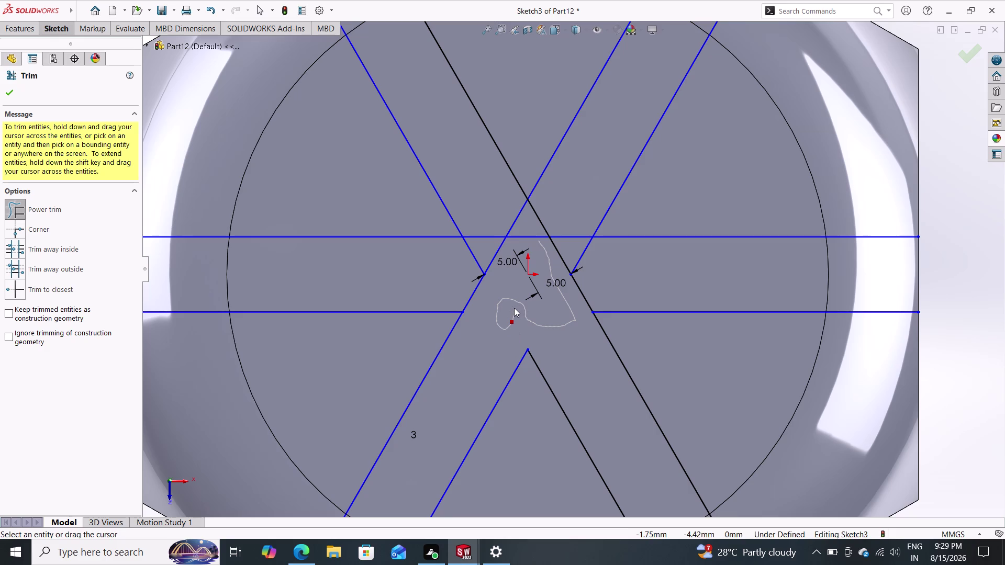
drag(515, 307, 471, 271)
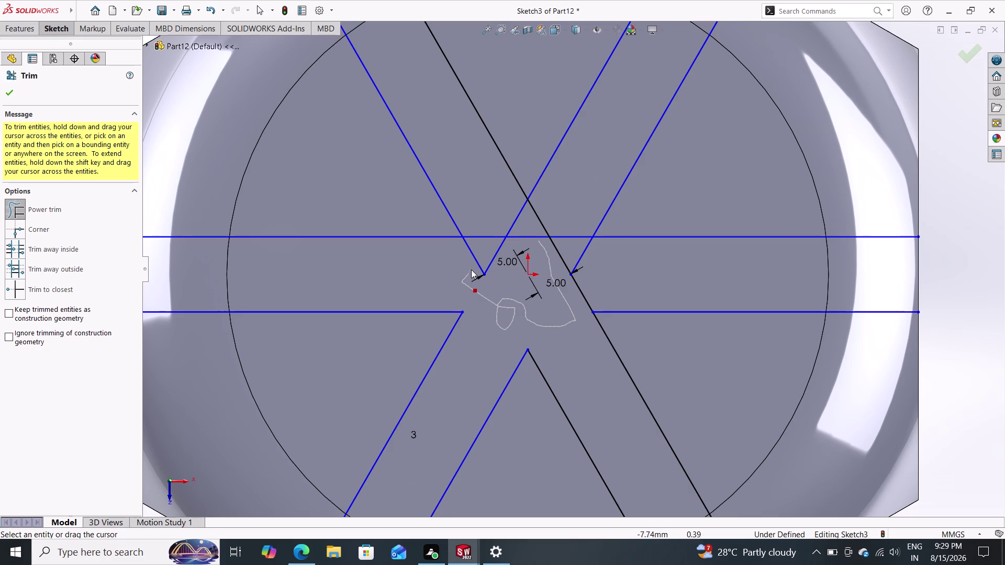
drag(471, 271, 505, 219)
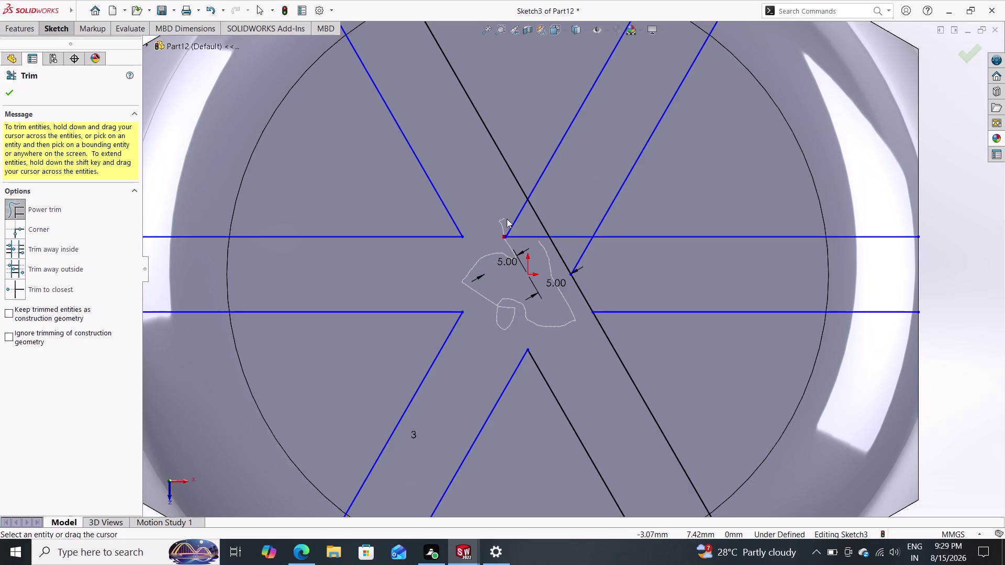
drag(504, 219, 529, 254)
drag(529, 254, 565, 218)
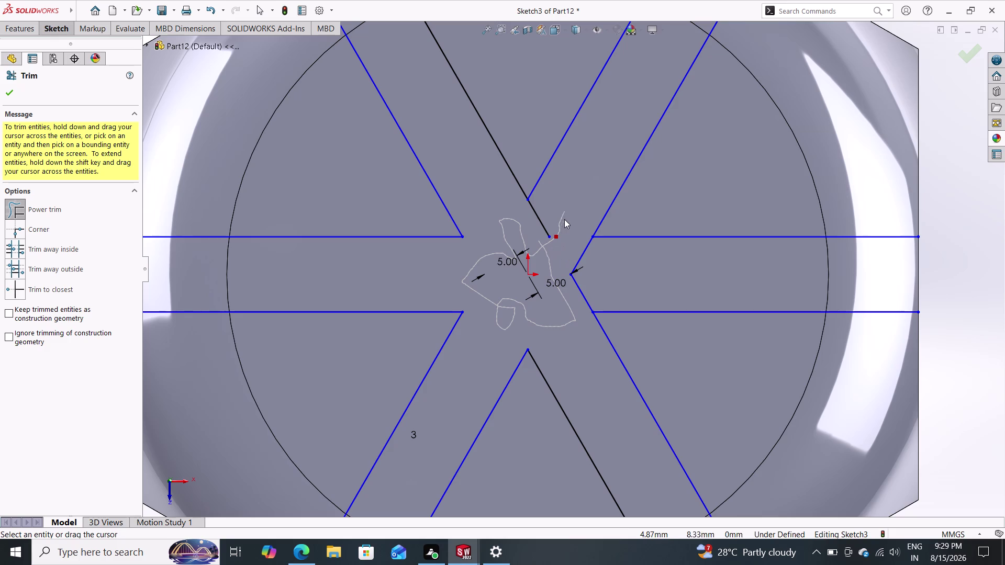
drag(565, 218, 580, 286)
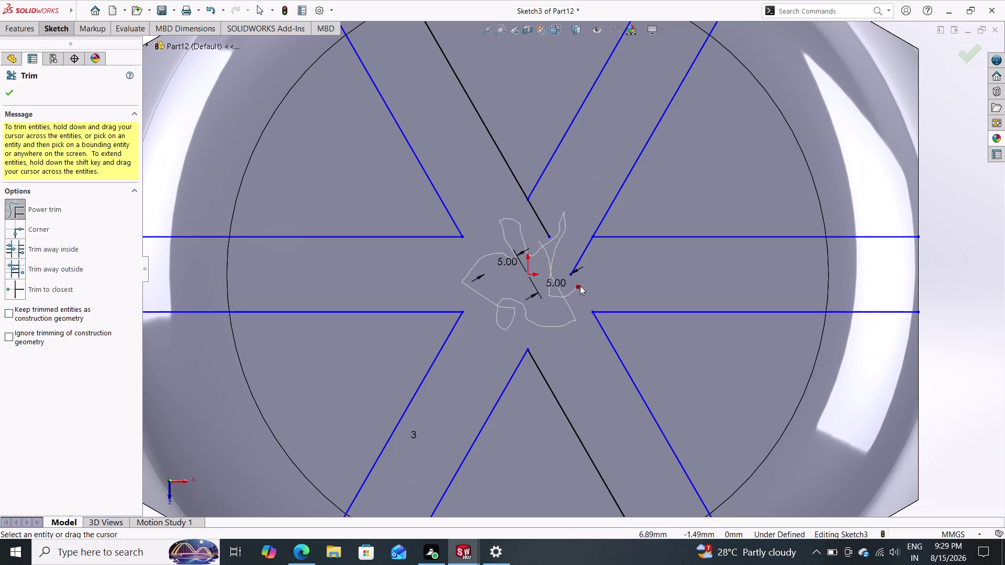
drag(581, 286, 521, 243)
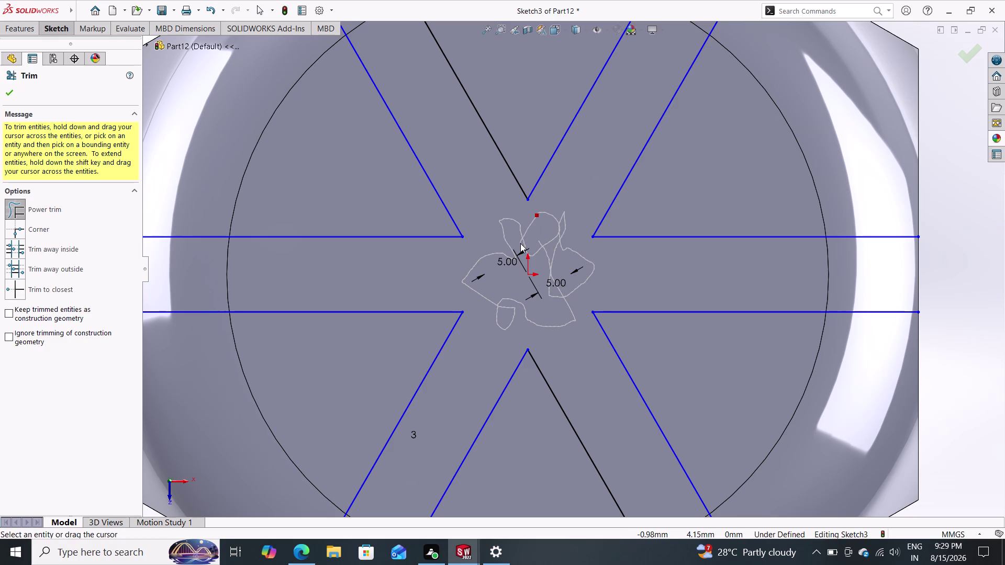
drag(520, 244, 521, 245)
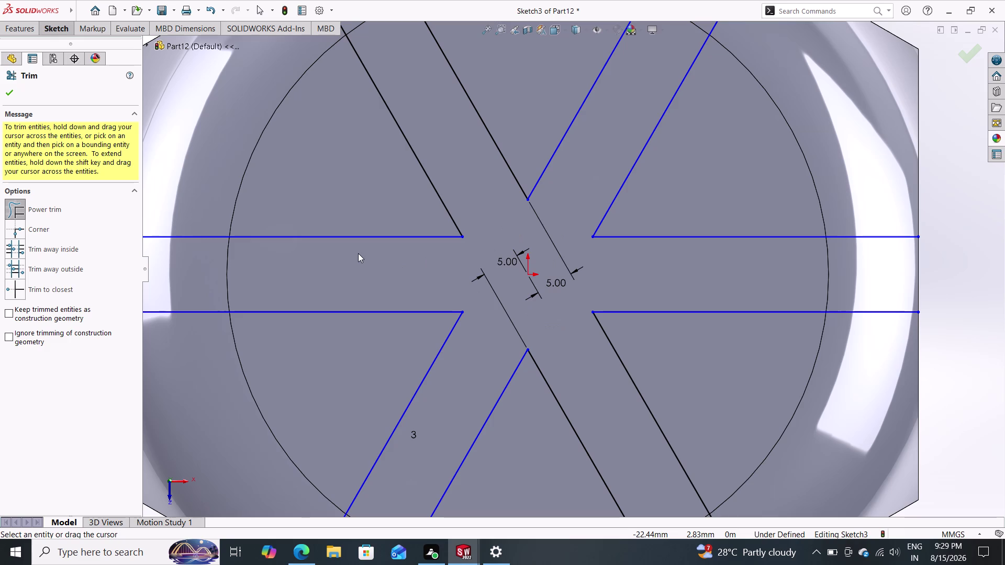
click(7, 99)
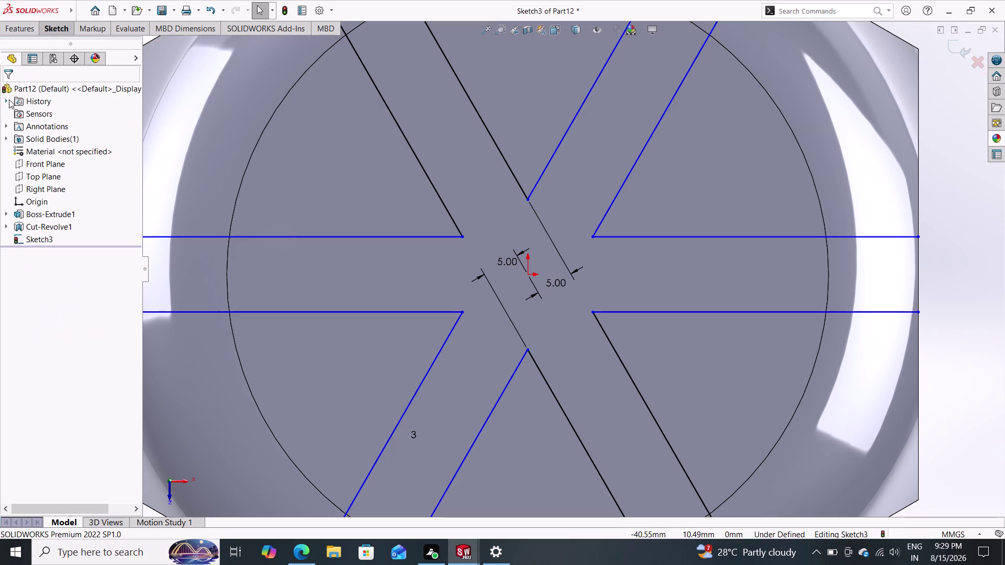
click(22, 23)
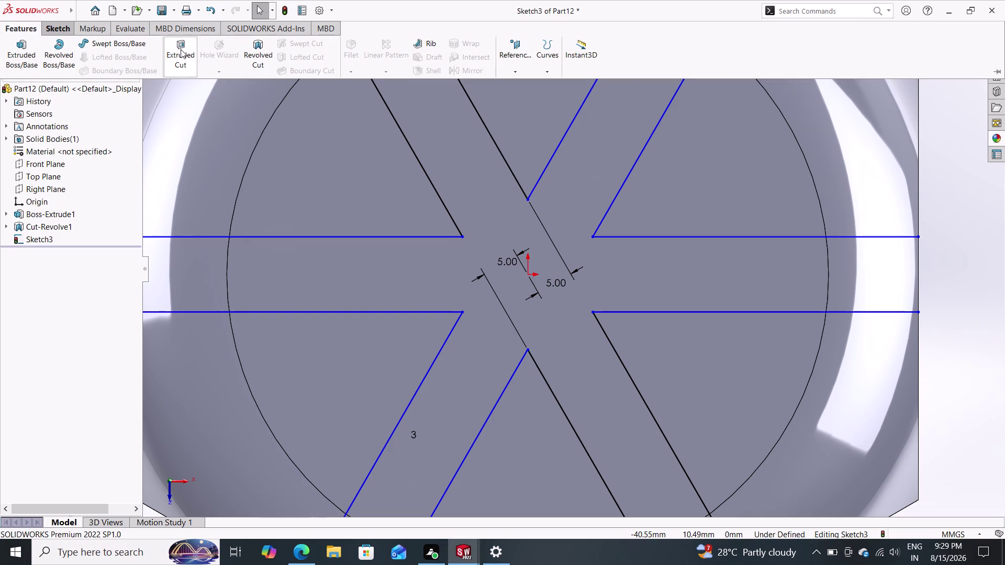
Cut the slot sketch 25 mm deep as a 10 mm thin-feature extruded cut.
click(186, 48)
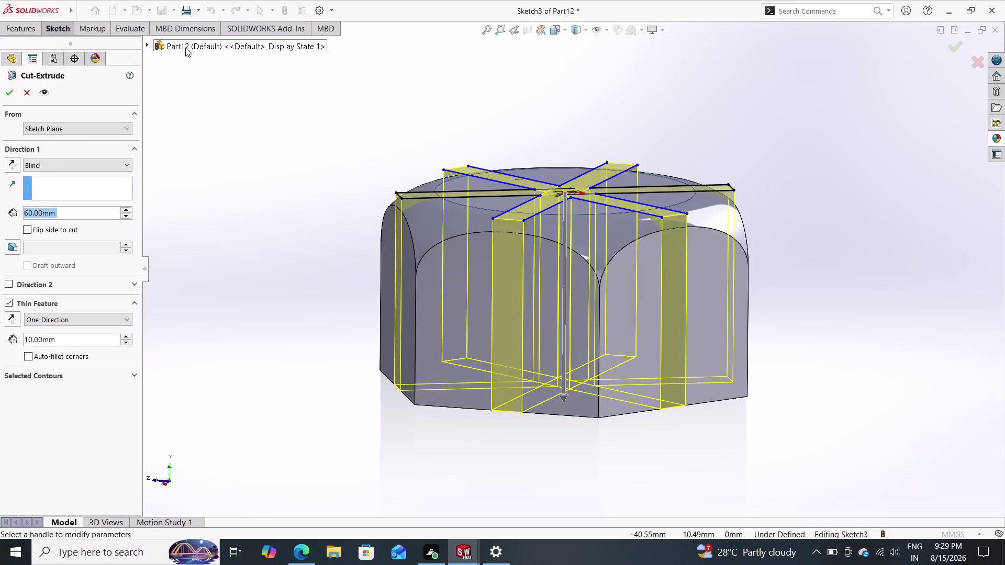
text(25)
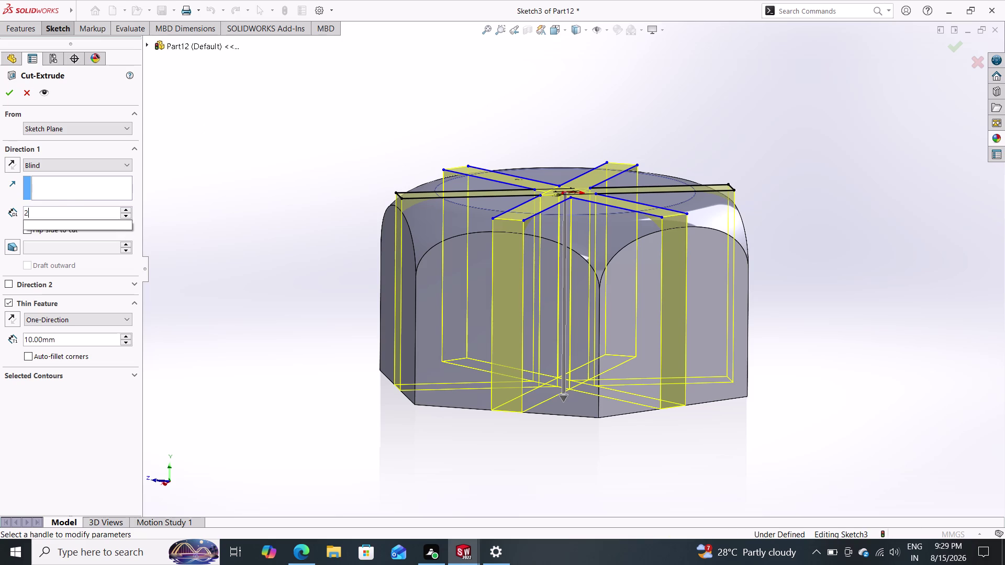
key(Return)
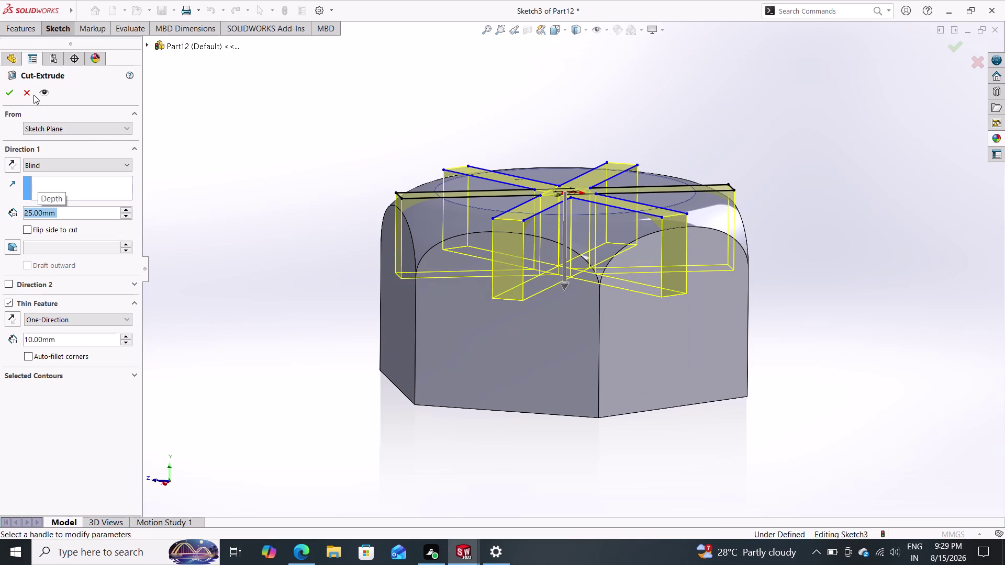
click(12, 89)
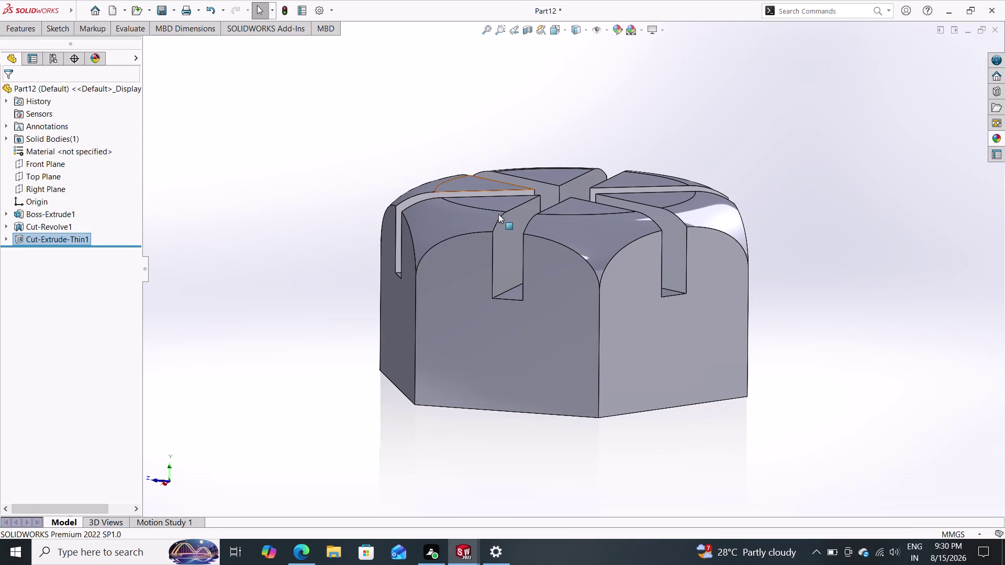
click(508, 201)
Start a sketch on the top face and draw a circle centred on the origin.
click(553, 169)
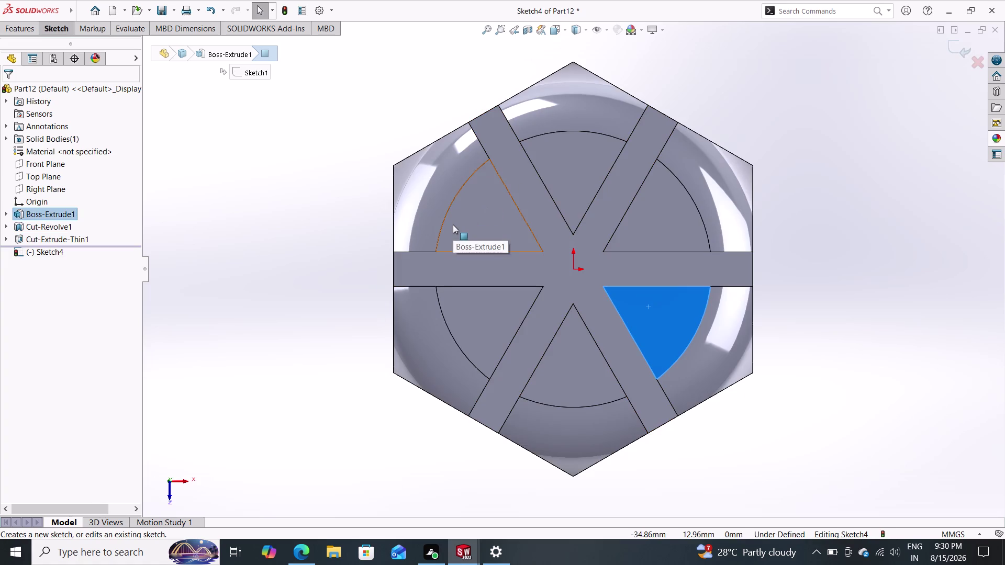
click(51, 25)
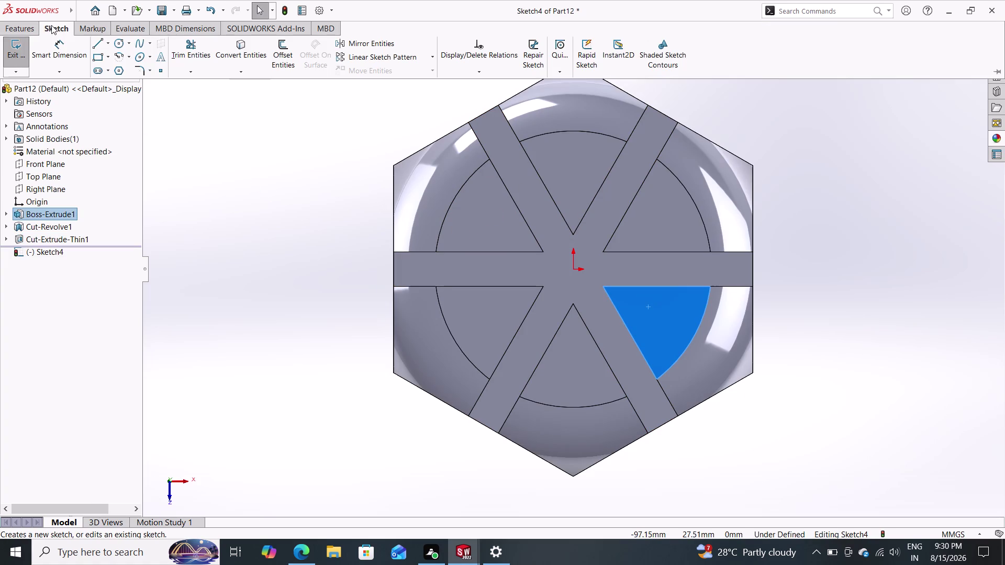
click(116, 42)
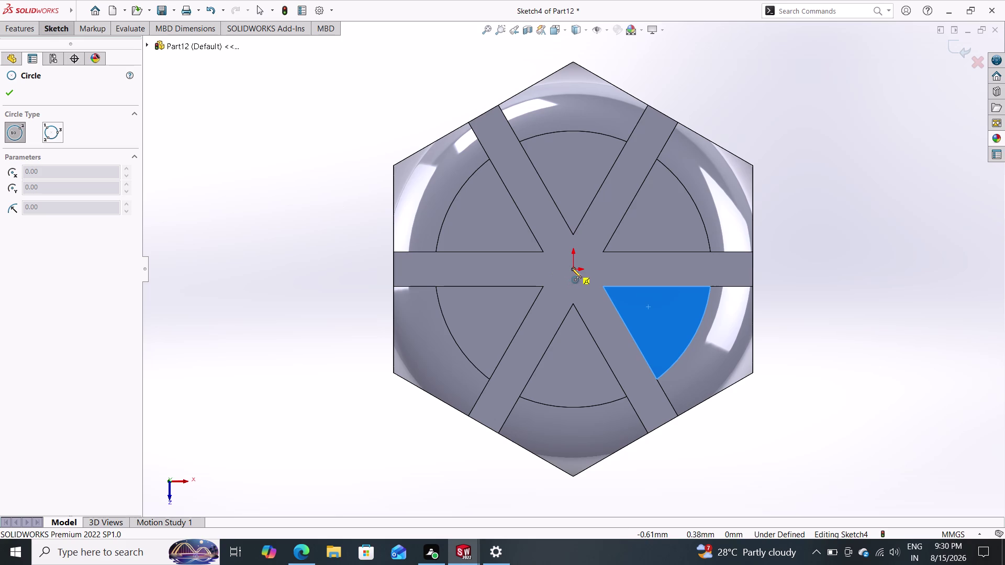
drag(572, 268, 626, 245)
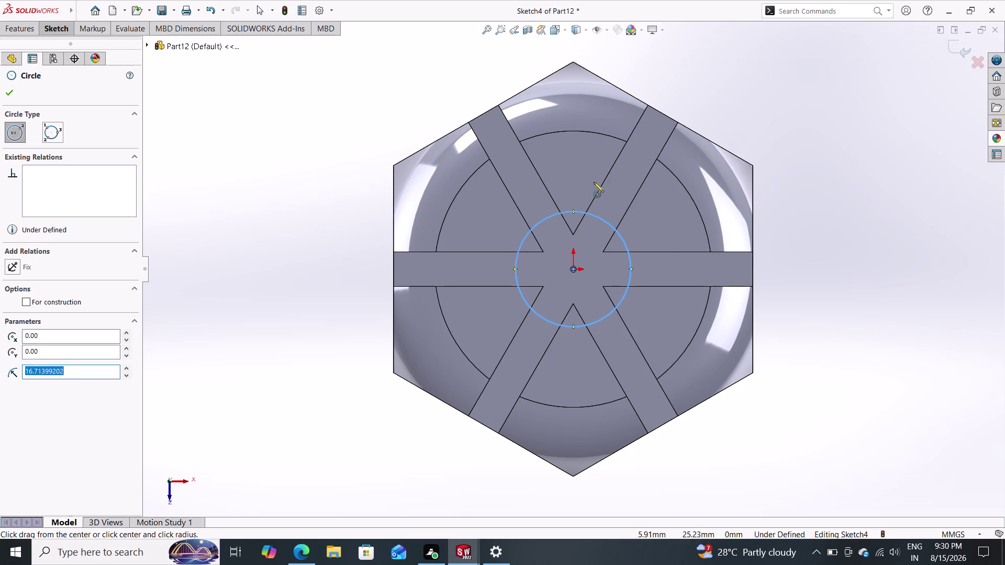
click(10, 91)
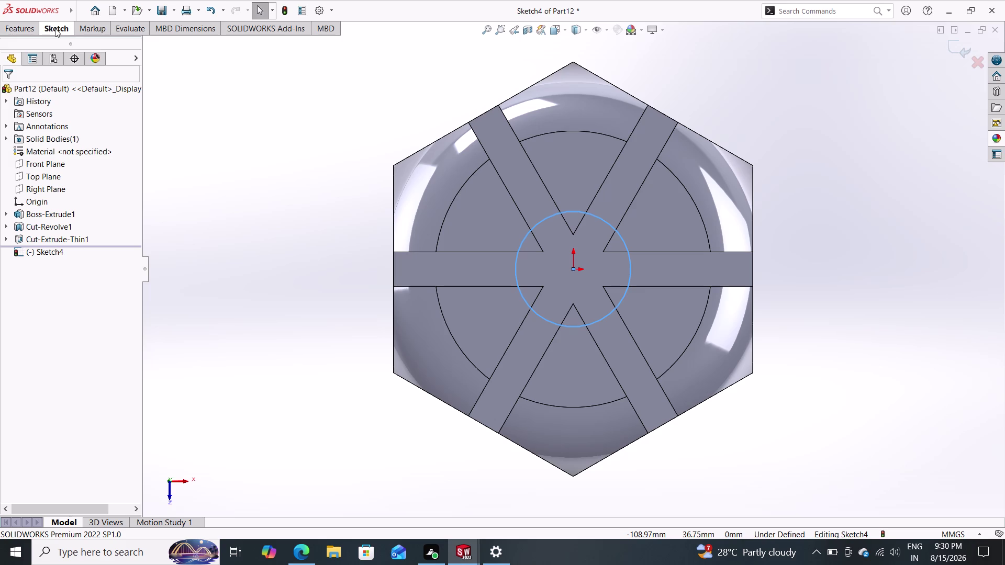
Dimension the circle to a 50 mm diameter.
click(55, 28)
click(65, 53)
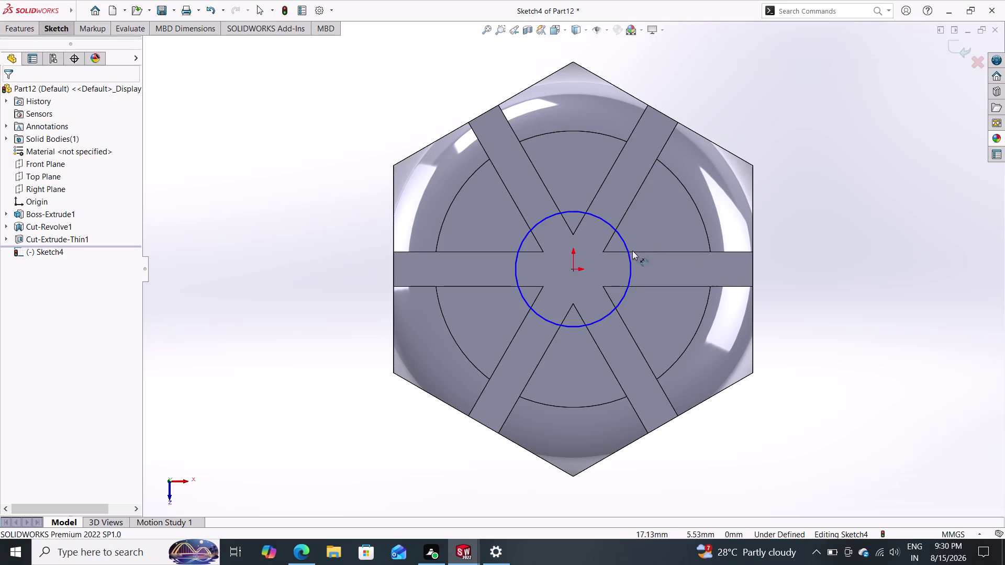
click(625, 244)
click(850, 170)
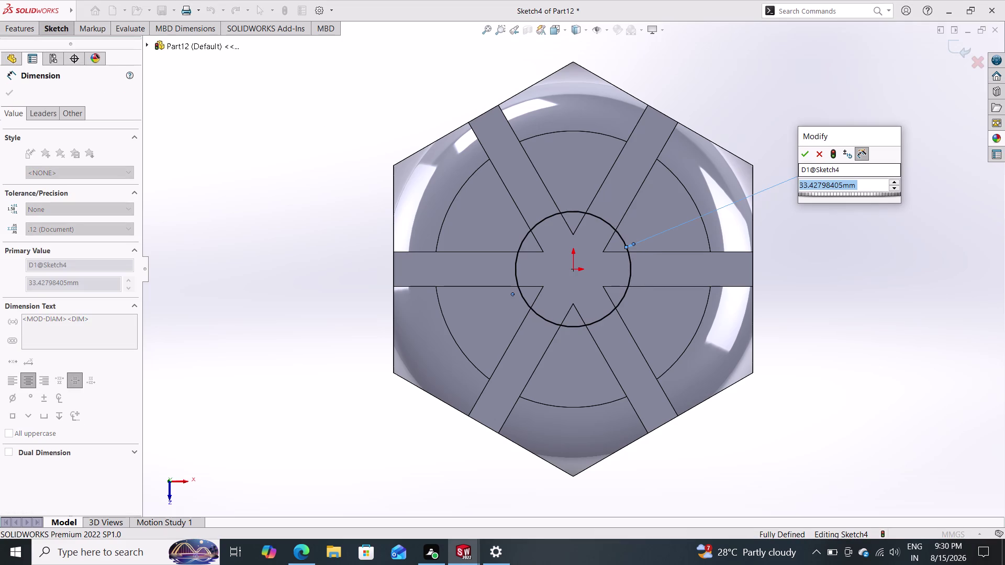
text(50)
key(Return)
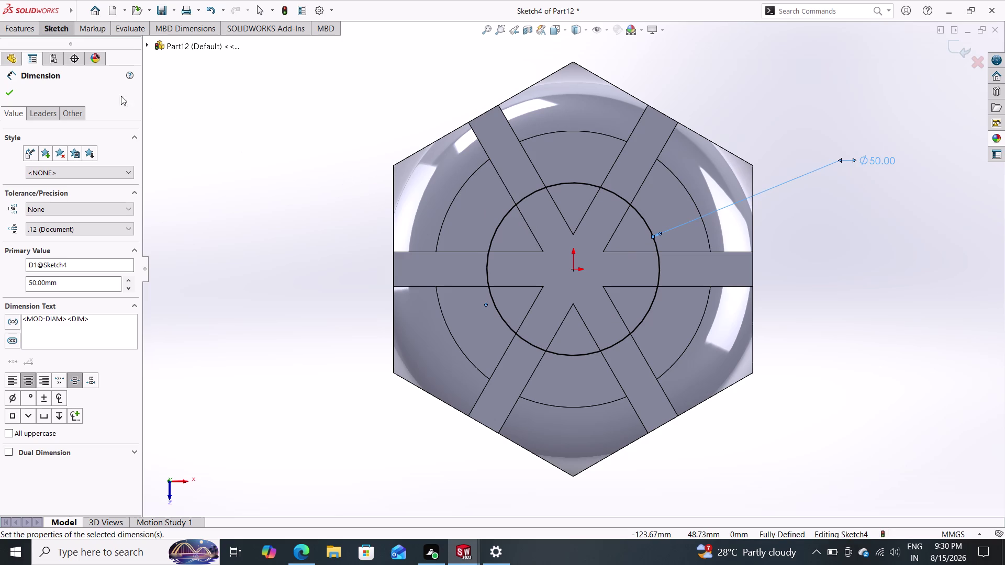
click(19, 30)
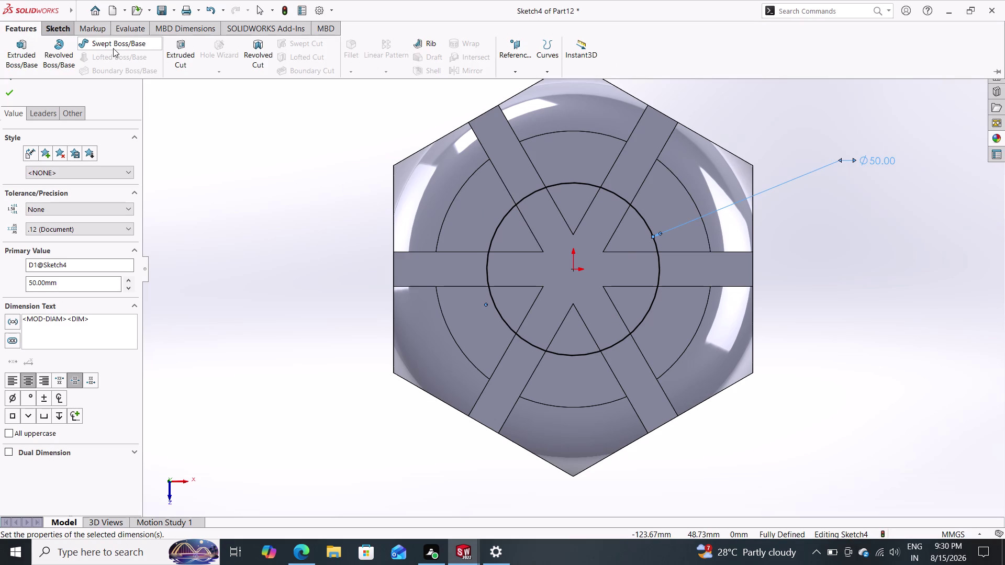
click(181, 46)
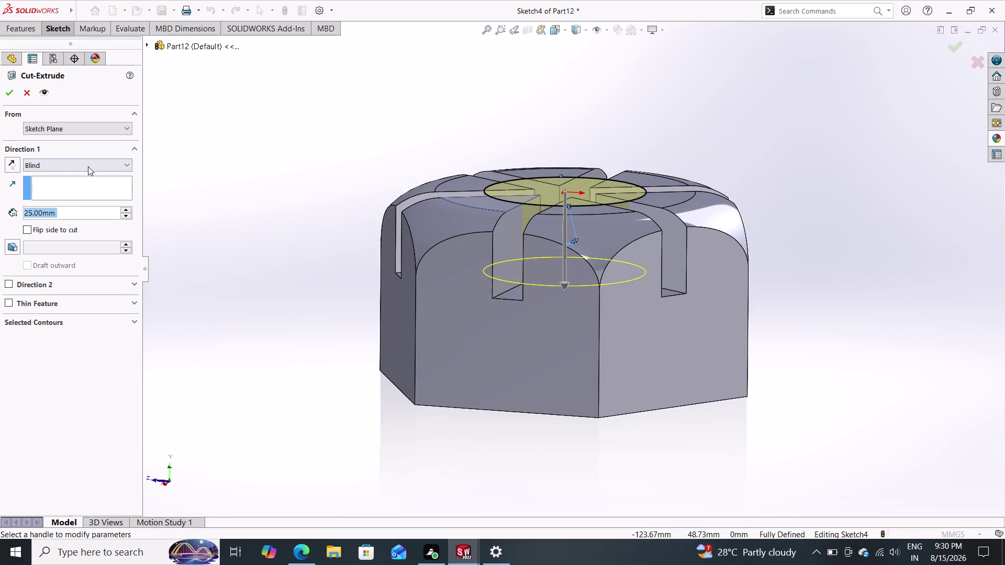
Extrude-cut the 50 mm circle with a Through All end condition.
click(89, 165)
click(84, 186)
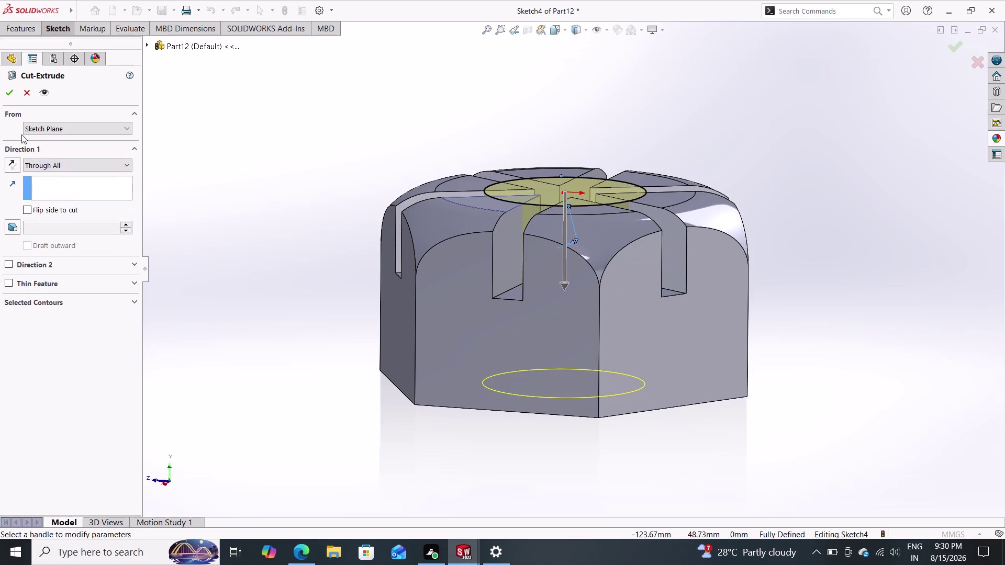
click(7, 93)
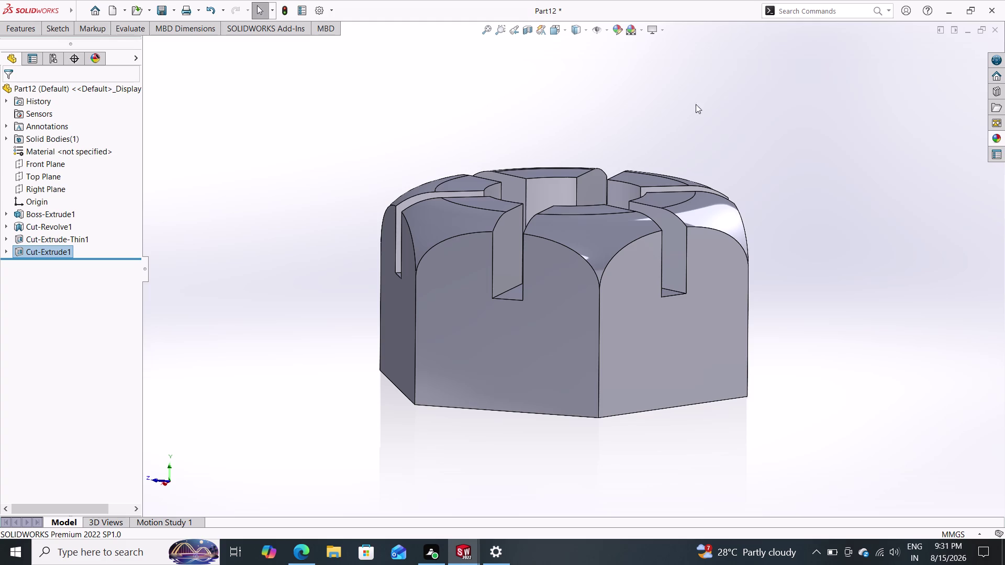
click(641, 31)
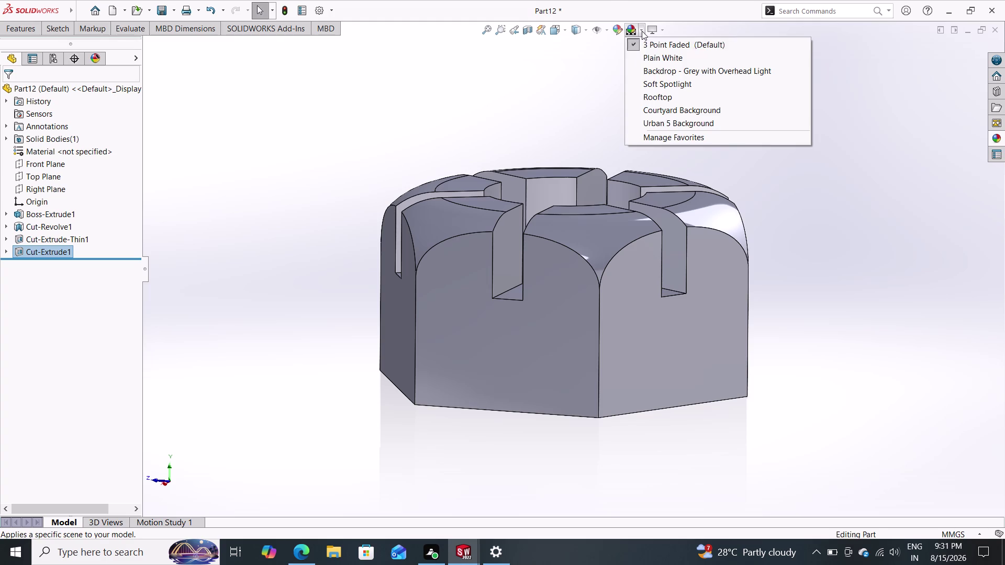
Apply a copper Metal appearance from the Appearances library to the whole castle nut part.
click(651, 56)
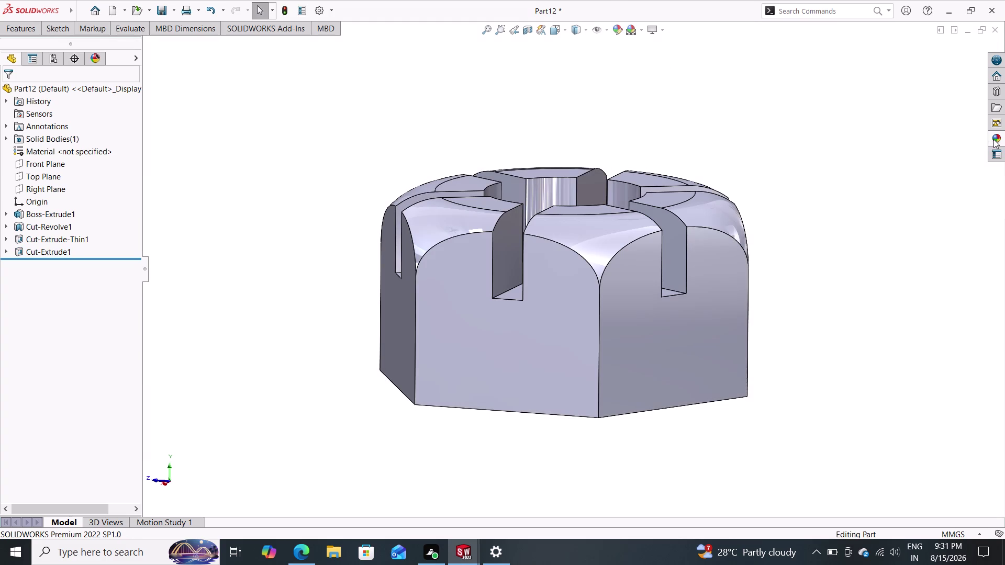
click(993, 139)
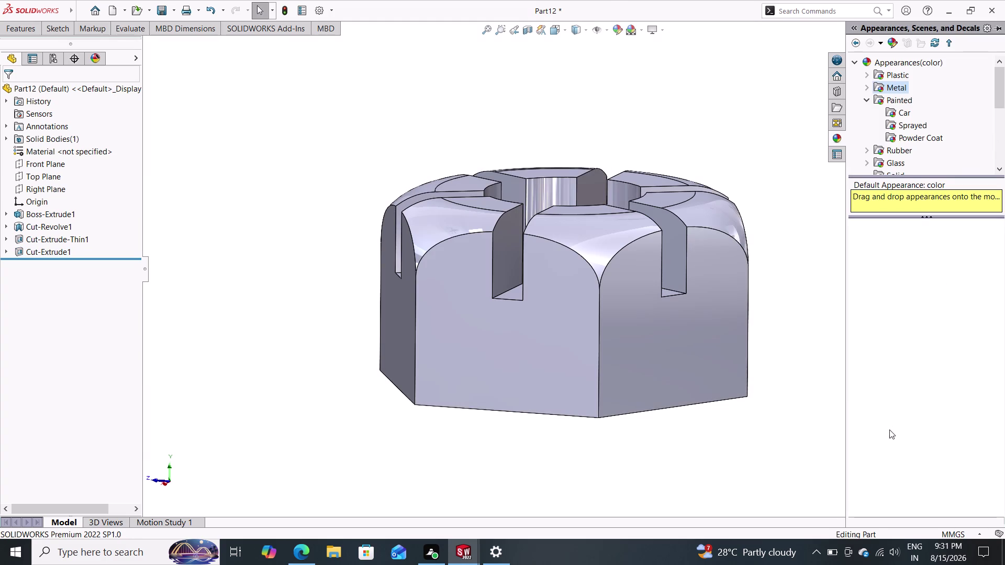
drag(897, 401, 622, 333)
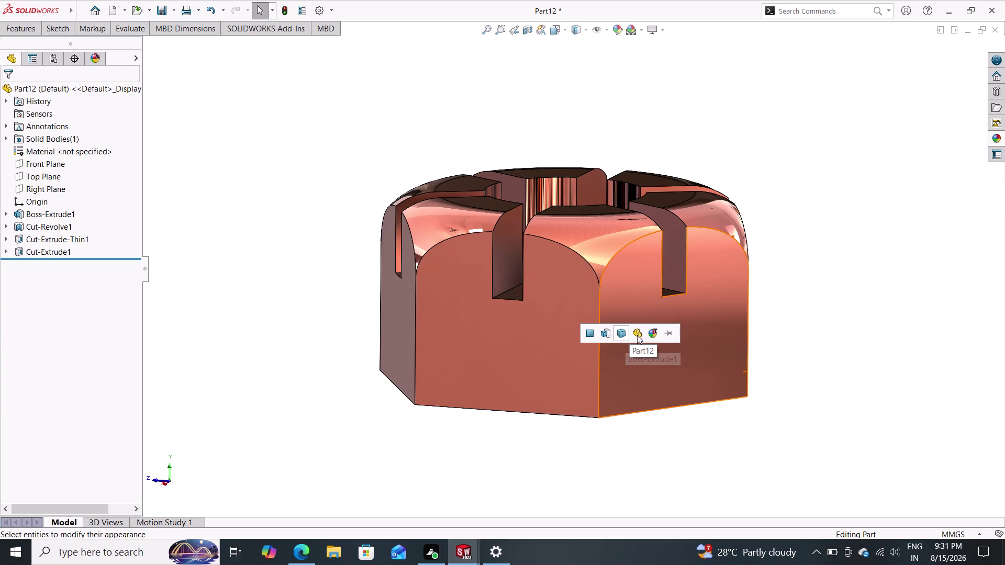
click(640, 336)
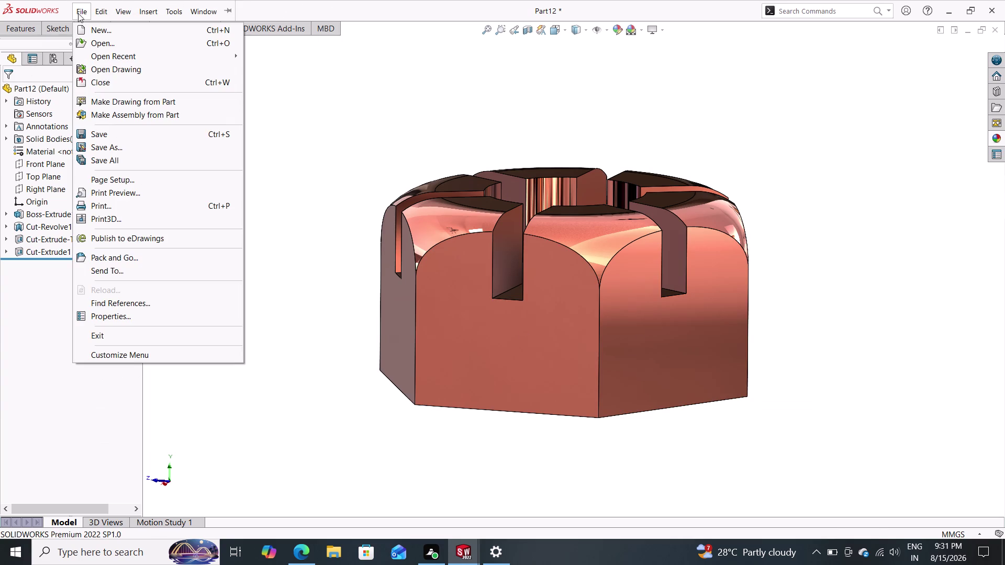
Save the copper nut as 'castle nut' in the shock assembly folder.
click(105, 145)
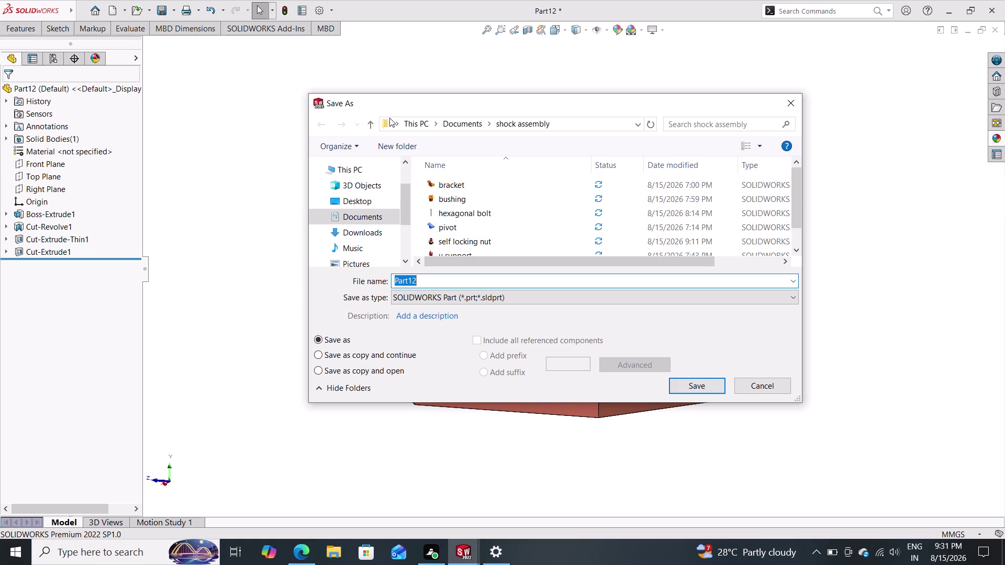
text(cas)
text(tlr)
key(BackSpace)
text(e)
key(space)
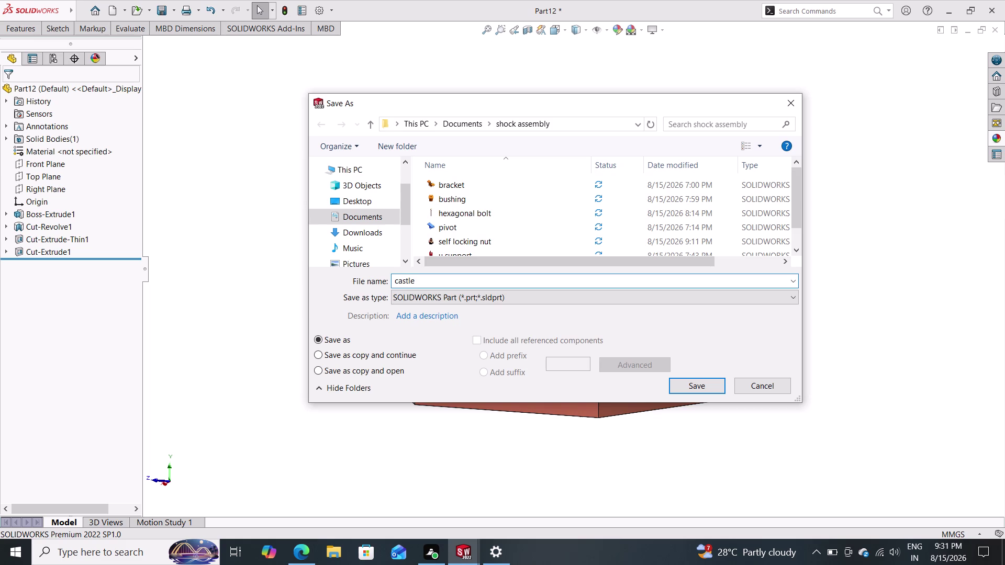
text(nut)
click(679, 385)
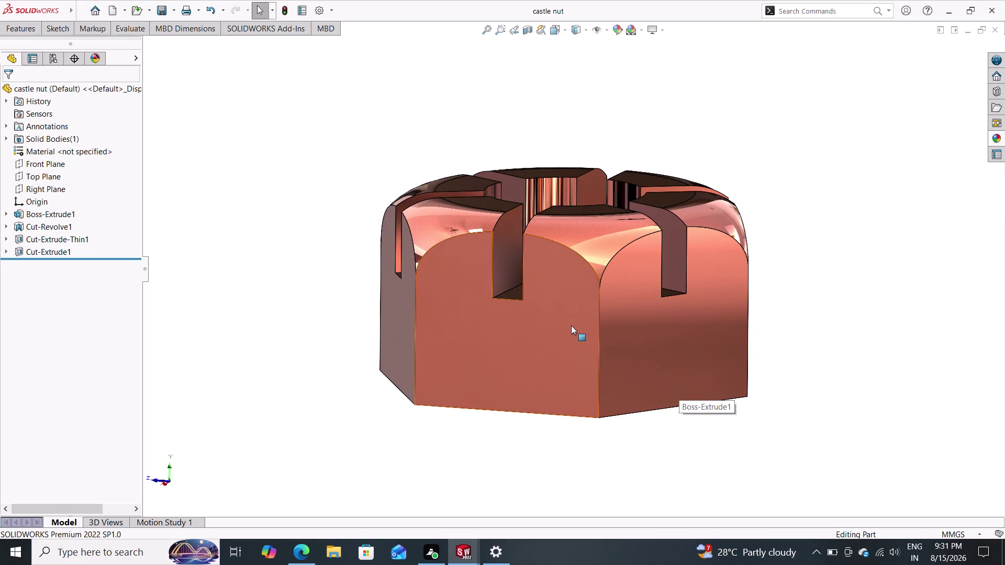
click(114, 12)
click(371, 270)
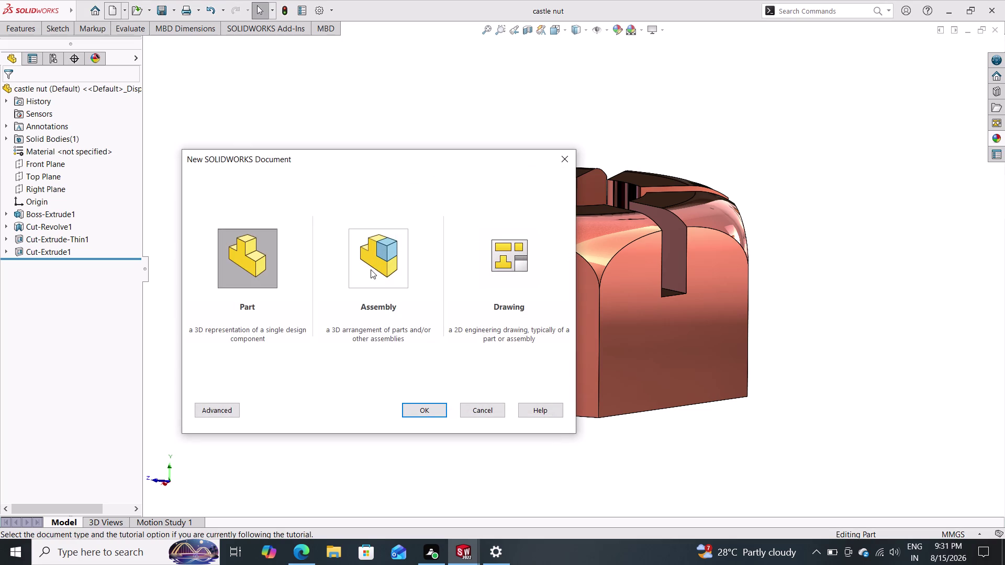
Create a new assembly document and bring up the assembly tools.
click(434, 413)
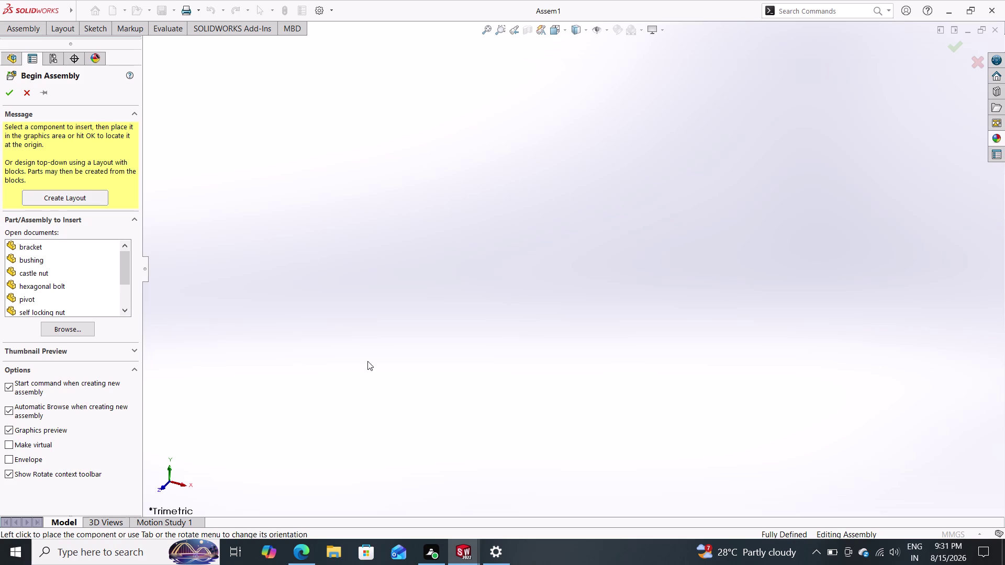
click(32, 34)
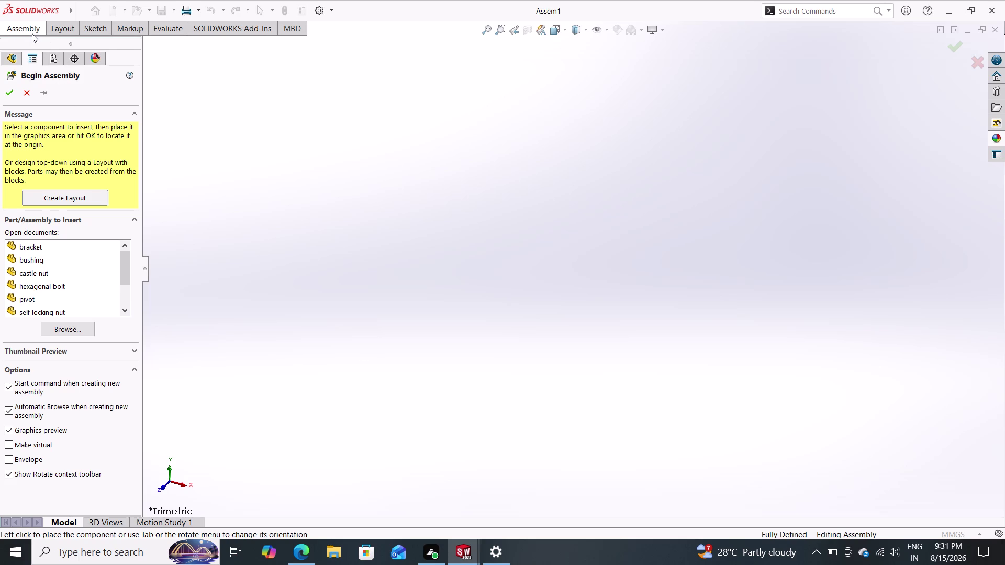
click(10, 94)
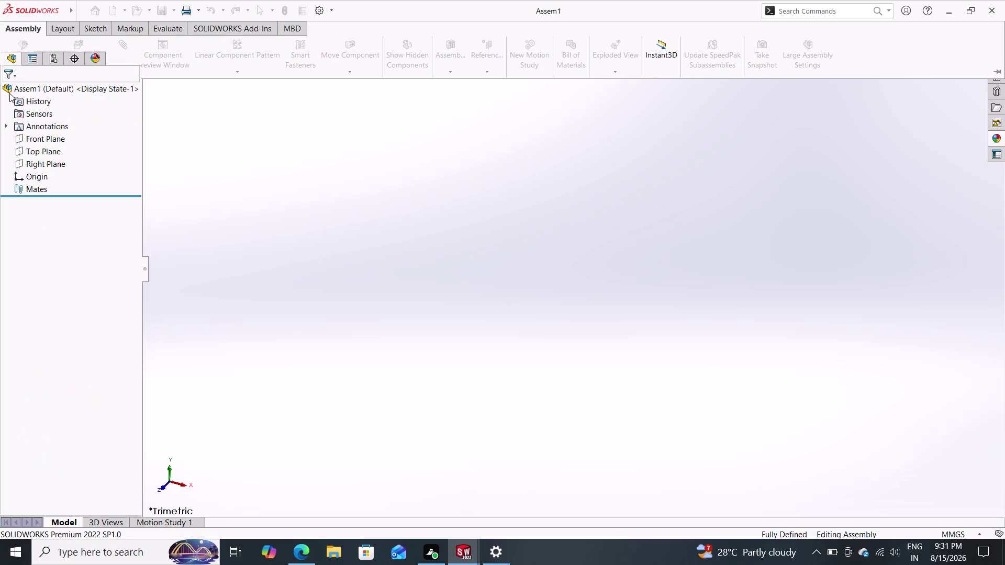
click(25, 30)
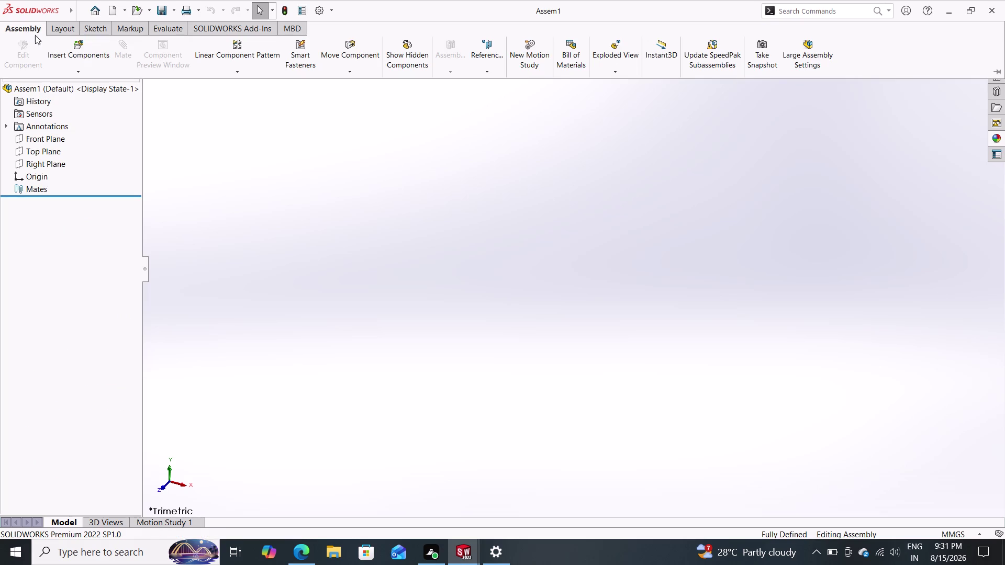
Insert the bracket part and place it at the origin as the fixed component.
click(69, 41)
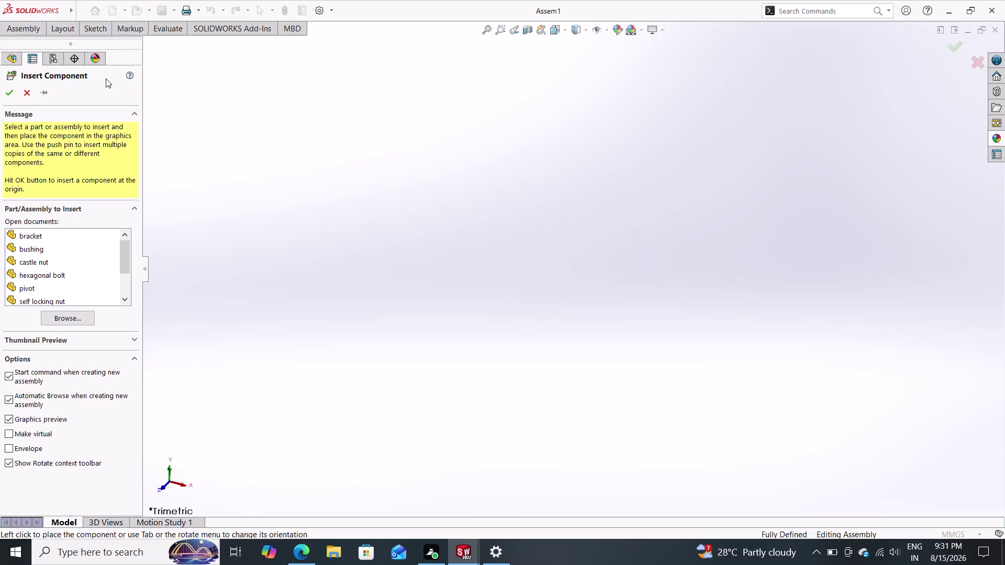
click(79, 320)
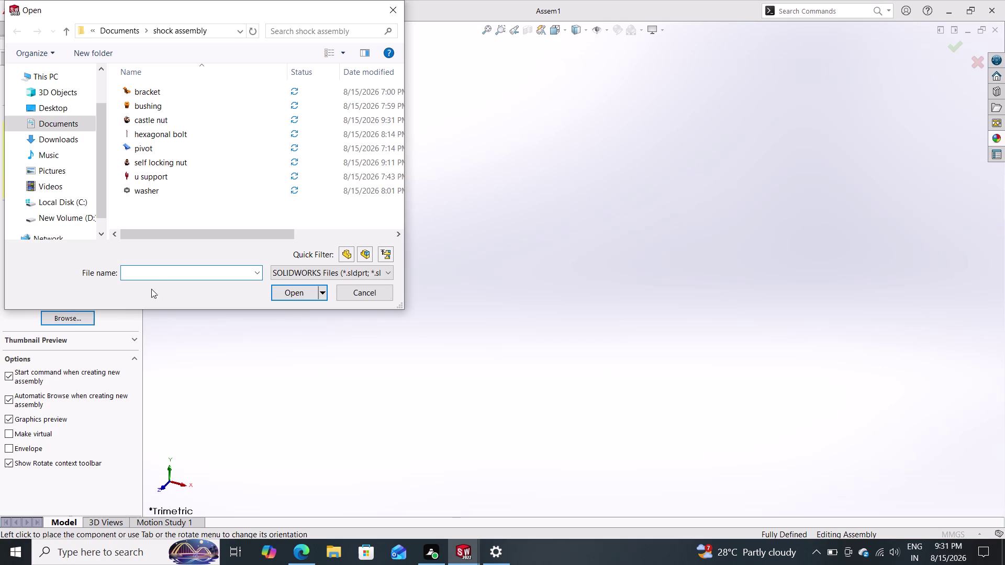
click(176, 90)
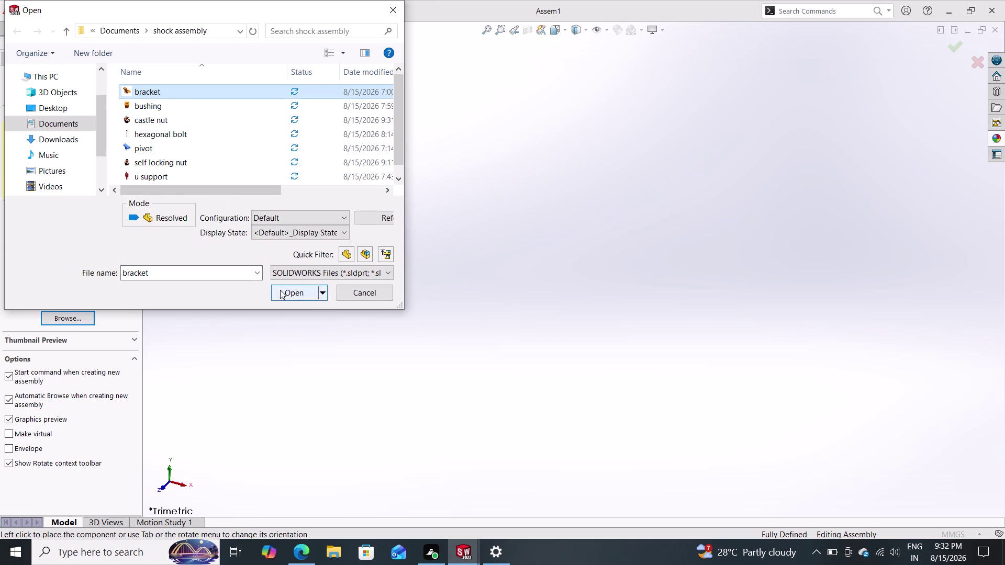
click(281, 290)
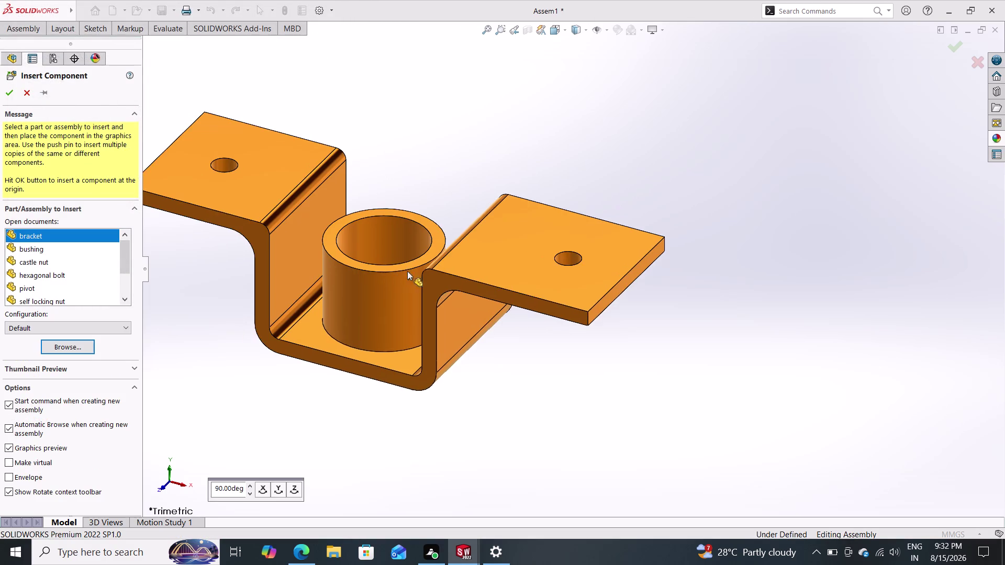
click(510, 256)
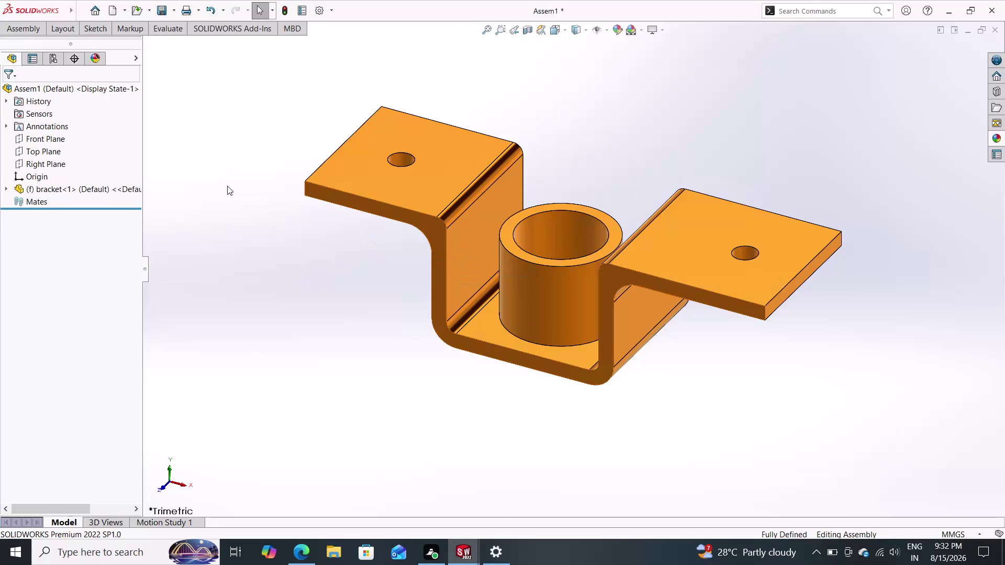
Insert the u support from the open documents list and place it beside the bracket.
click(37, 35)
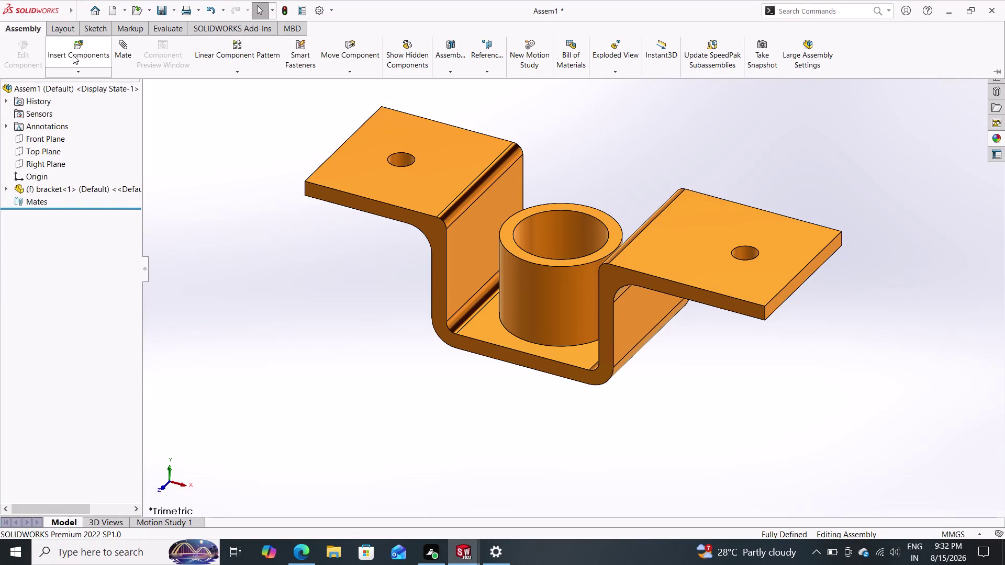
click(73, 55)
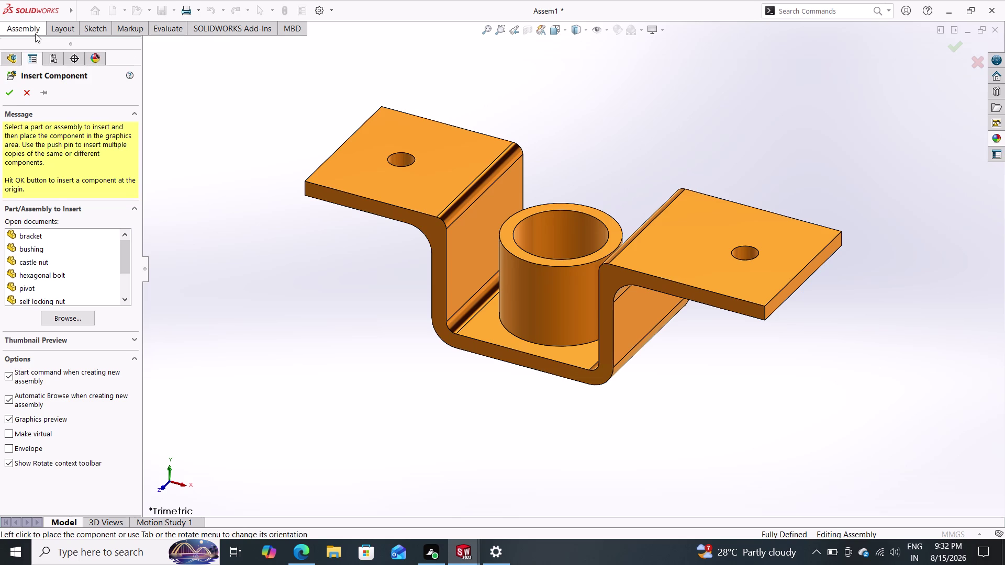
scroll(down, 3)
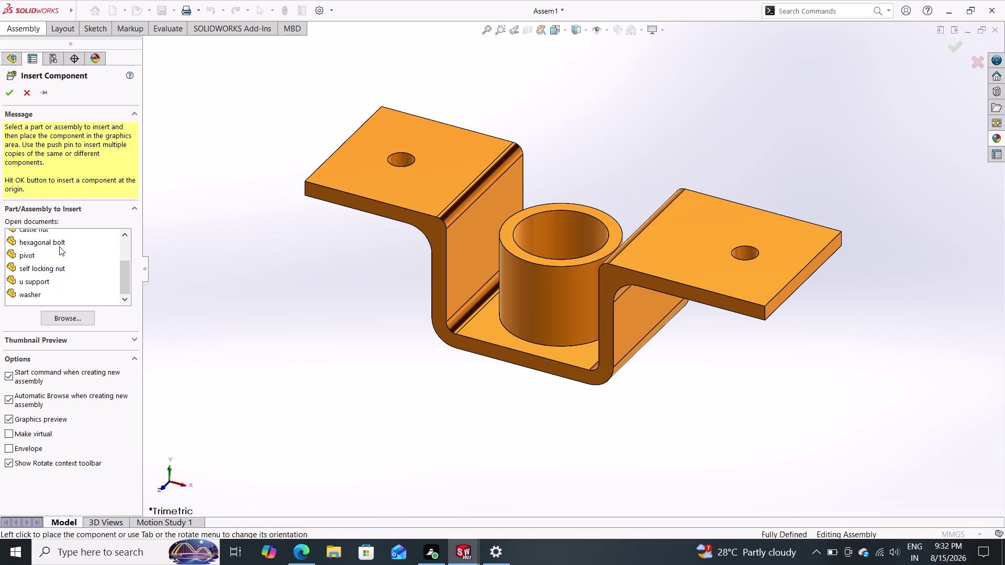
drag(39, 279, 99, 268)
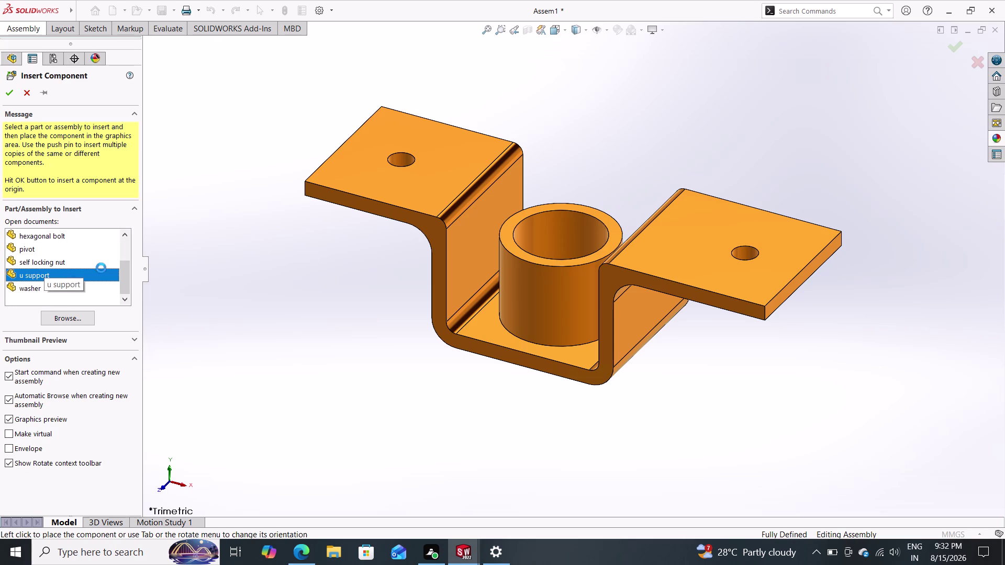
drag(100, 268, 296, 252)
click(296, 252)
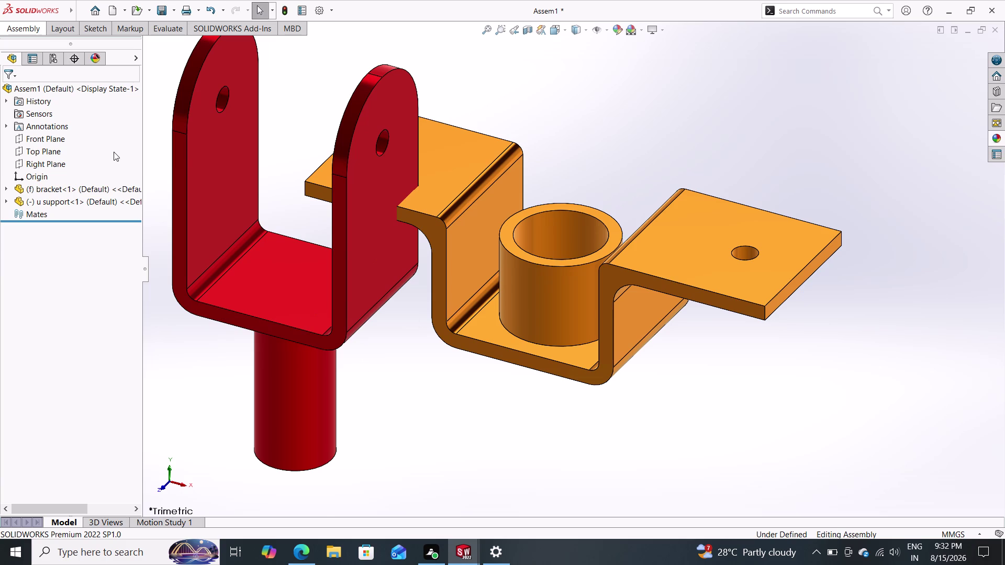
click(65, 28)
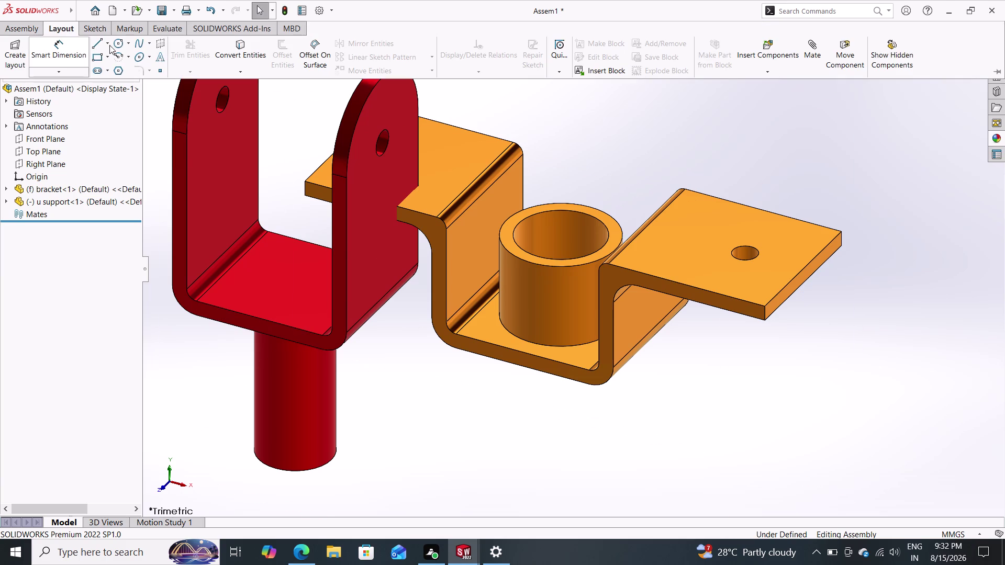
click(30, 29)
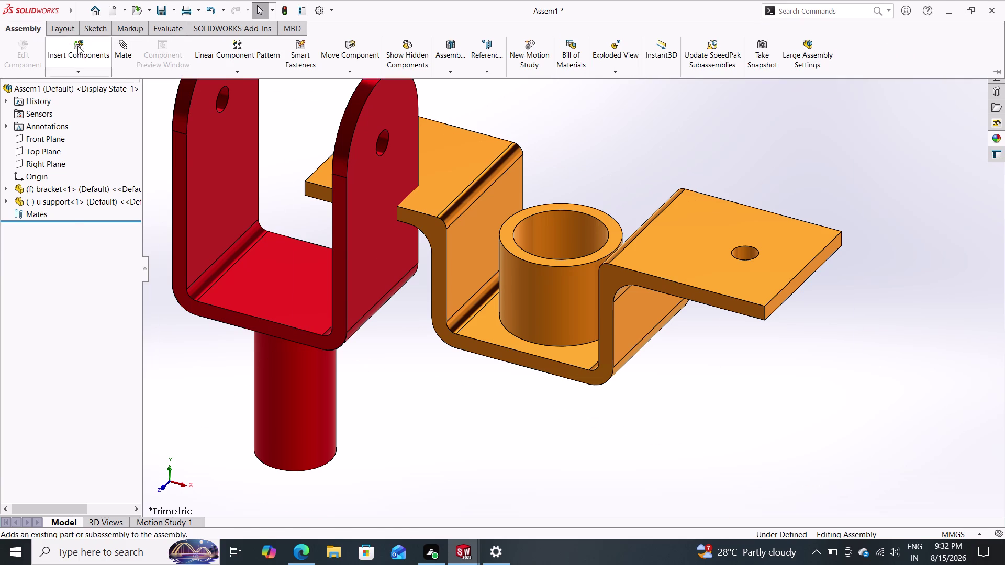
click(124, 50)
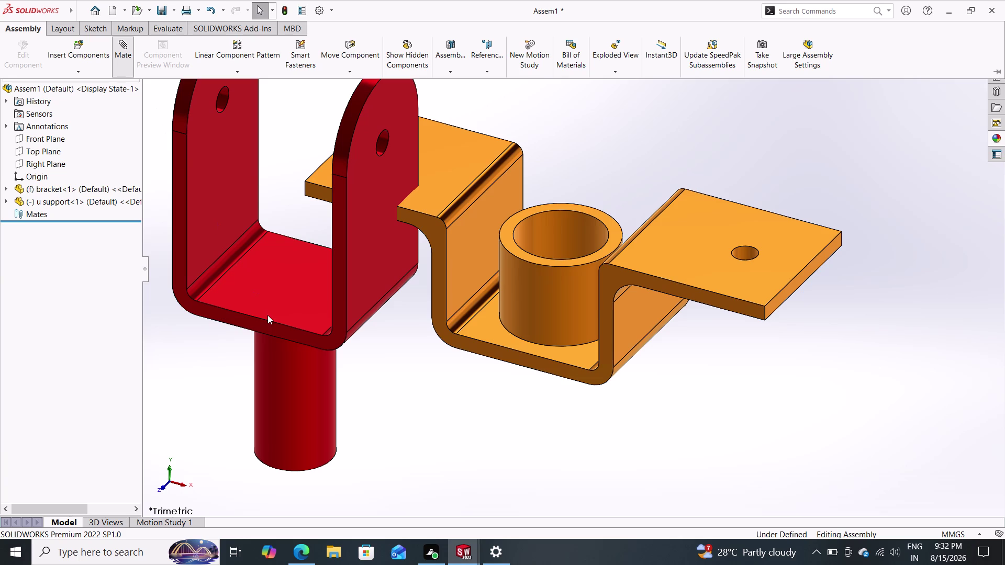
Make the U support's shaft concentric with the bracket's sleeve.
click(290, 388)
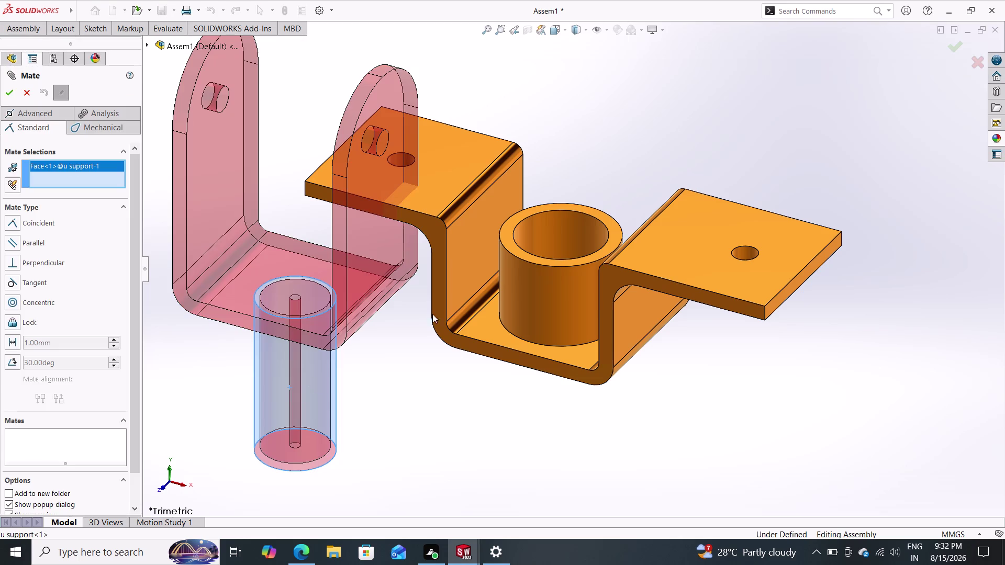
click(575, 227)
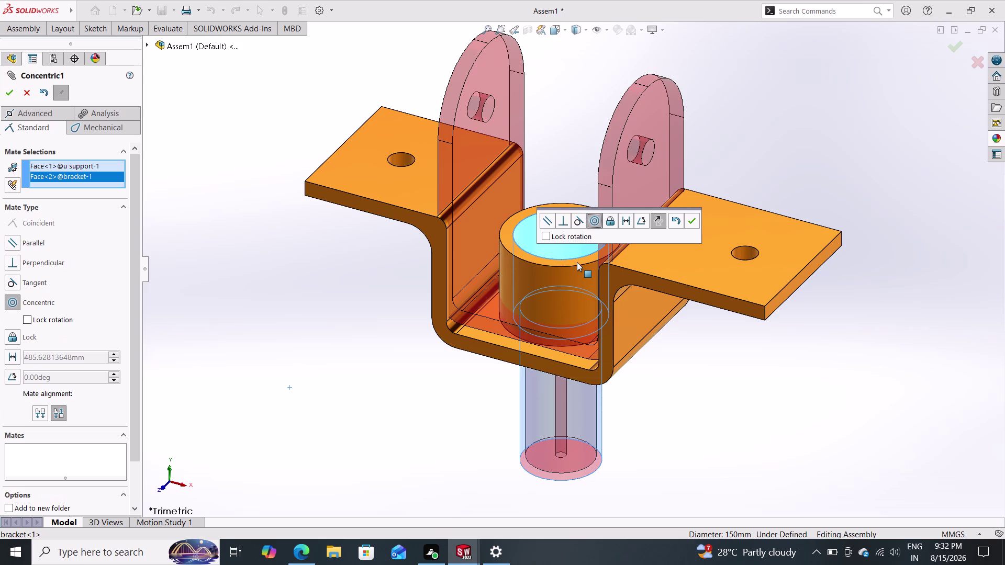
click(692, 216)
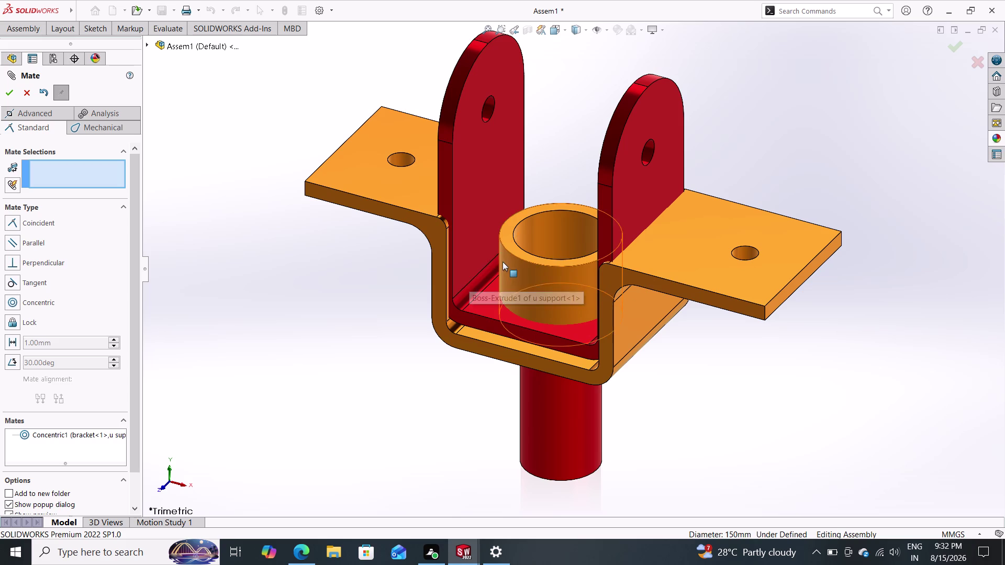
Mate the shaft's end face coincident with the bracket face.
middle_drag(453, 362, 452, 271)
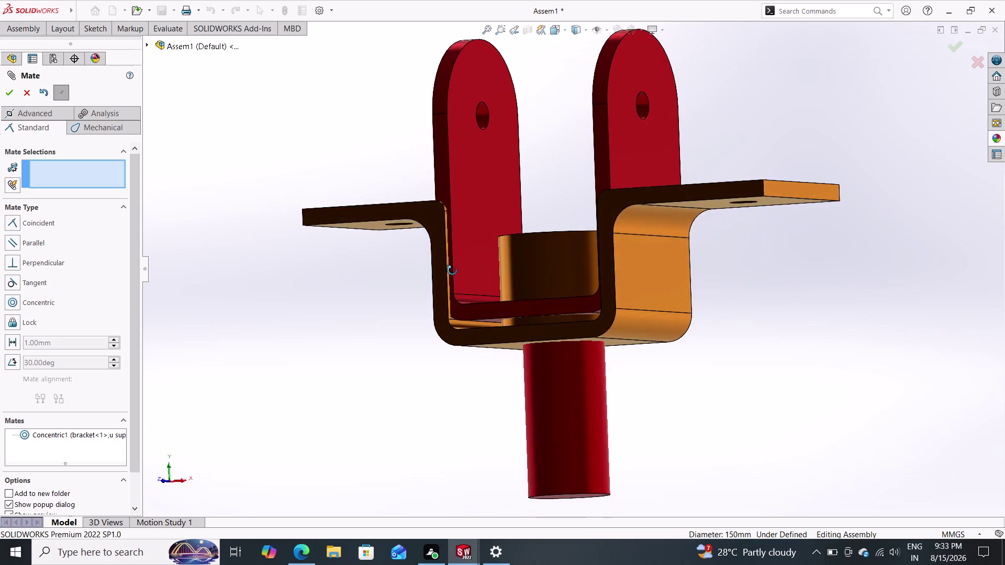
middle_drag(453, 271, 447, 100)
click(548, 351)
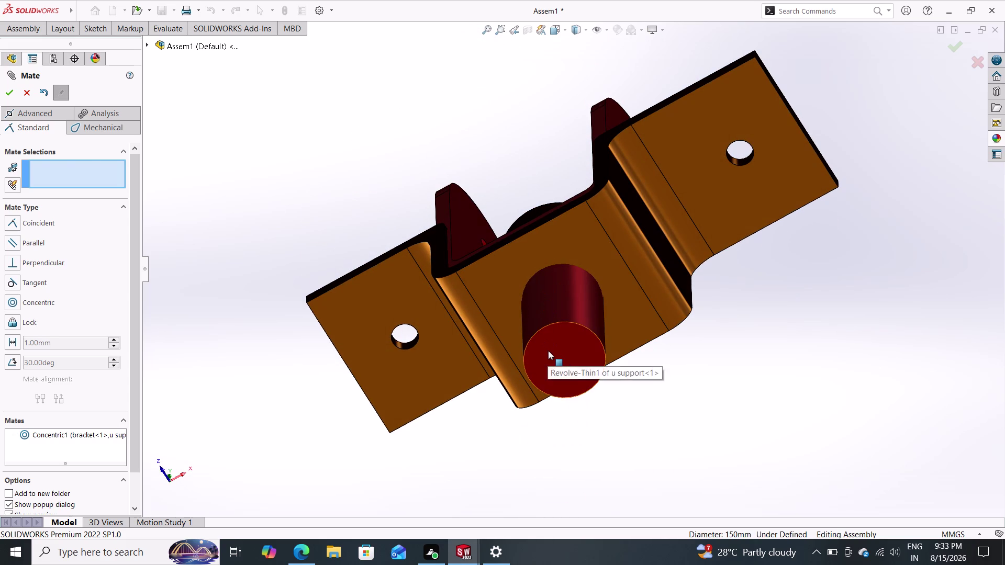
drag(527, 122, 527, 186)
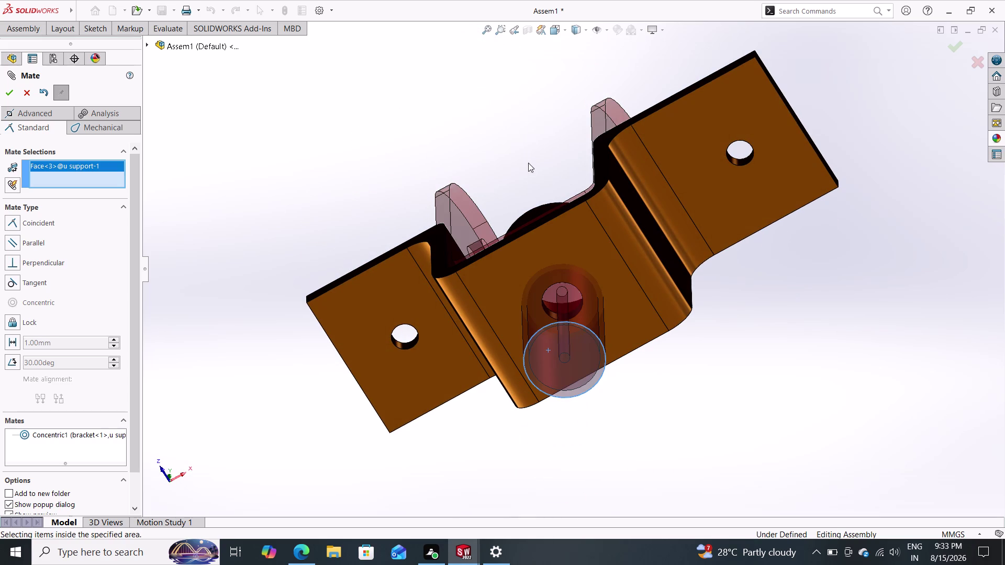
middle_drag(526, 150, 558, 460)
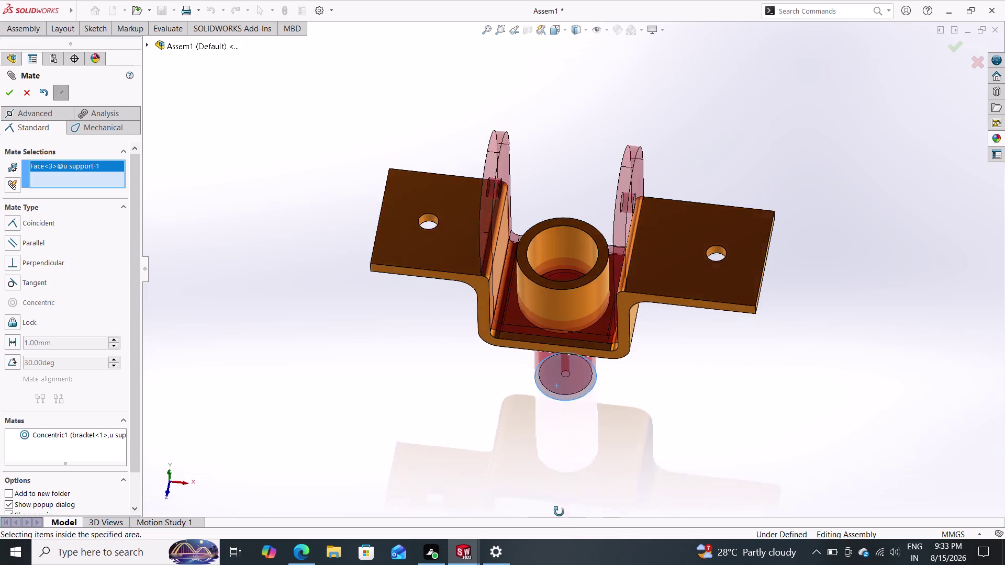
middle_drag(558, 460, 562, 545)
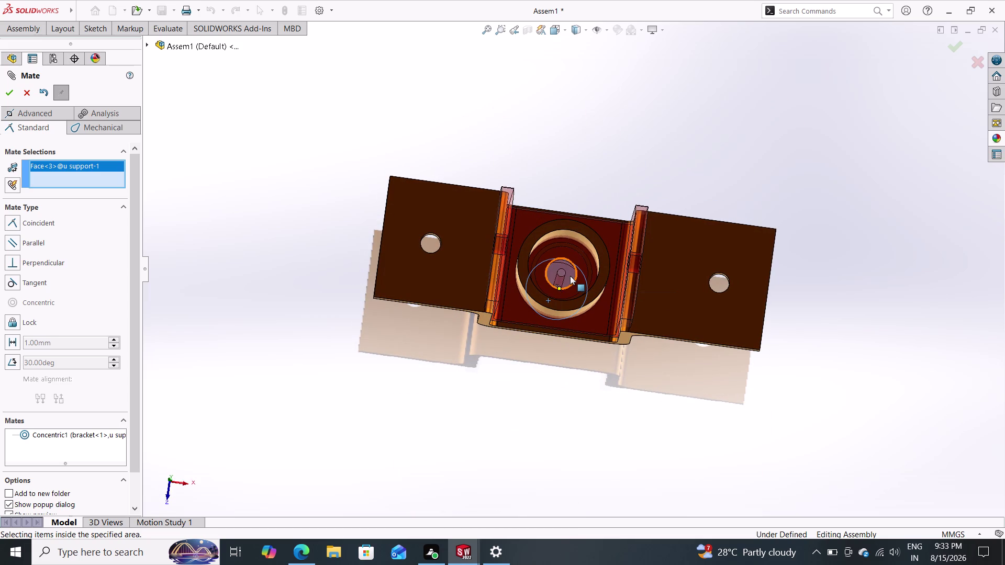
middle_drag(513, 397, 521, 185)
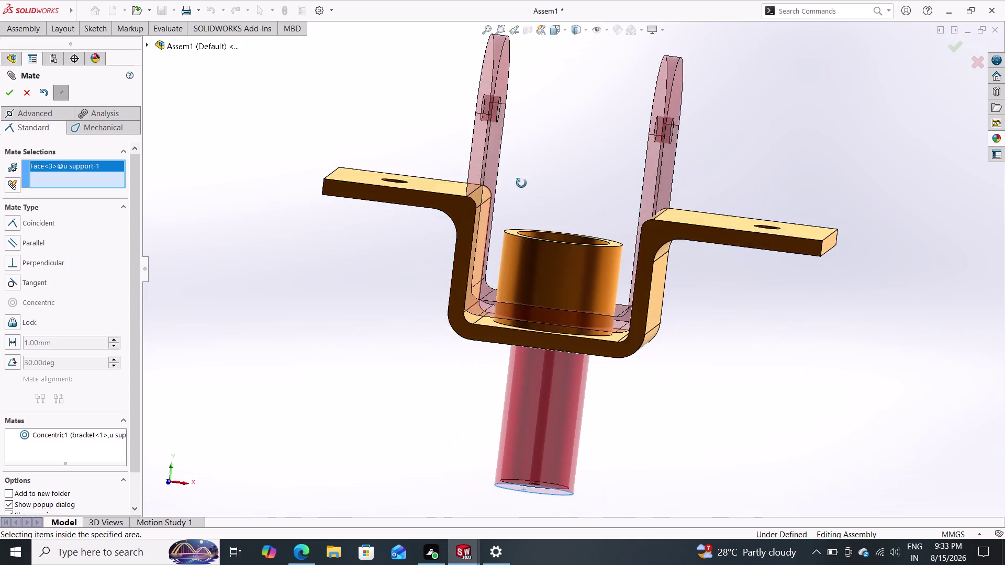
middle_drag(521, 186, 512, 424)
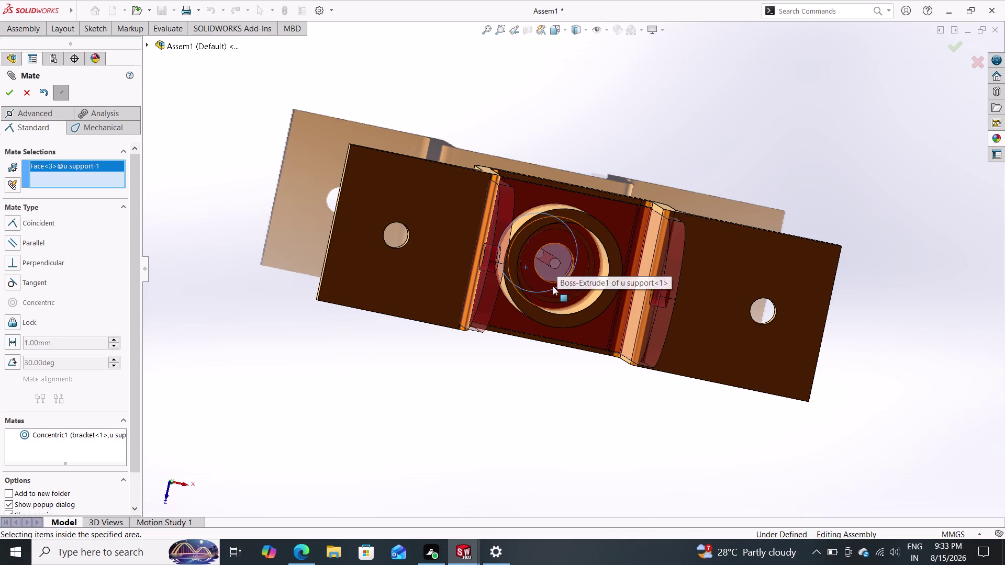
click(543, 287)
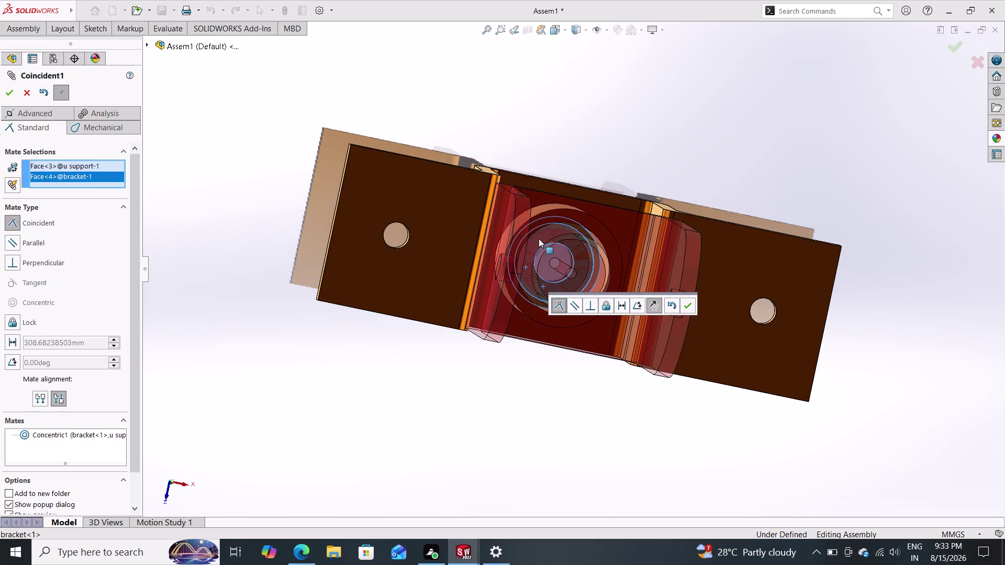
click(689, 301)
middle_drag(595, 383, 592, 247)
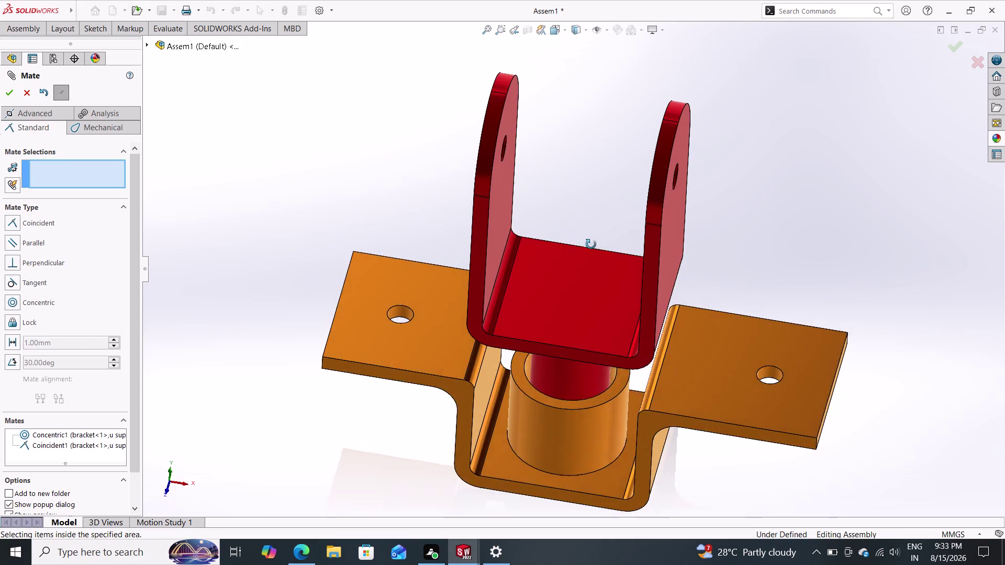
middle_drag(592, 247, 596, 138)
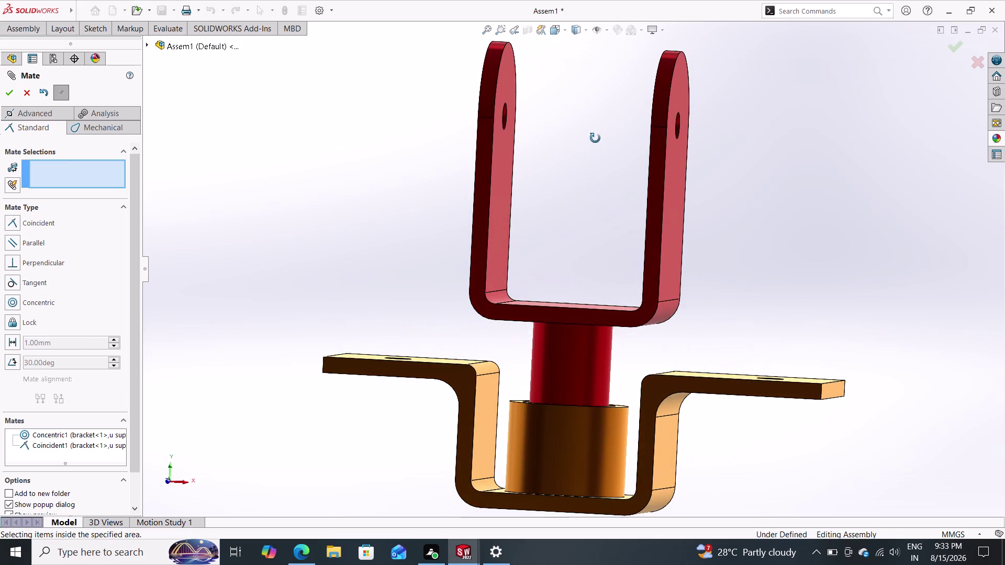
middle_drag(595, 139, 593, 127)
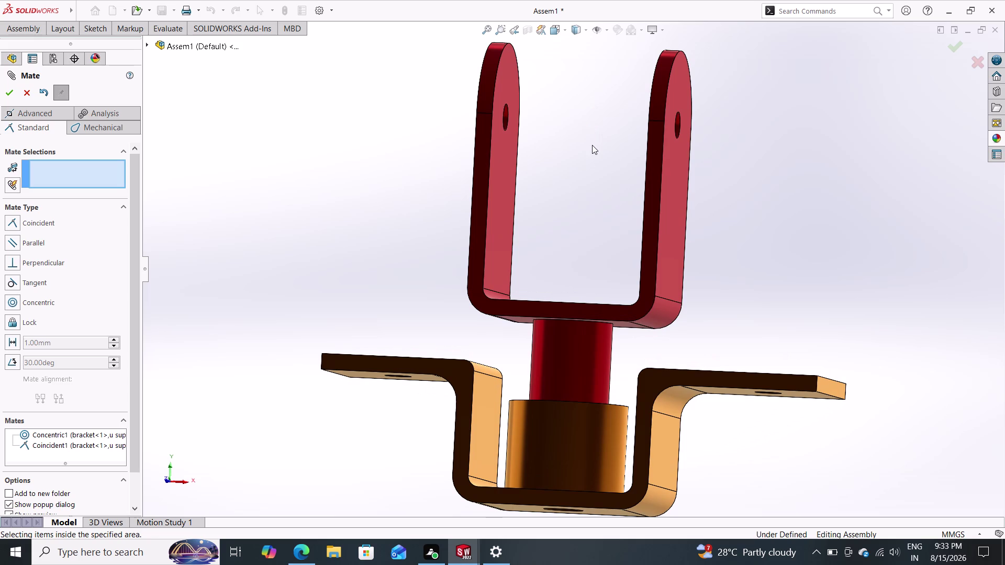
middle_drag(566, 197, 575, 101)
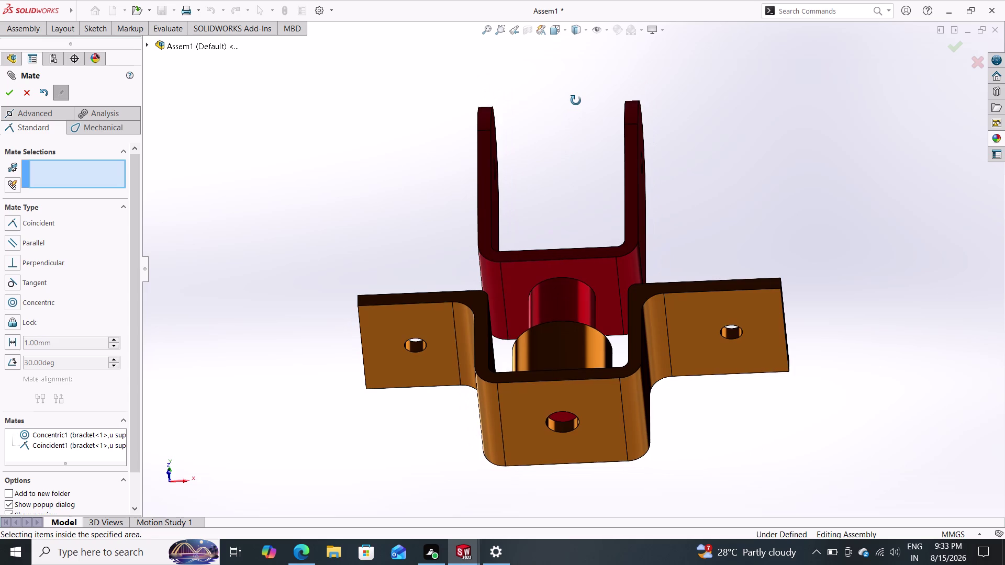
middle_drag(576, 101, 569, 166)
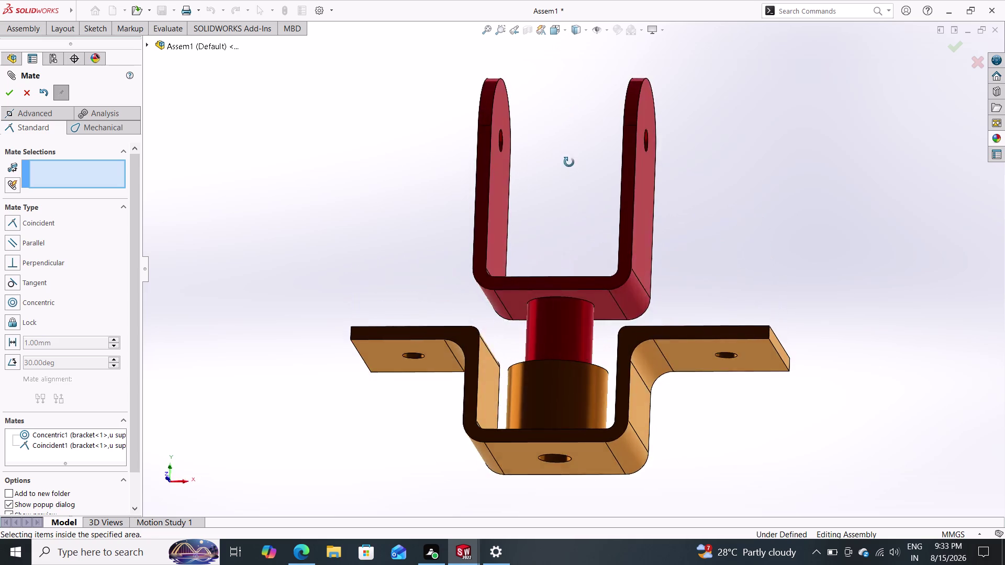
middle_drag(569, 166, 575, 77)
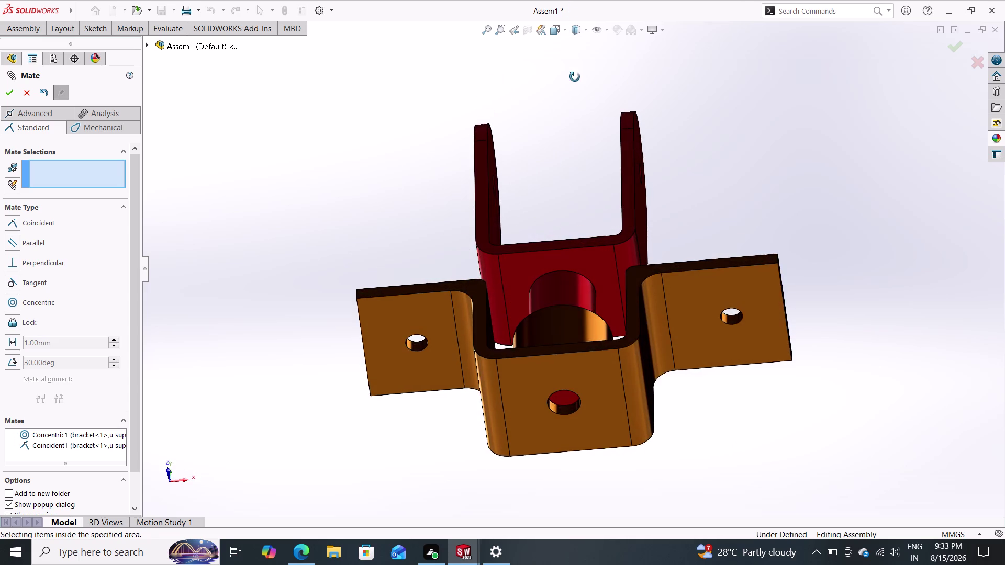
middle_drag(575, 77, 555, 329)
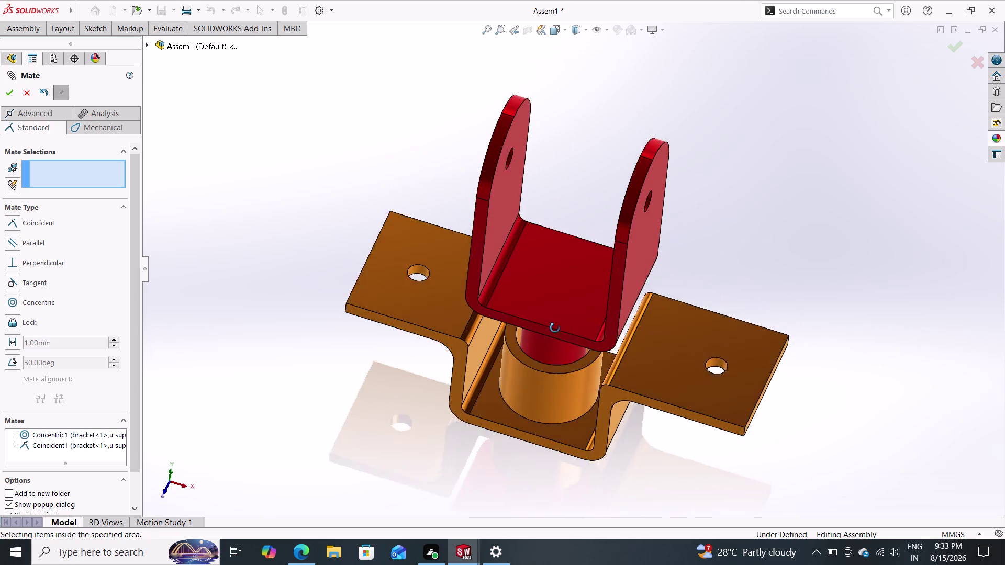
middle_drag(555, 329, 559, 140)
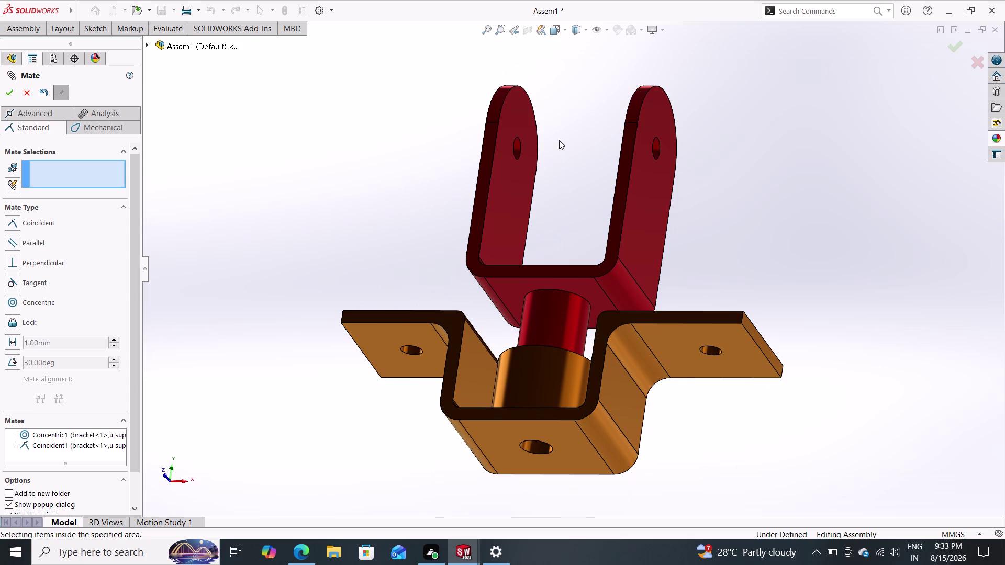
Undo the Coincident1 mate with Ctrl+Z.
key(ctrl+z)
key(ctrl+z)
key(ctrl+z)
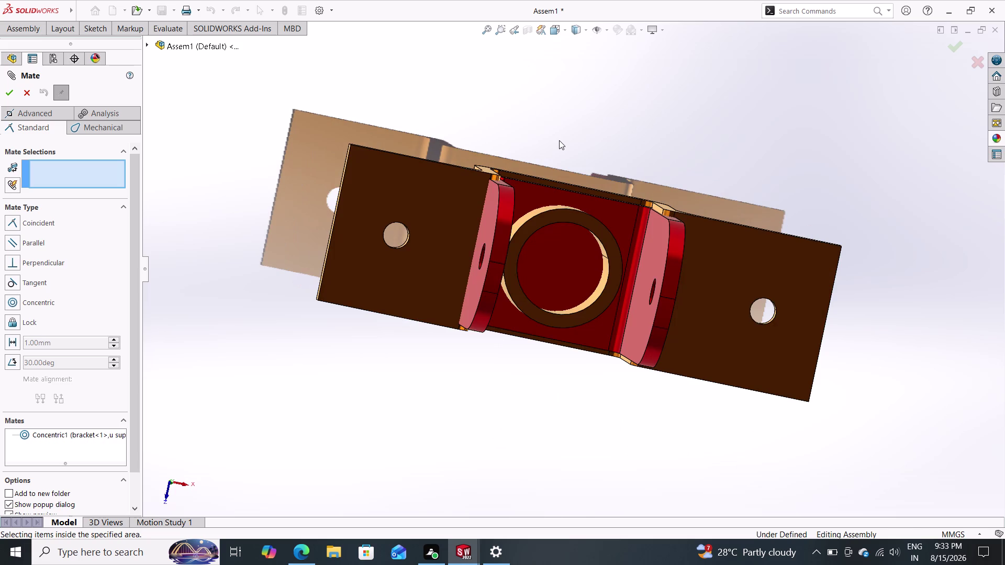
key(ctrl+z)
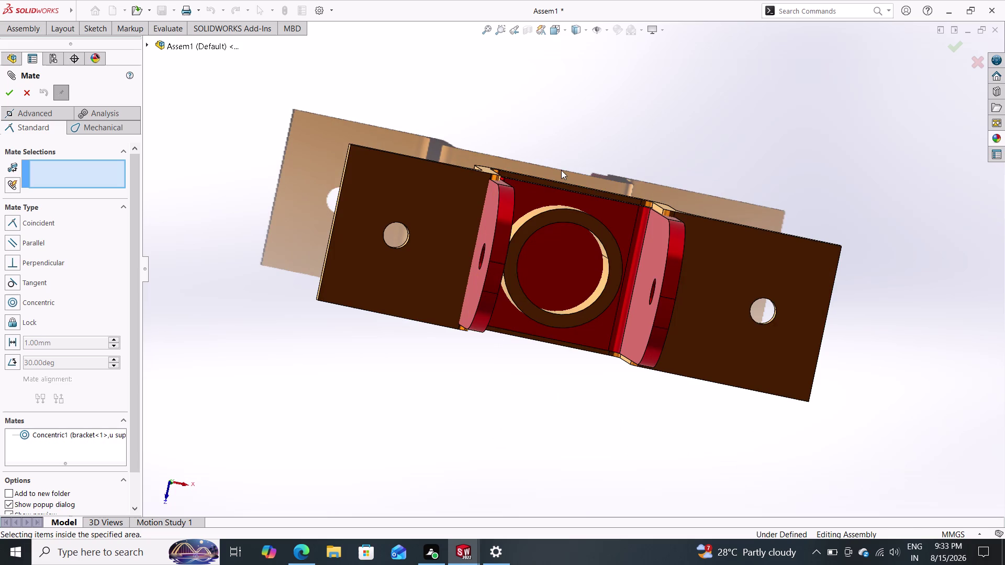
middle_drag(581, 113, 543, 264)
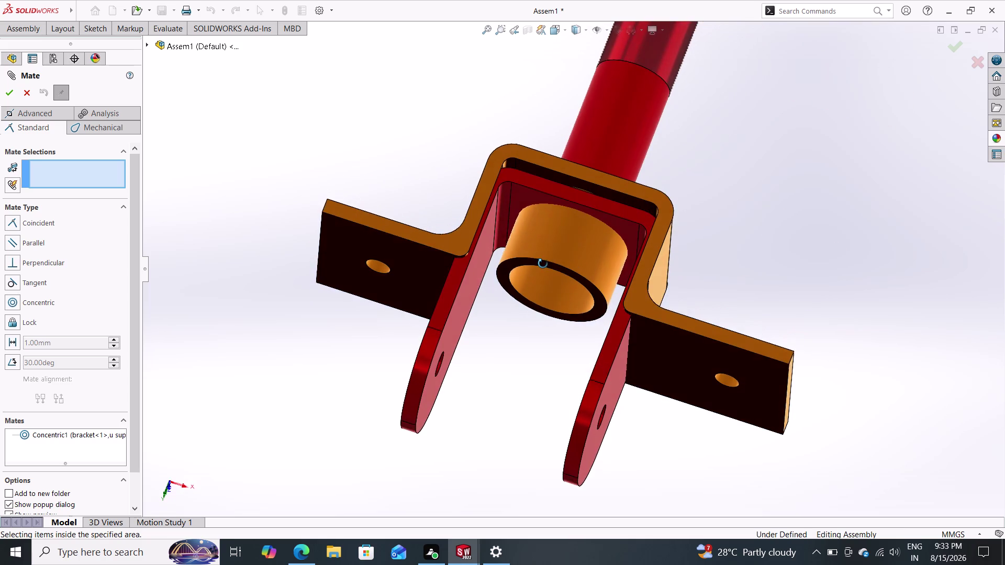
middle_drag(542, 264, 531, 357)
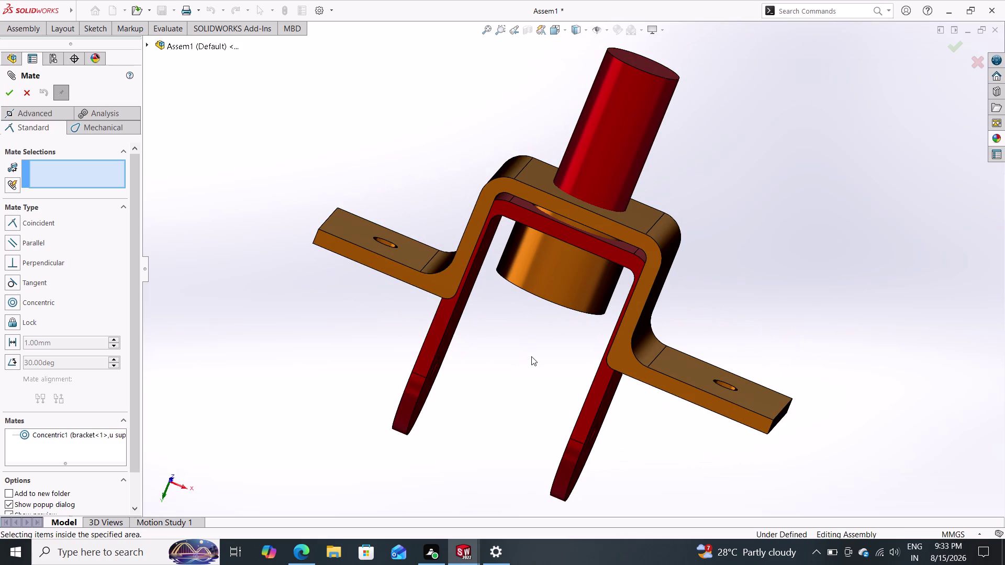
Undo the remaining Concentric1 mate and close the Mate PropertyManager, leaving the parts apart.
key(ctrl+z)
key(ctrl+z)
click(27, 92)
key(ctrl+z)
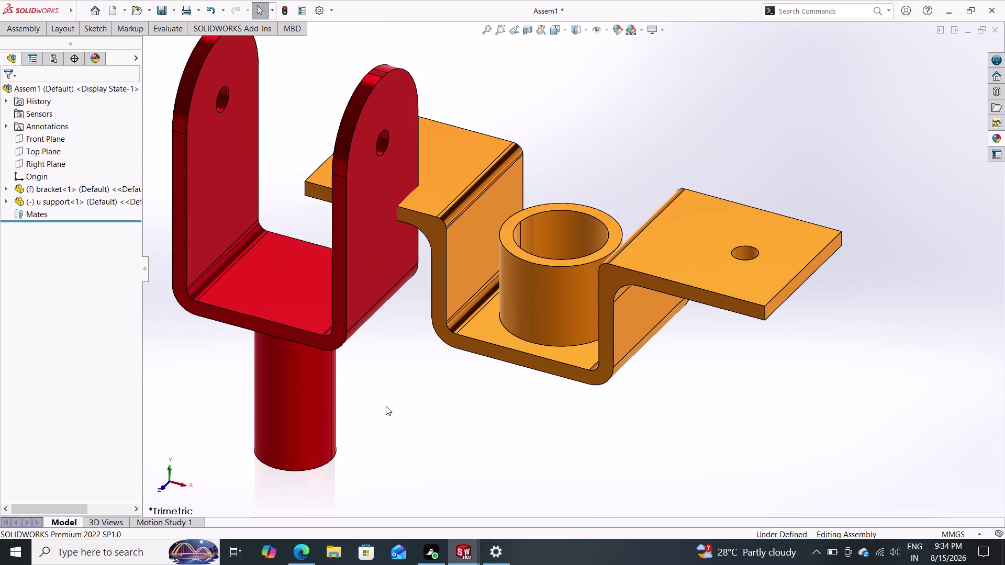
middle_drag(386, 406, 399, 420)
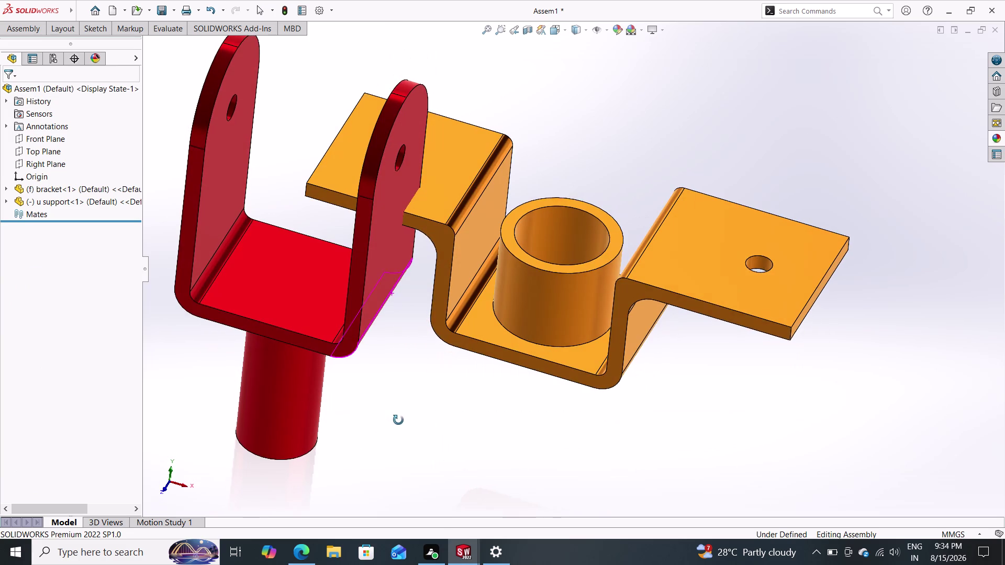
middle_drag(399, 420, 399, 419)
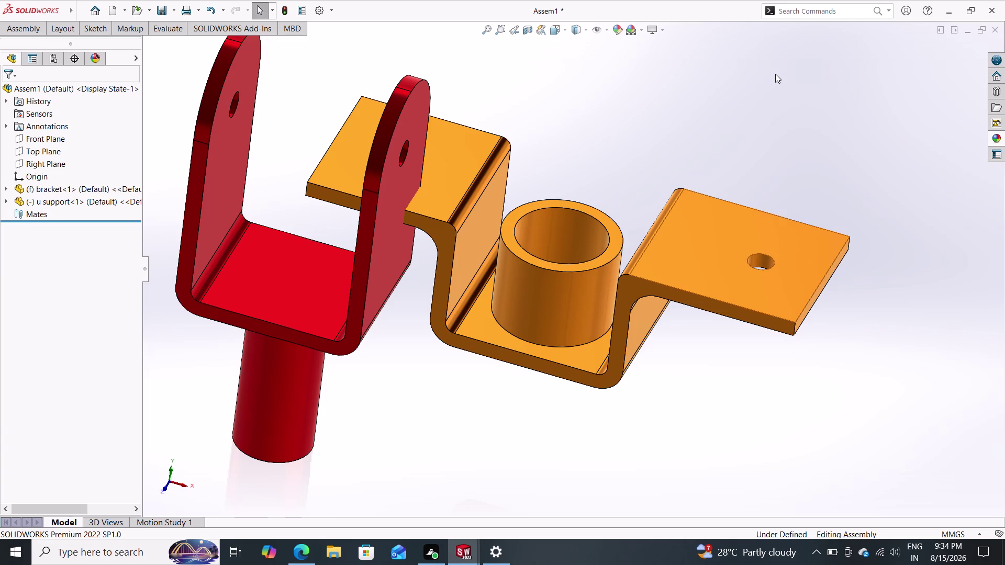
click(642, 32)
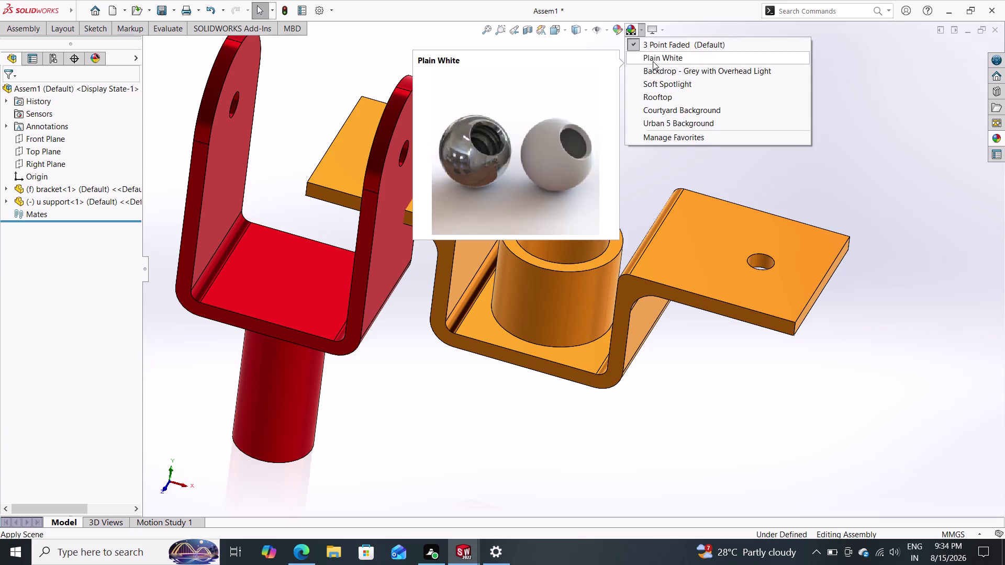
Apply the Plain White scene to brighten the parts and bring up the Assembly tab.
click(653, 61)
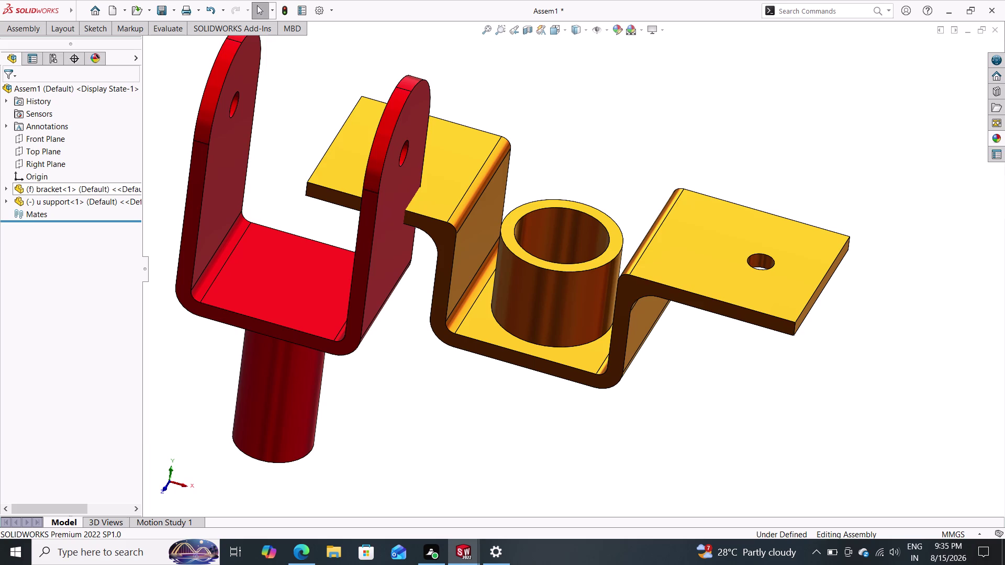
click(26, 39)
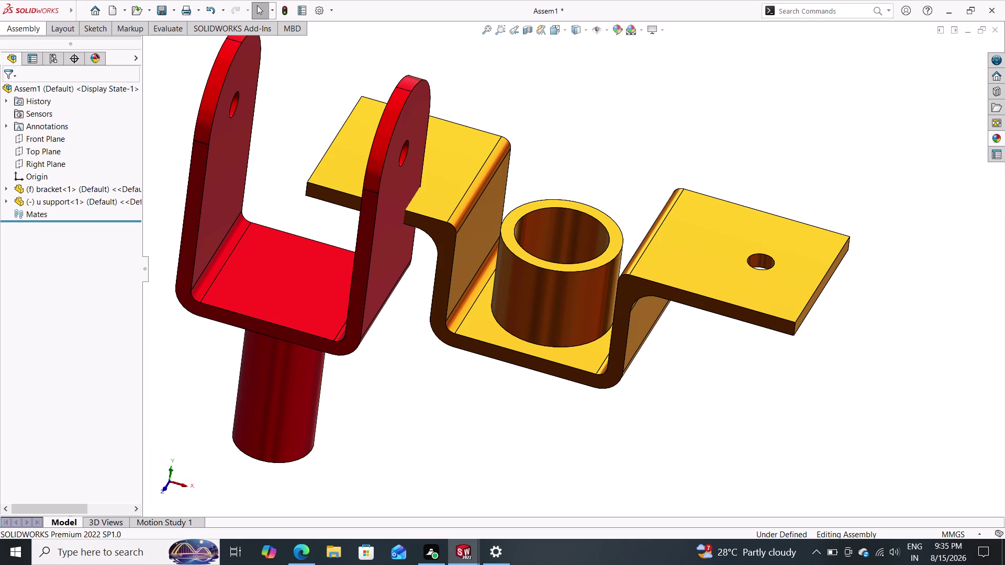
click(28, 29)
click(126, 51)
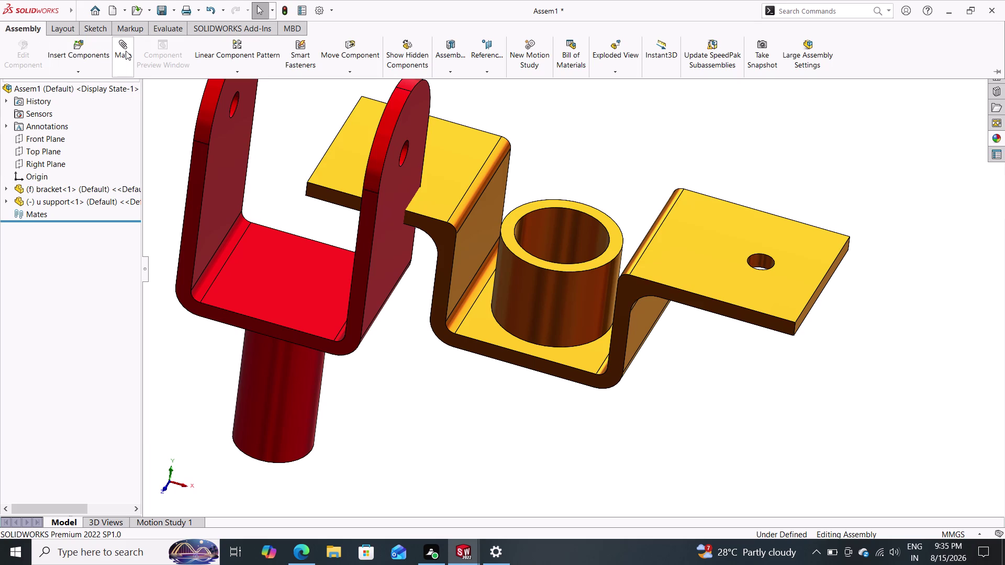
Make the bracket's pin concentric with the U support's bushing.
click(255, 382)
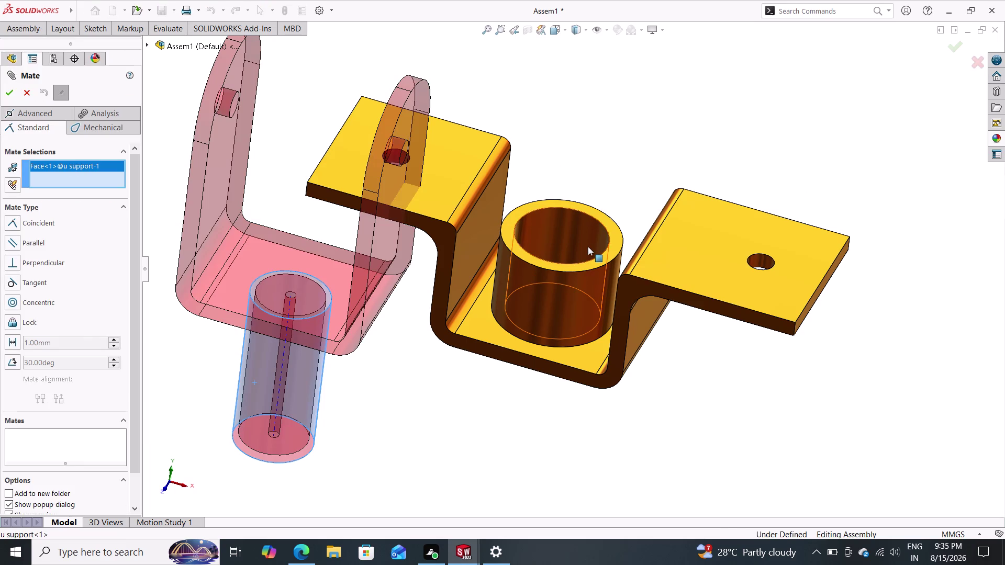
click(588, 243)
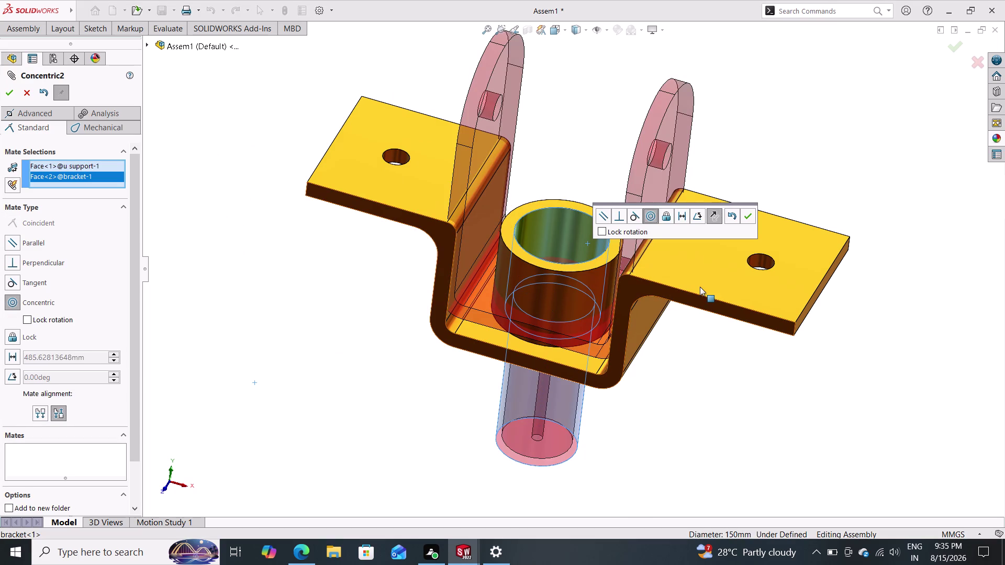
click(750, 216)
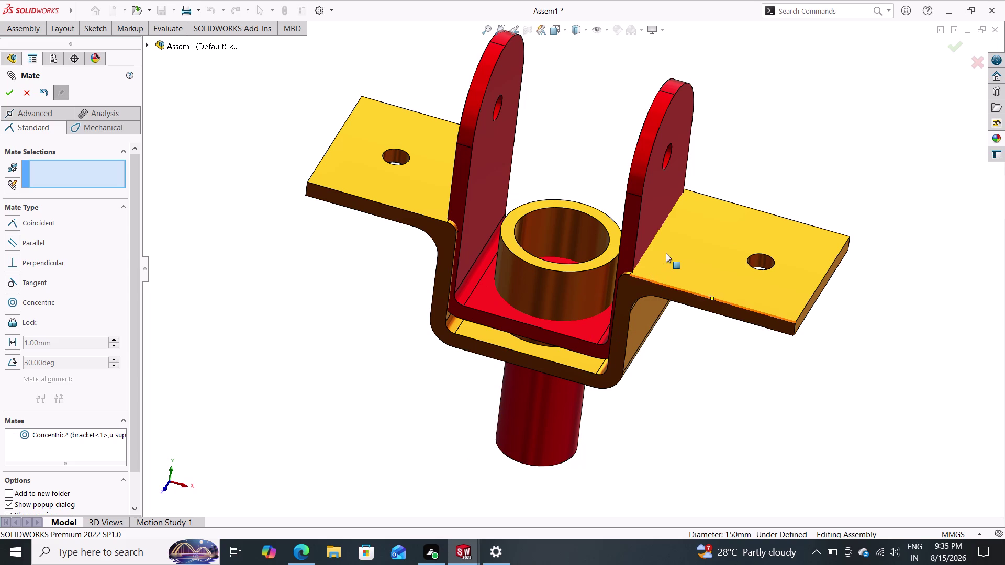
Add a Parallel mate between a support face and a bracket edge.
click(654, 214)
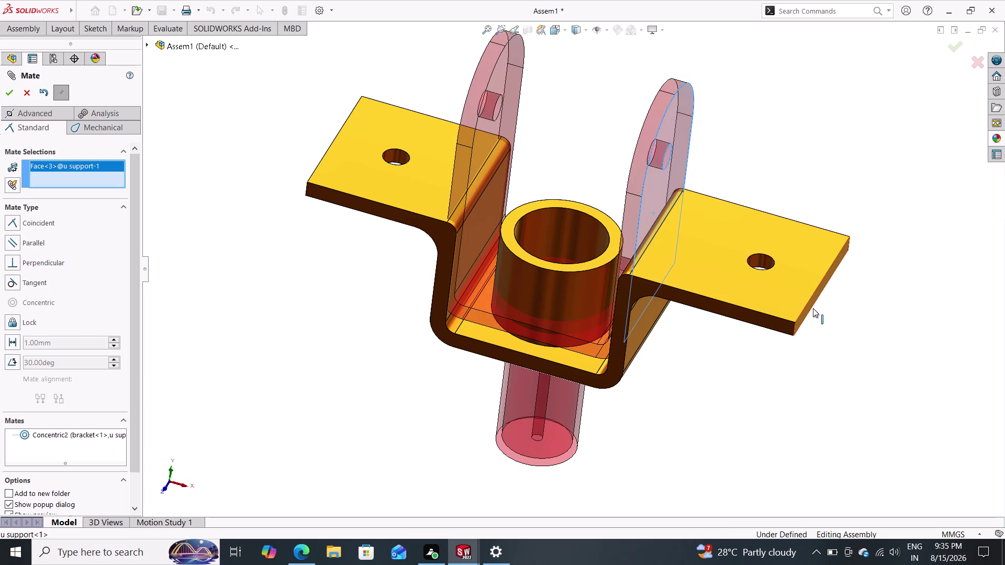
click(813, 308)
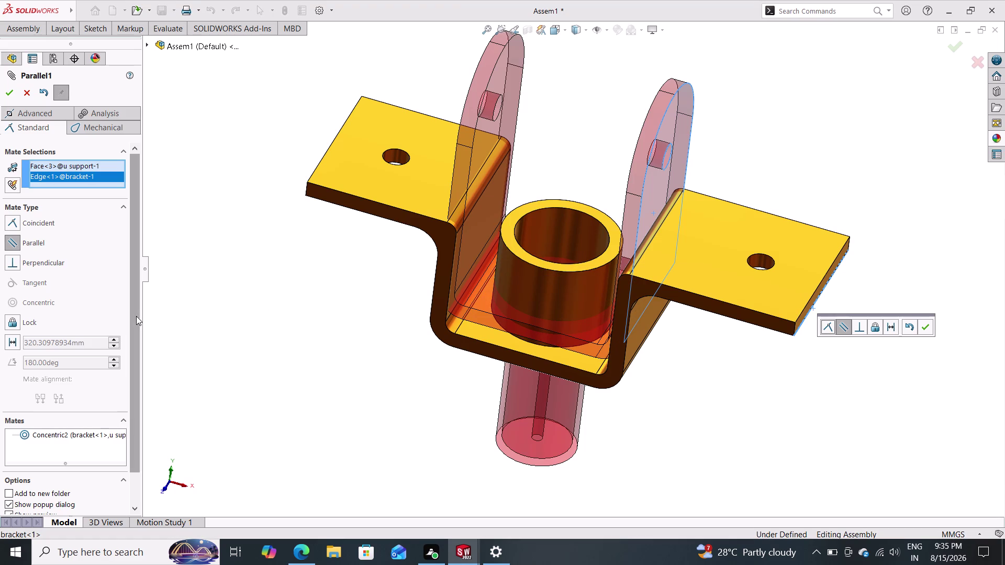
click(6, 96)
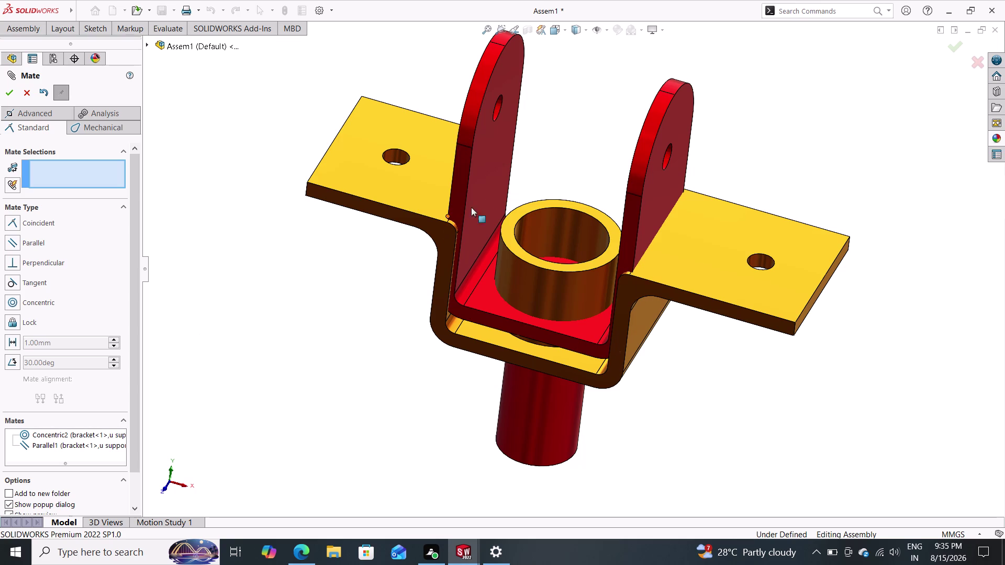
drag(485, 200, 519, 0)
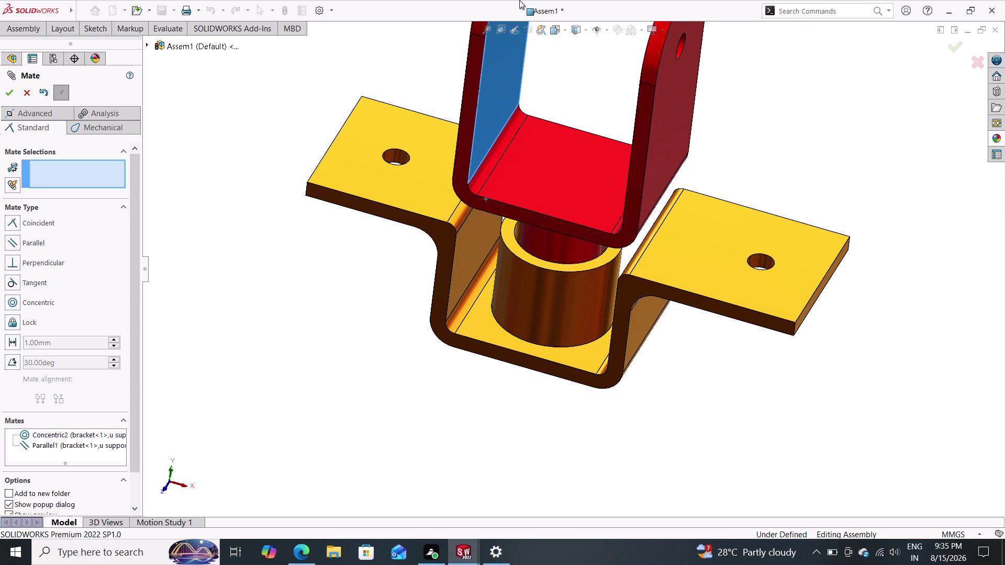
Drag the bracket upward so its pin sits only partly in the bushing.
drag(519, 0, 528, 0)
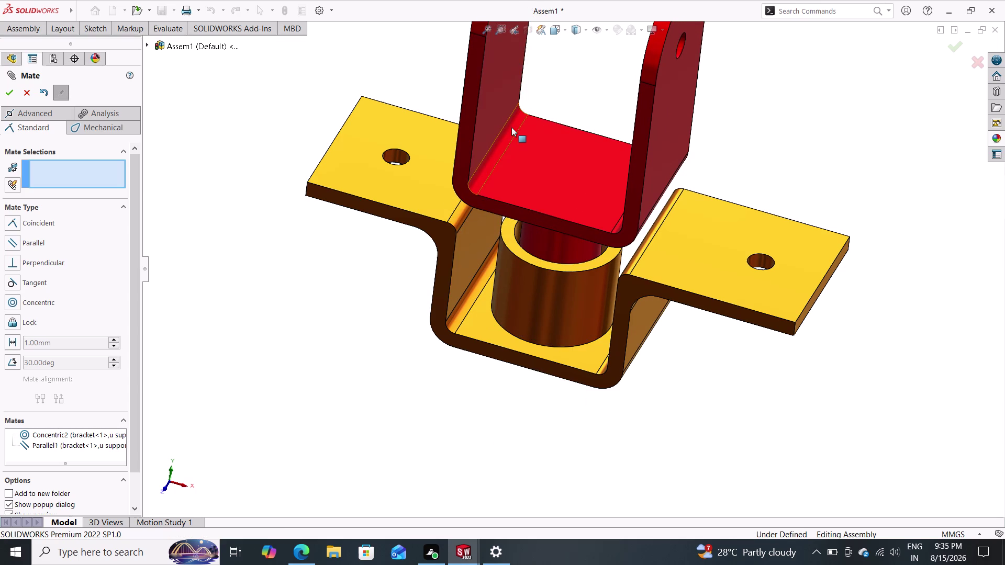
drag(493, 135, 496, 9)
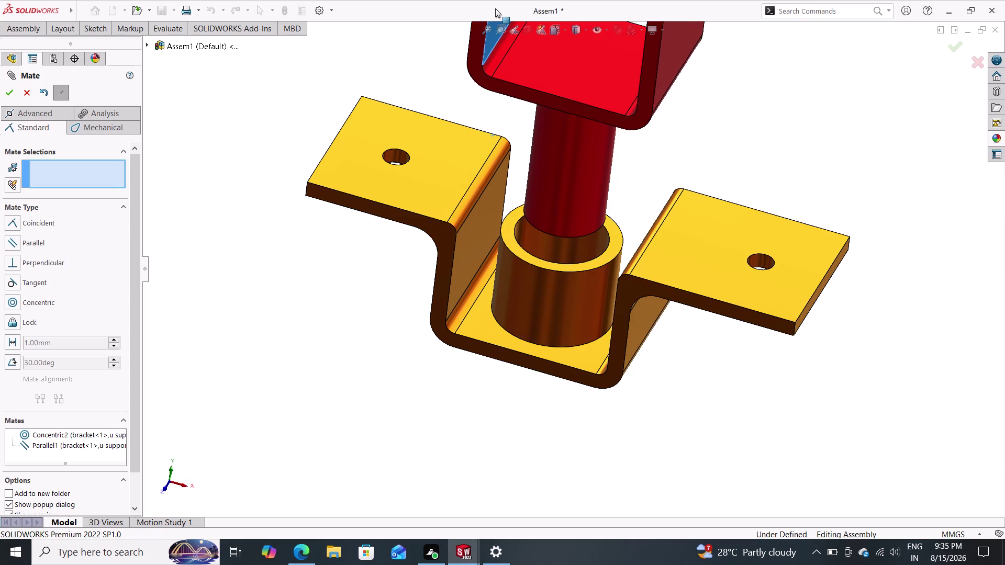
drag(496, 8, 495, 9)
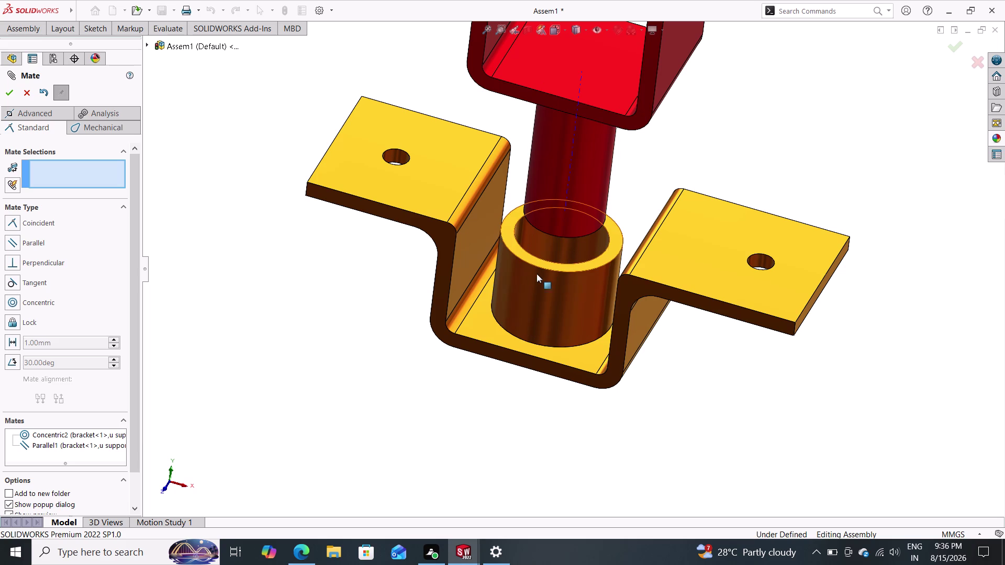
Inspect the assembly from several sides and select the circular edge of the bracket pin.
middle_drag(681, 407, 690, 321)
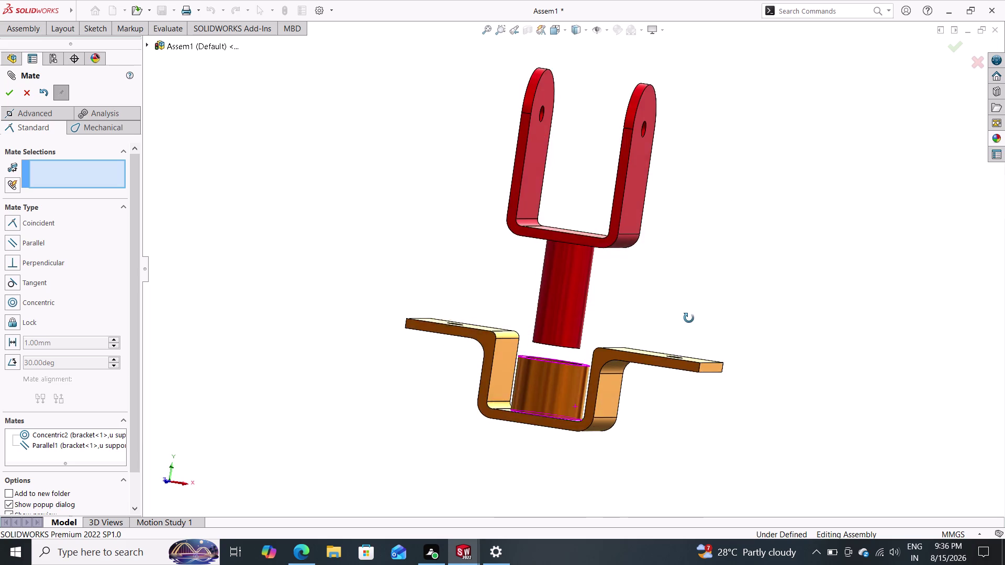
middle_drag(689, 320, 689, 236)
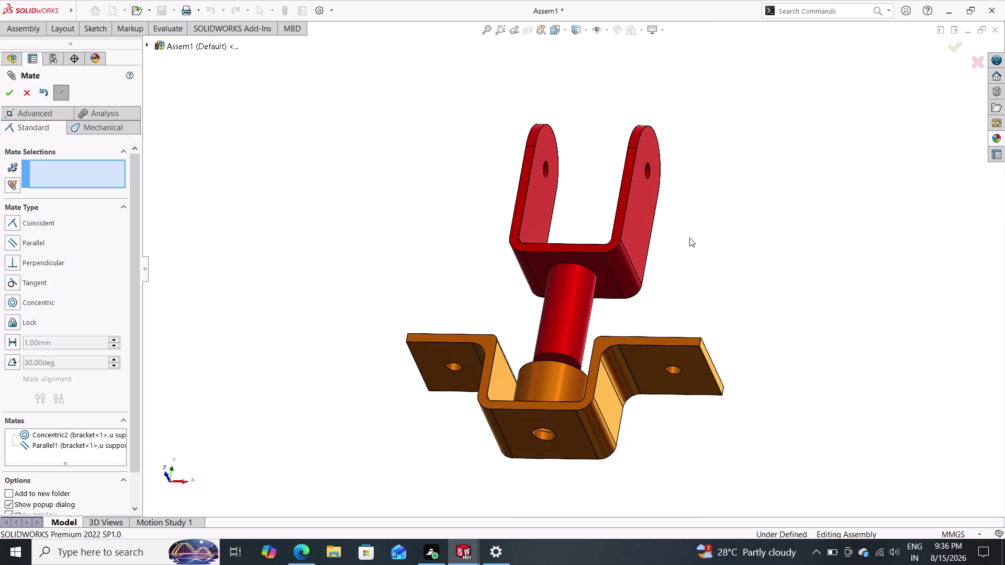
middle_drag(710, 295, 711, 252)
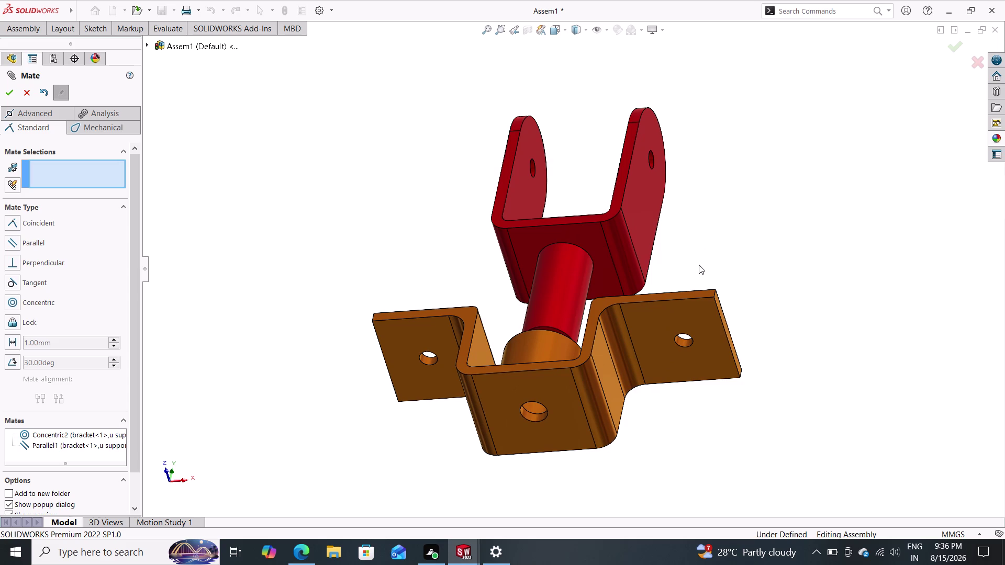
middle_click(699, 271)
middle_drag(699, 271, 676, 406)
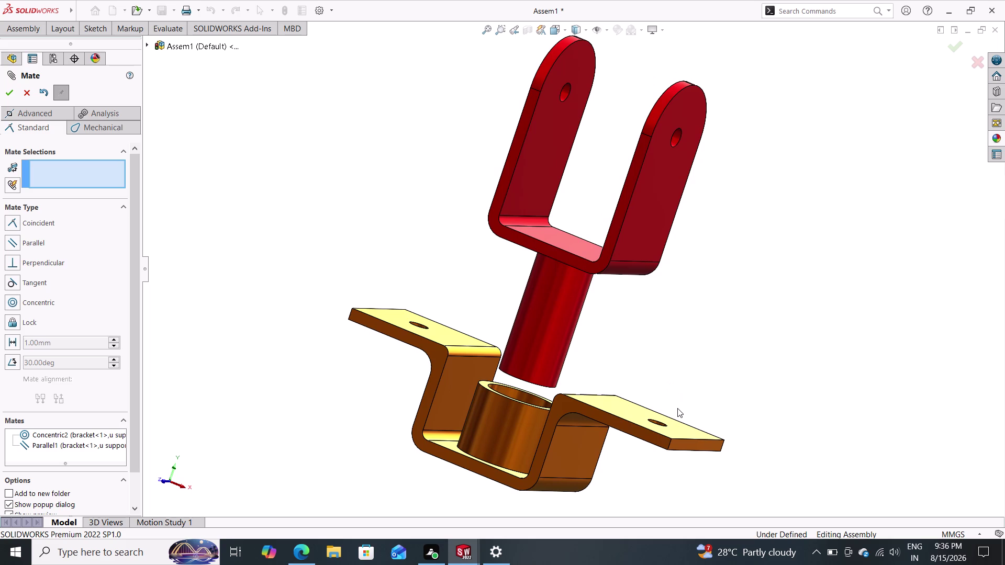
middle_drag(719, 375, 701, 430)
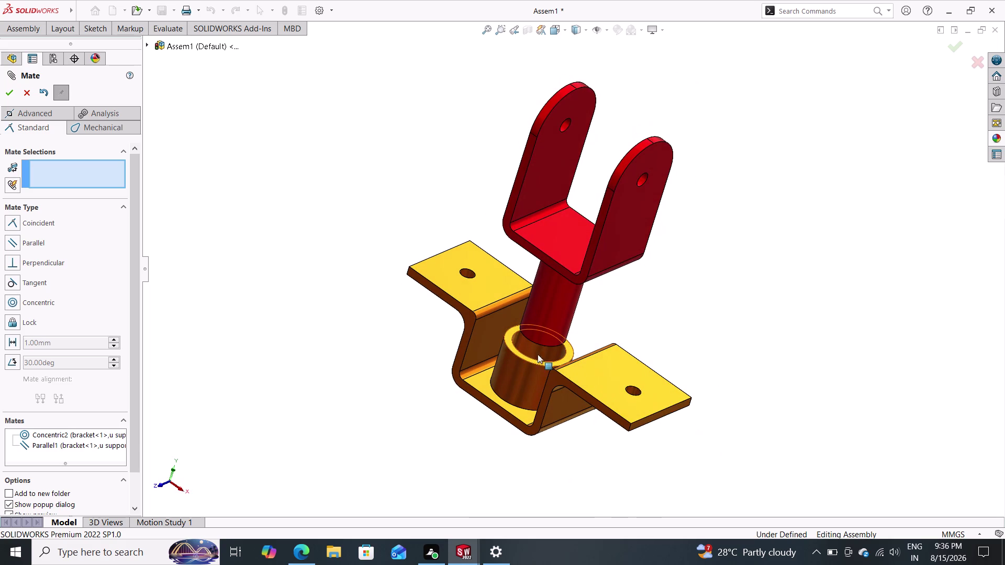
click(521, 354)
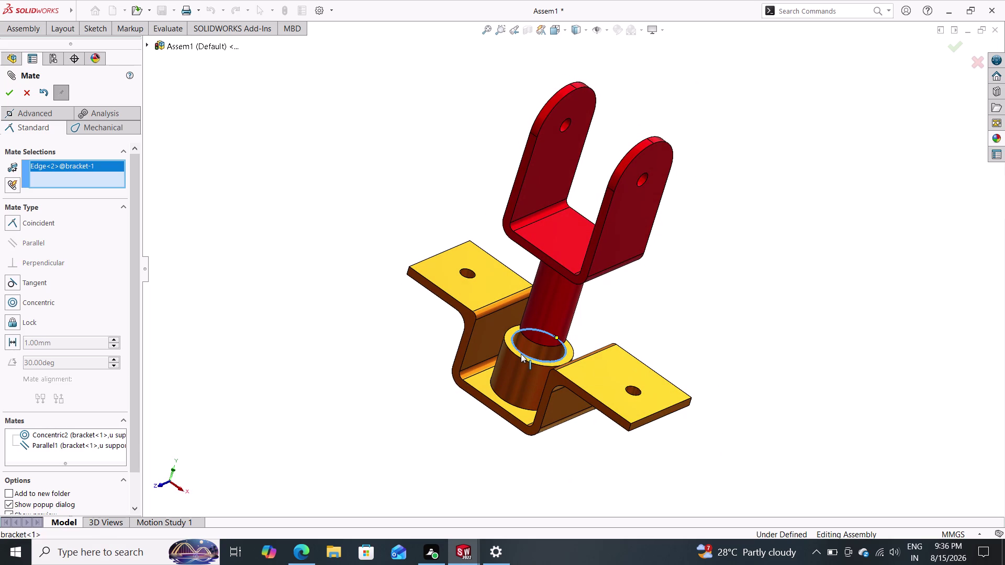
Accept Coincident3 between the bracket shaft edge and the support face, then finish mating.
middle_drag(614, 438, 687, 250)
click(593, 243)
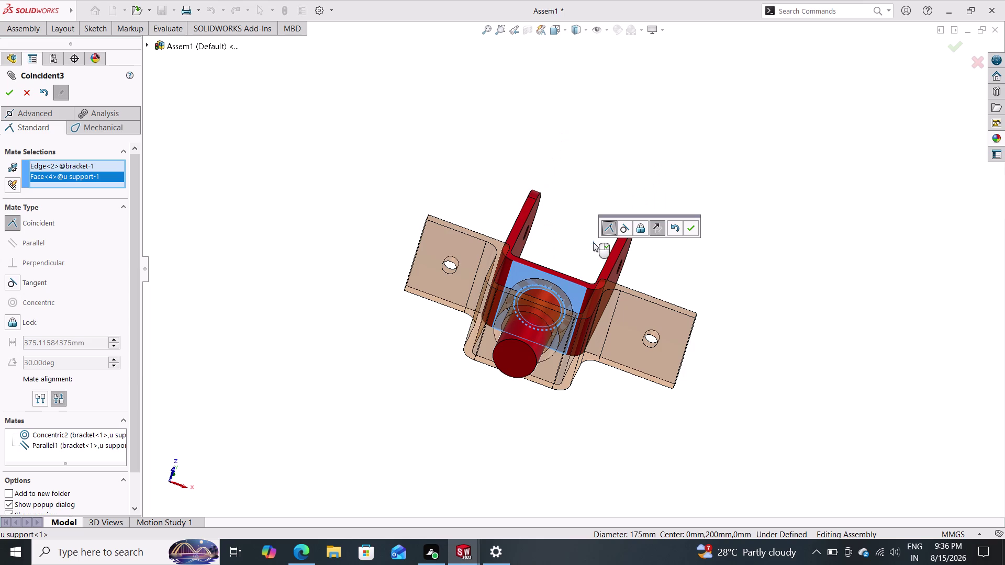
click(693, 227)
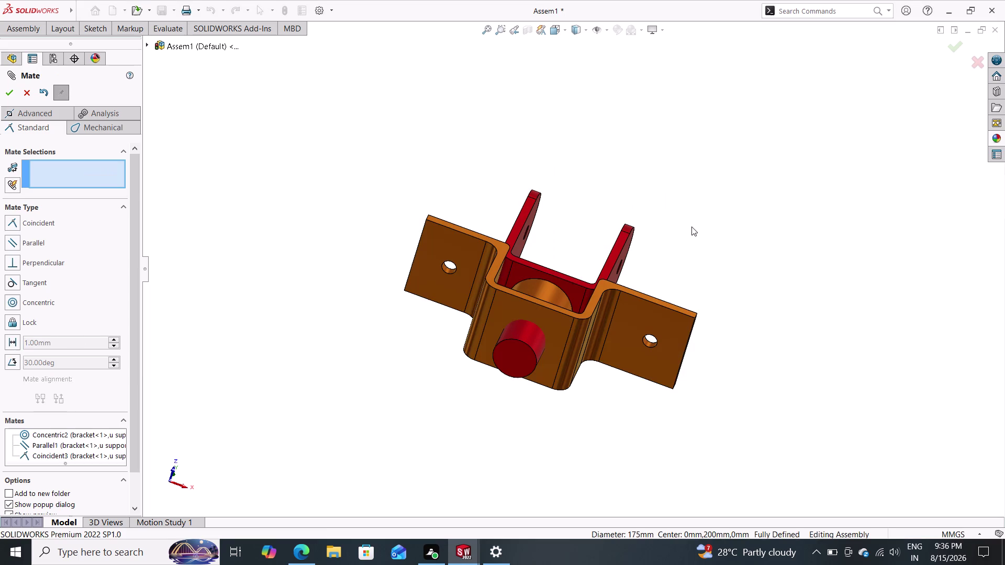
middle_drag(697, 217, 654, 337)
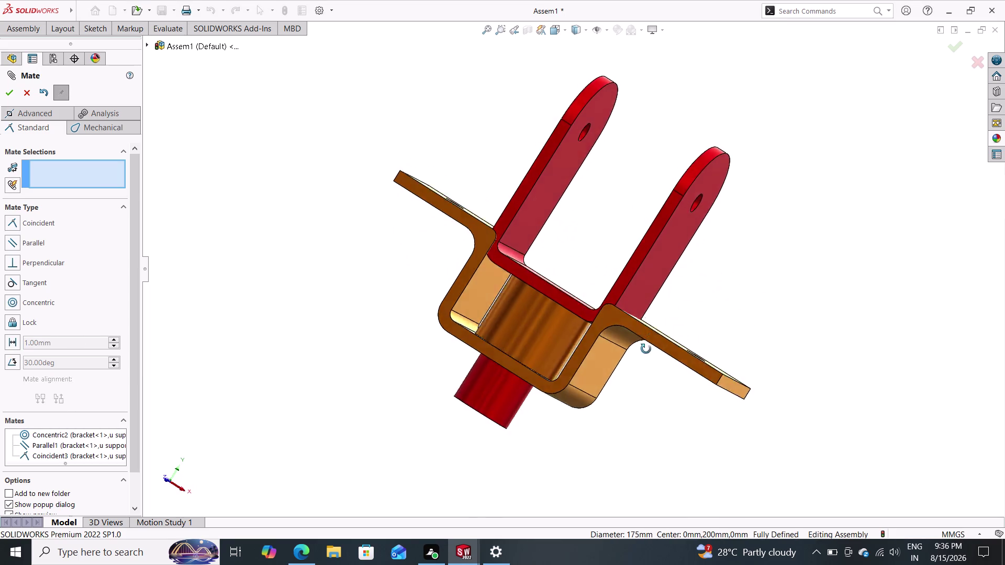
middle_drag(654, 337, 710, 303)
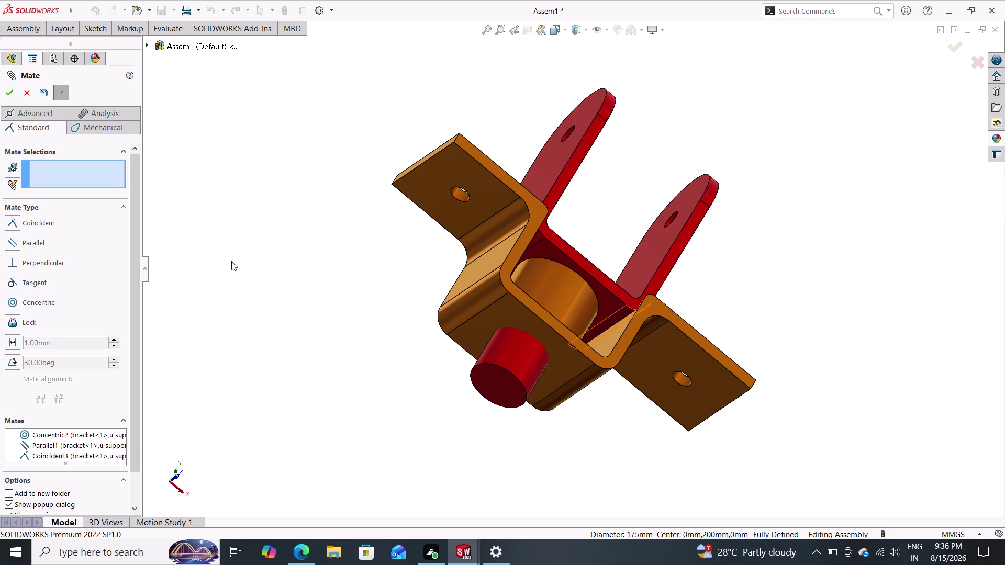
click(11, 90)
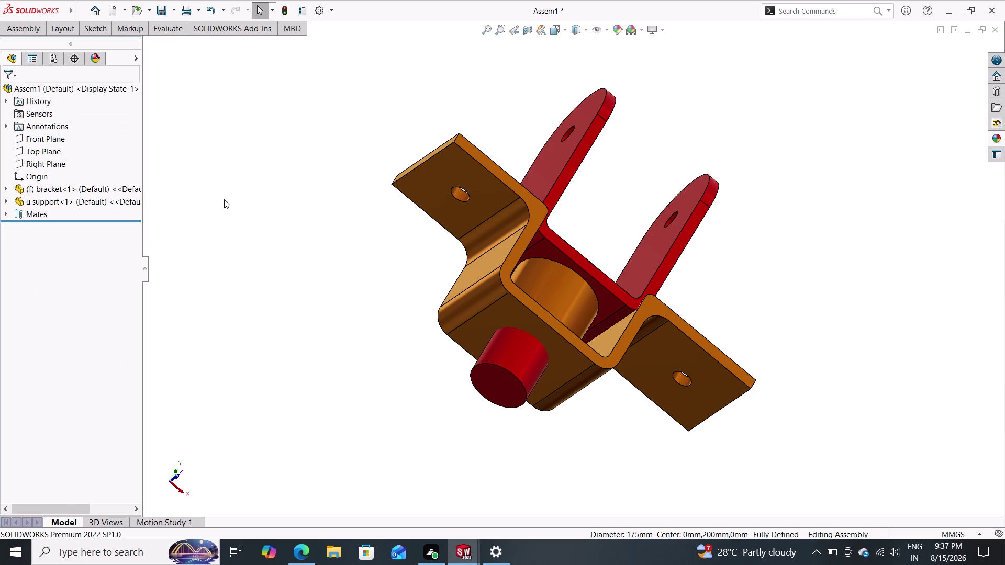
middle_drag(224, 200, 121, 229)
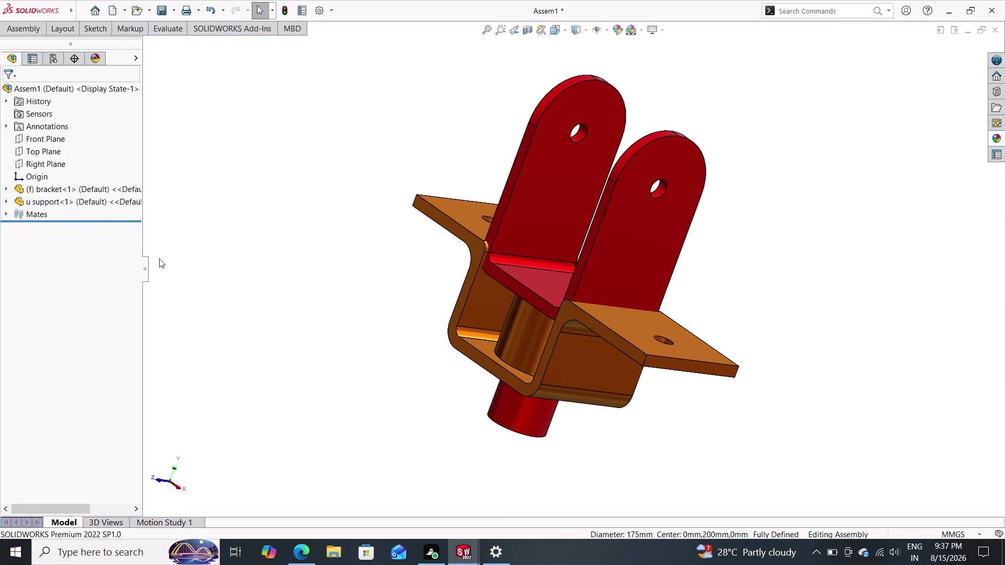
click(17, 30)
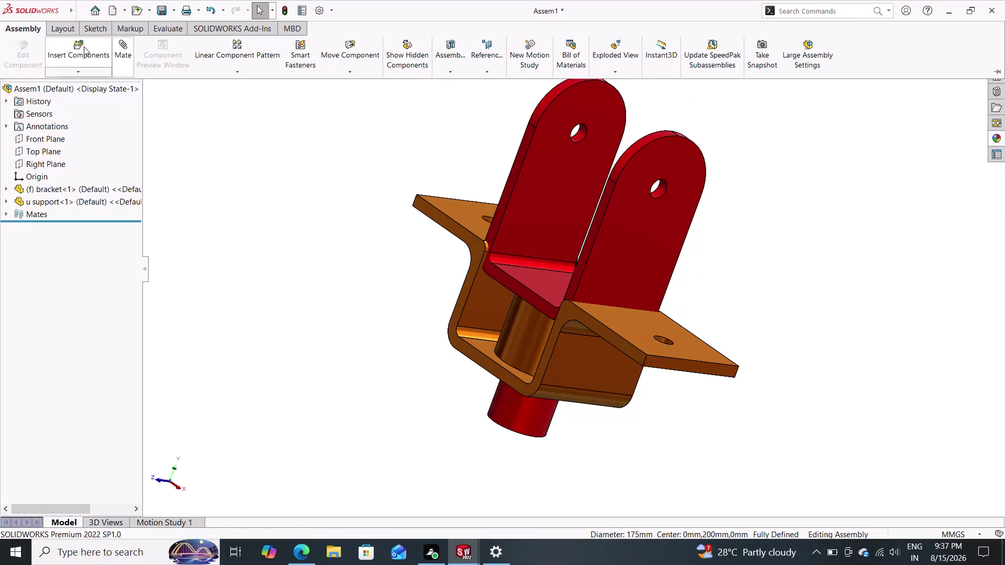
Insert the bushing part from the open documents list and place it beside the bracket.
click(82, 47)
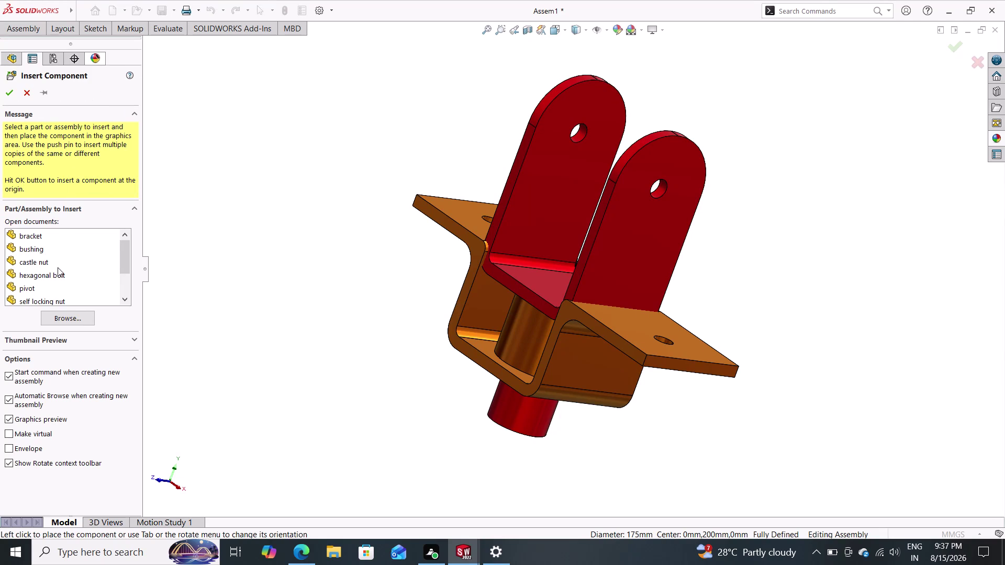
scroll(down, 3)
scroll(down, 3)
scroll(up, 3)
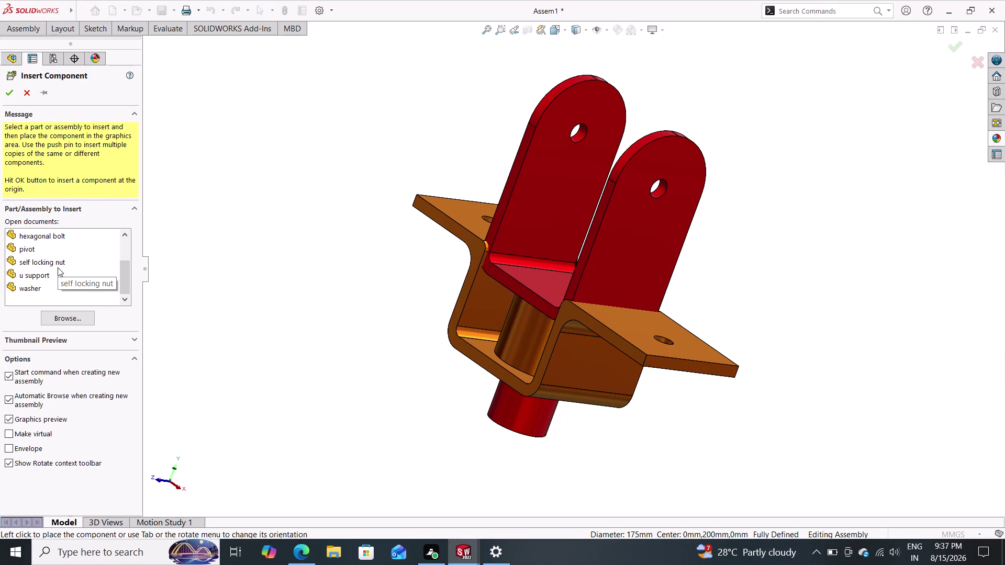
scroll(up, 3)
scroll(up, 3)
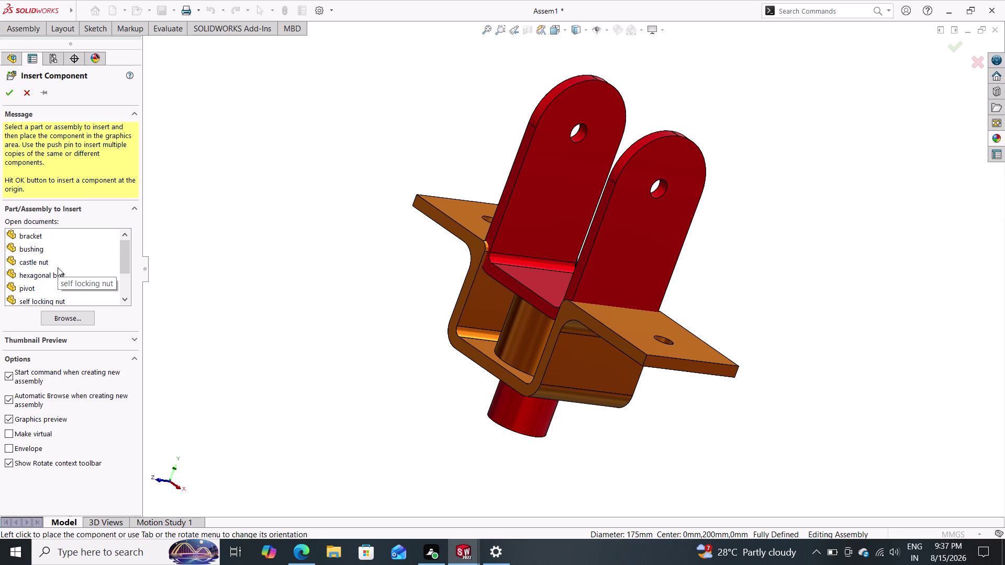
scroll(down, 3)
scroll(down, 3)
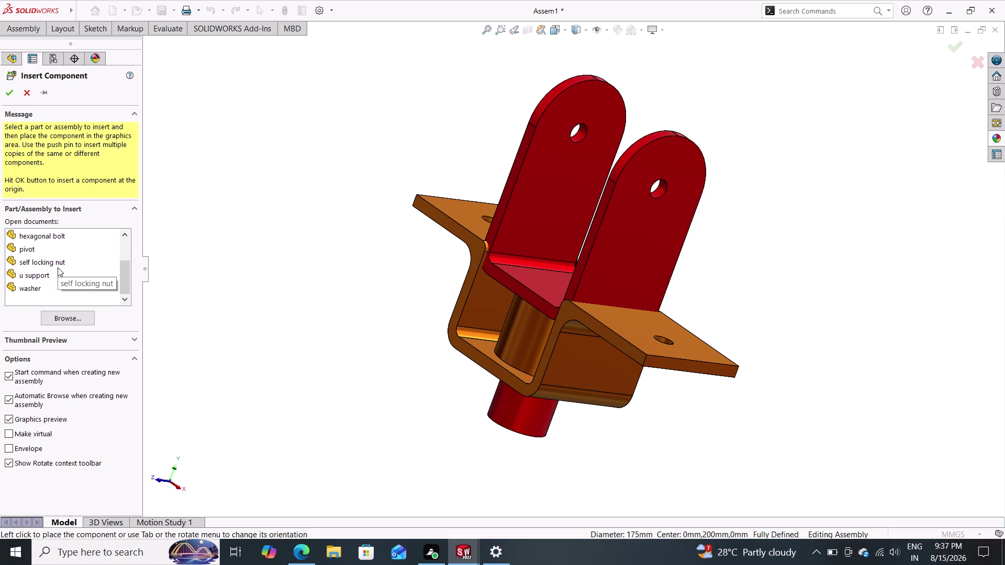
scroll(up, 3)
scroll(up, 3)
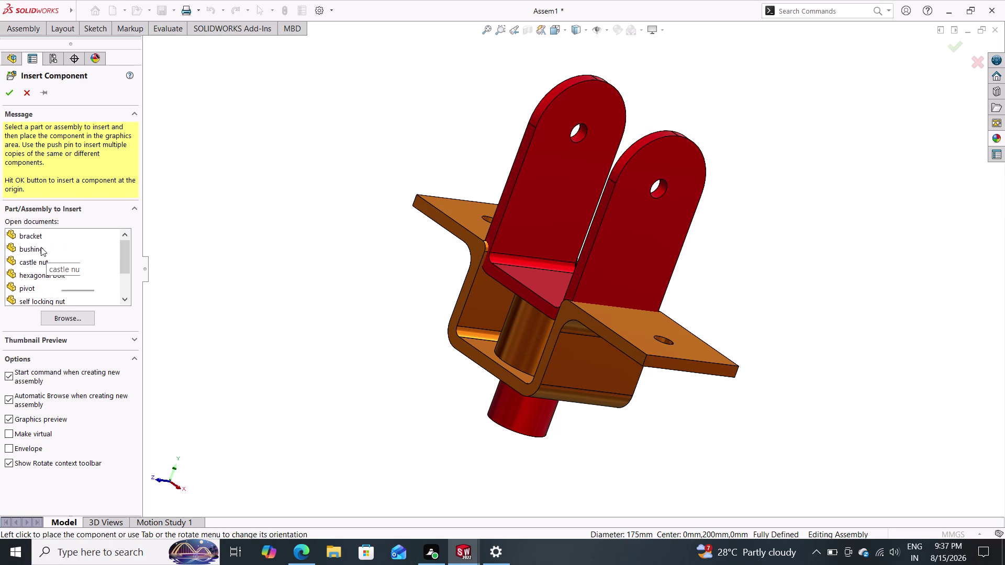
drag(34, 252, 205, 250)
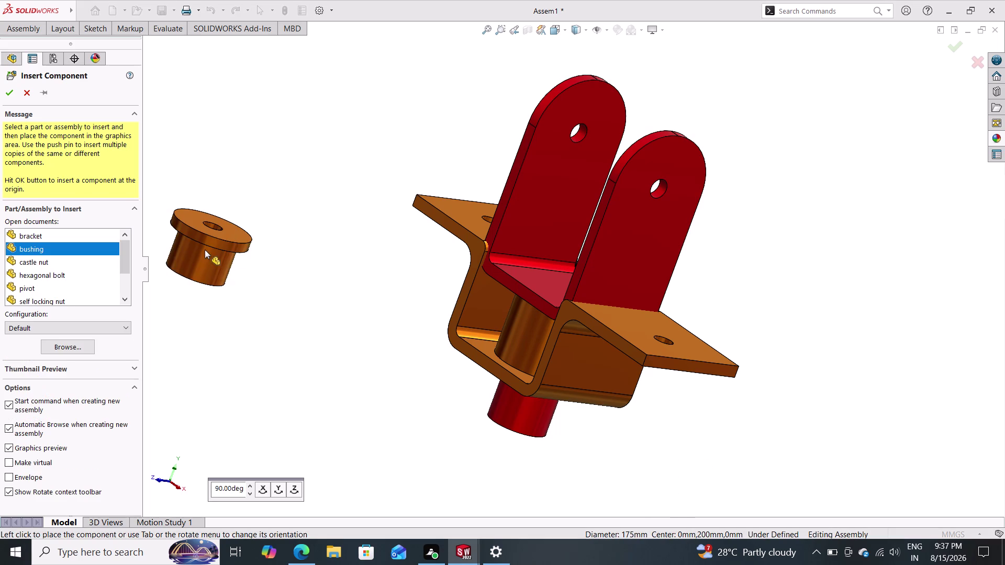
drag(205, 249, 279, 256)
click(275, 280)
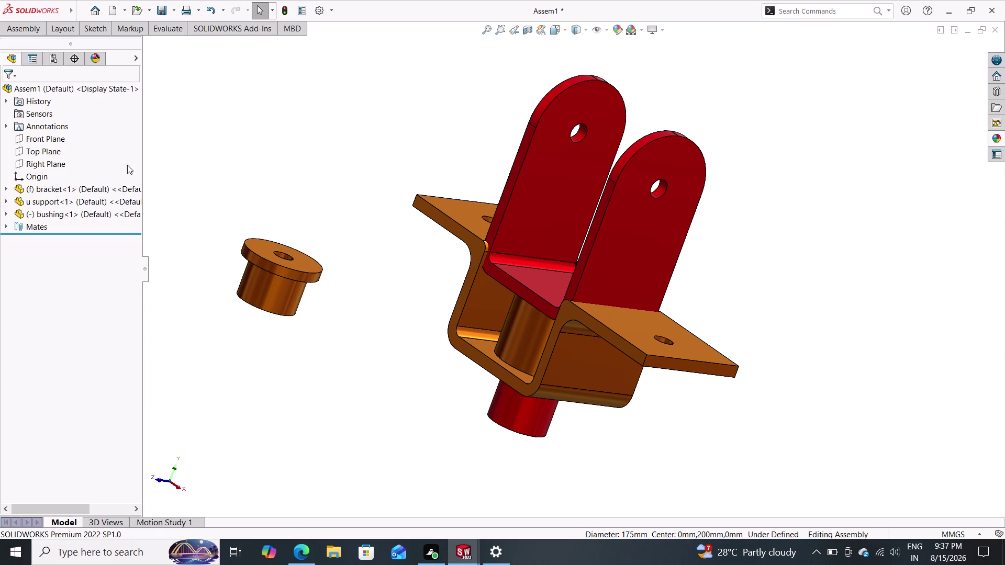
click(24, 25)
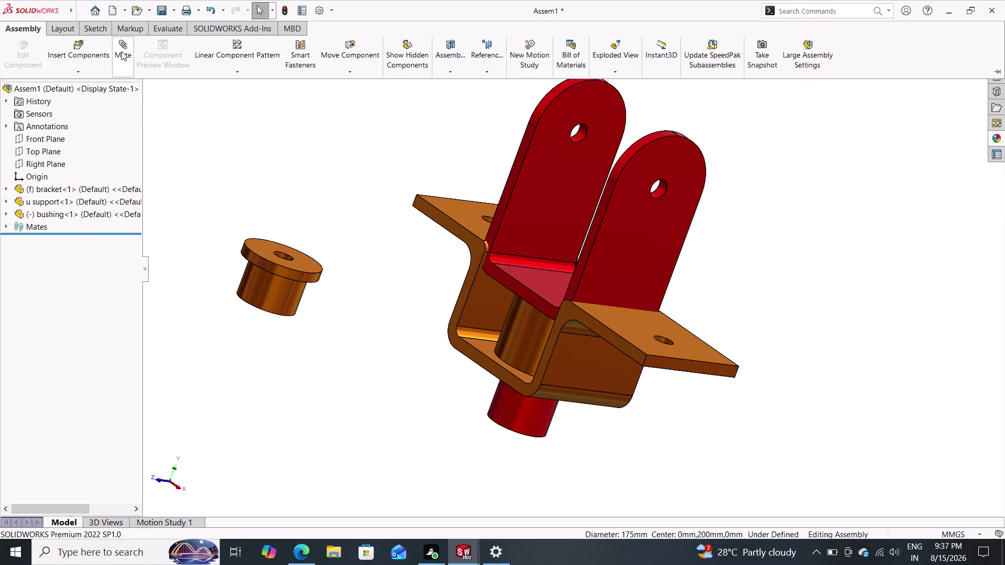
Mate the bushing's cylindrical face concentric to the U support hole, flipping its alignment.
click(125, 51)
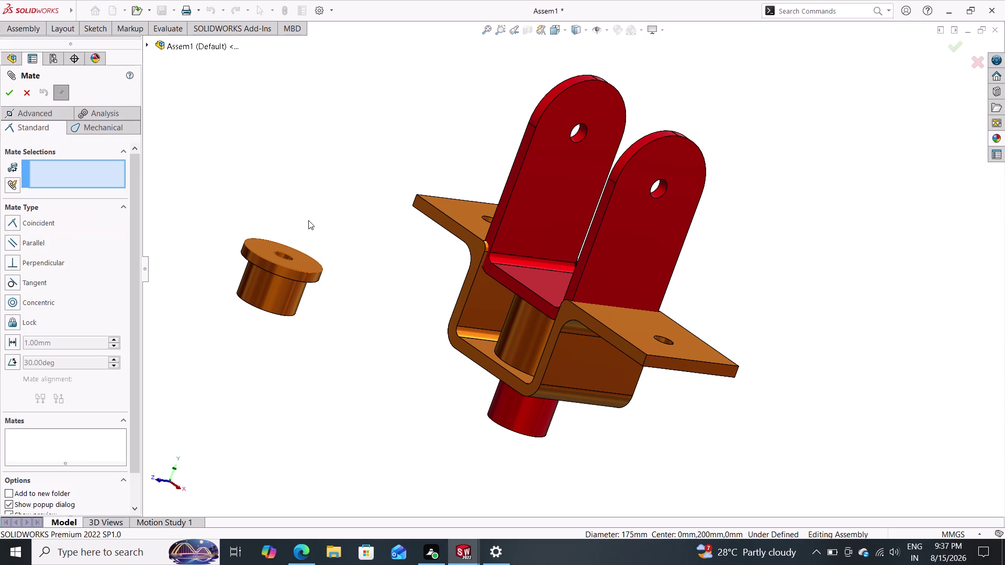
middle_drag(334, 182, 310, 253)
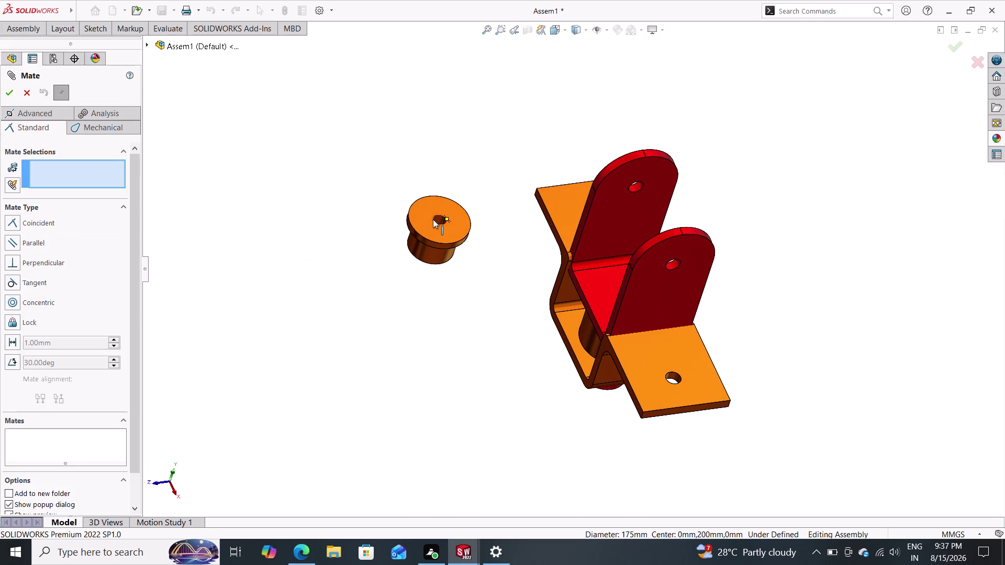
click(435, 219)
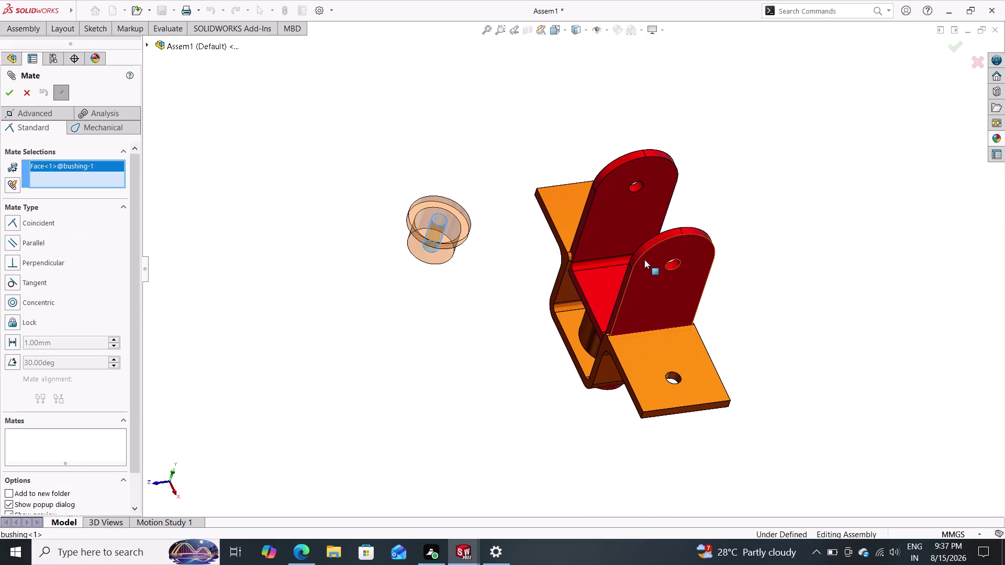
click(635, 189)
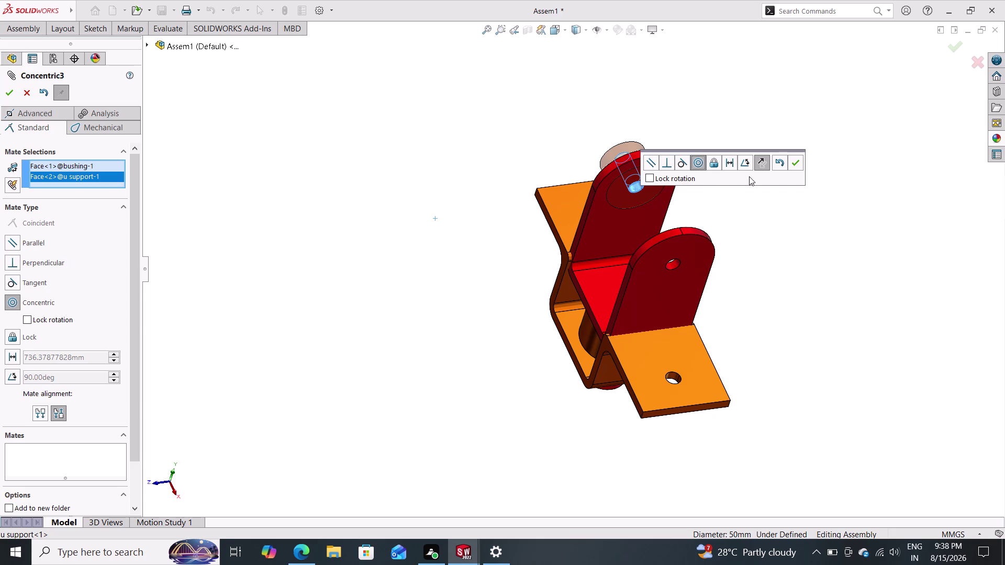
click(763, 166)
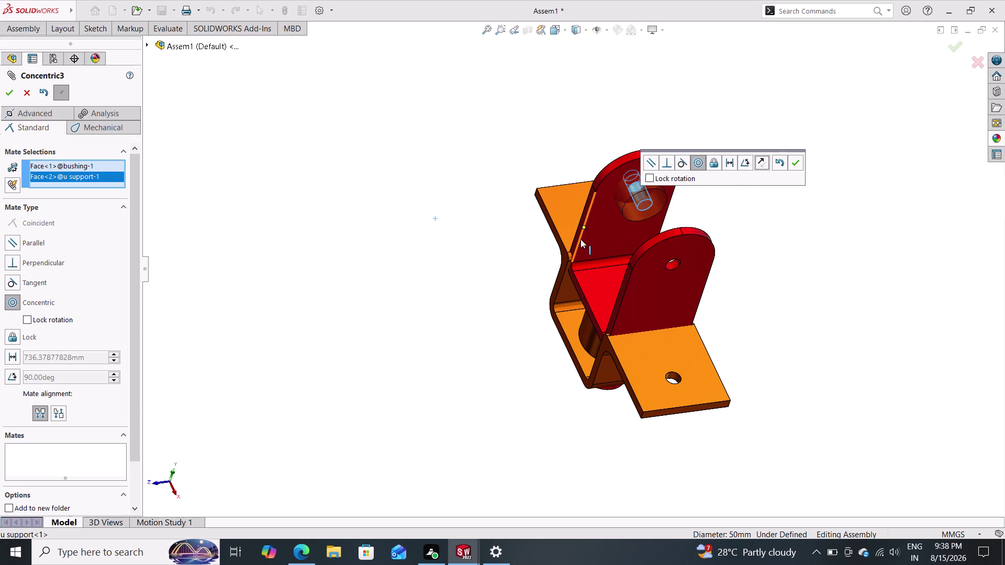
middle_drag(487, 268, 530, 315)
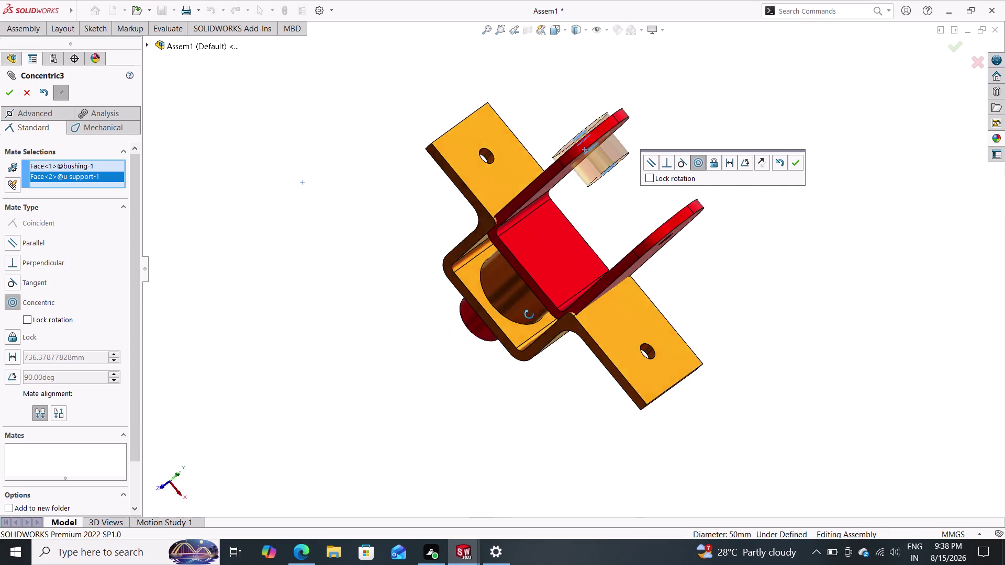
middle_drag(530, 316, 516, 307)
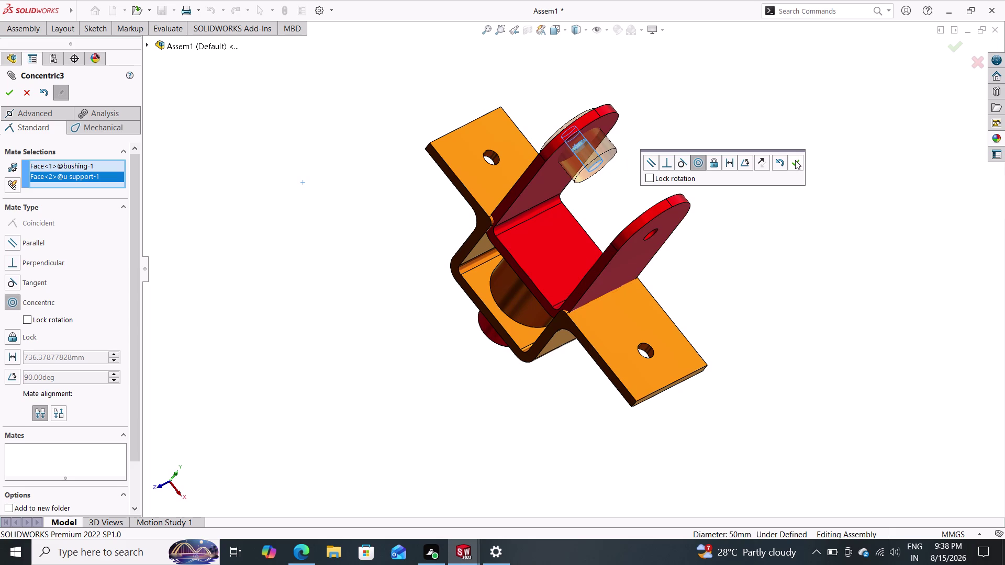
click(796, 160)
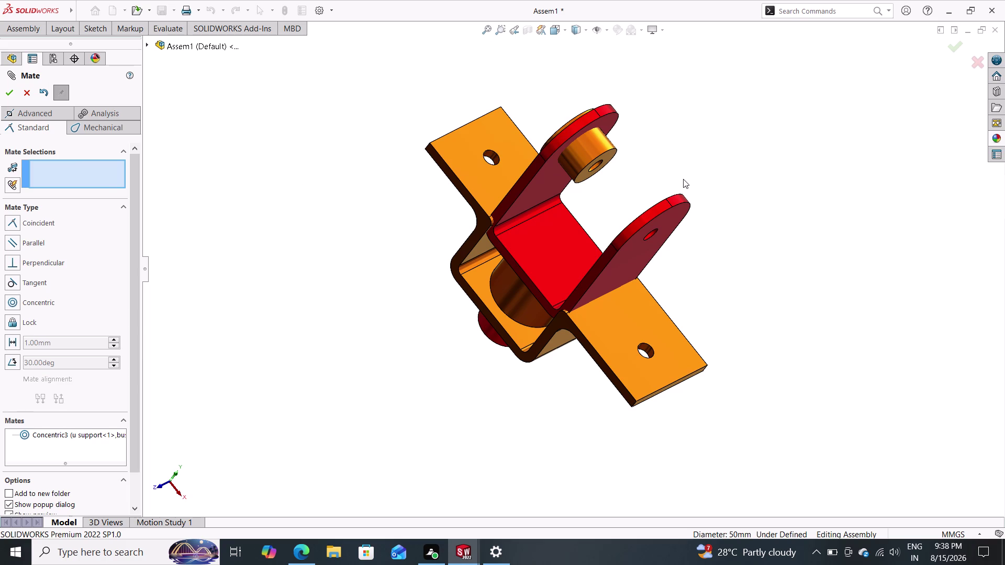
middle_drag(630, 176, 589, 209)
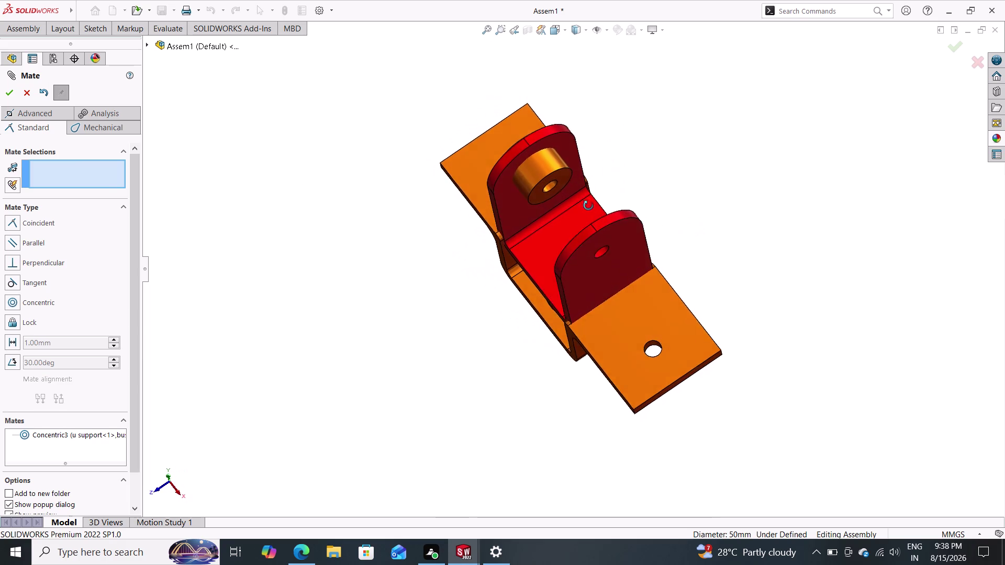
Pull the bushing clear, mate its flange coincident with the U support arm face, then close Mate.
middle_drag(589, 209, 596, 198)
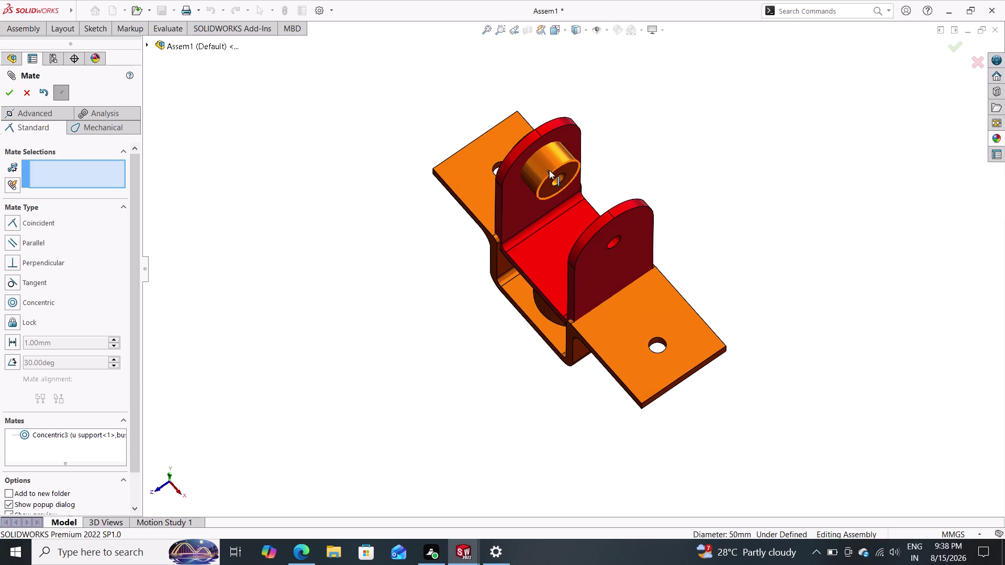
drag(547, 168, 457, 83)
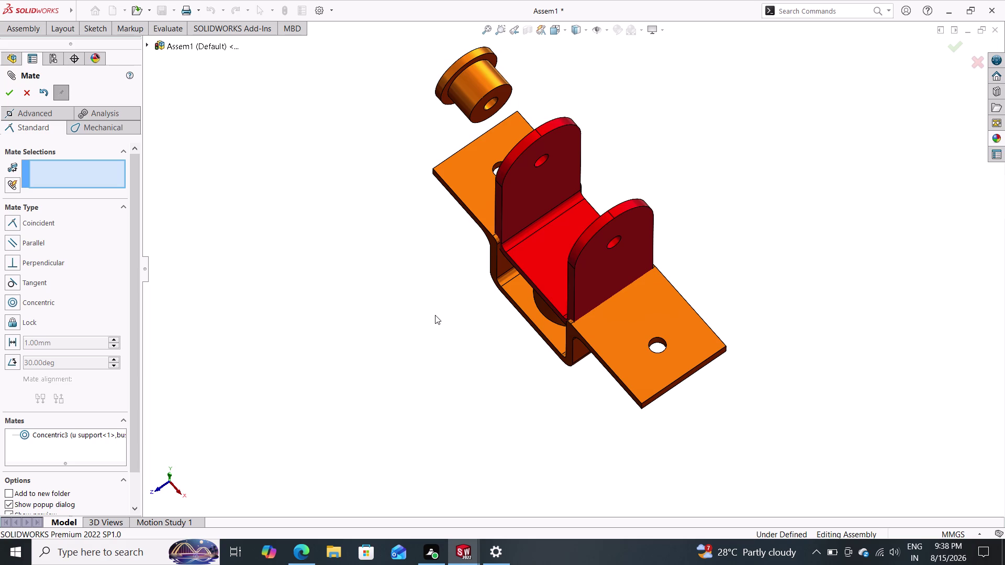
click(529, 175)
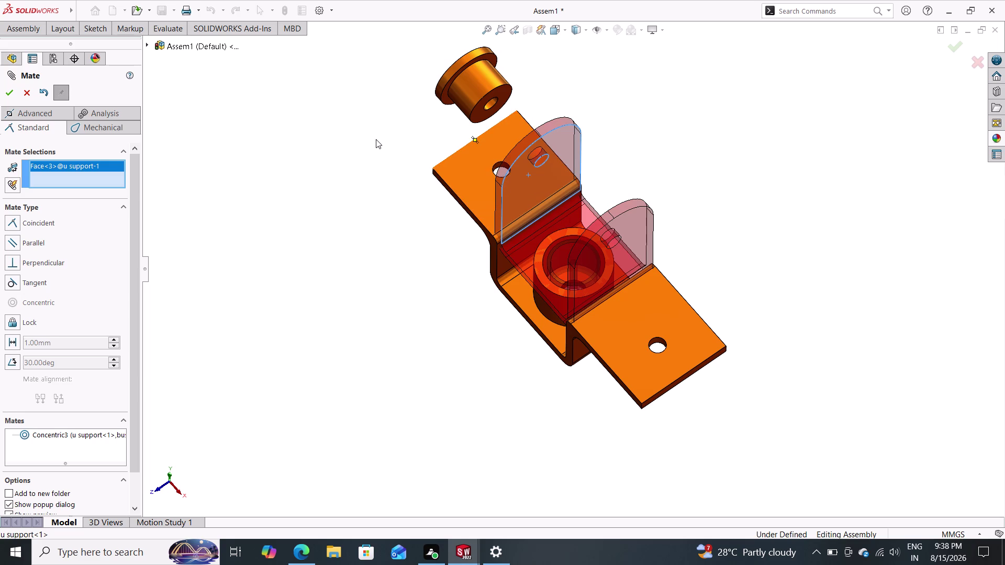
middle_drag(382, 141, 437, 220)
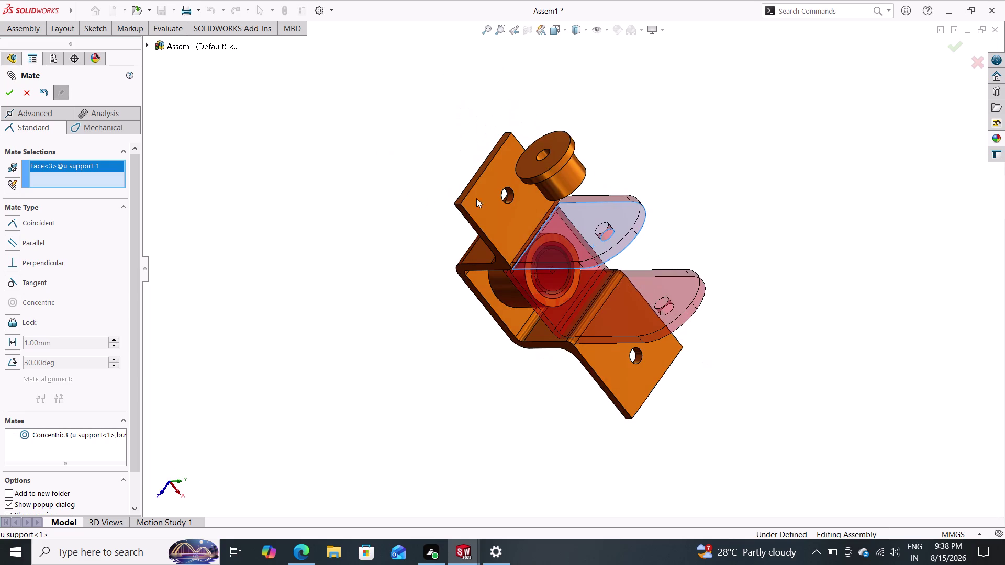
middle_drag(451, 106, 471, 200)
click(612, 241)
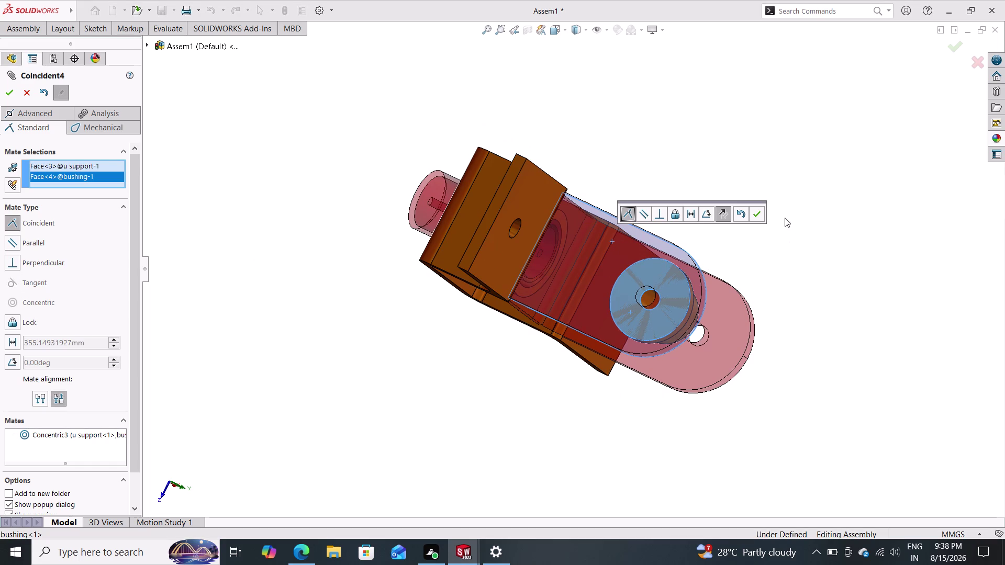
click(759, 214)
middle_drag(702, 218, 655, 166)
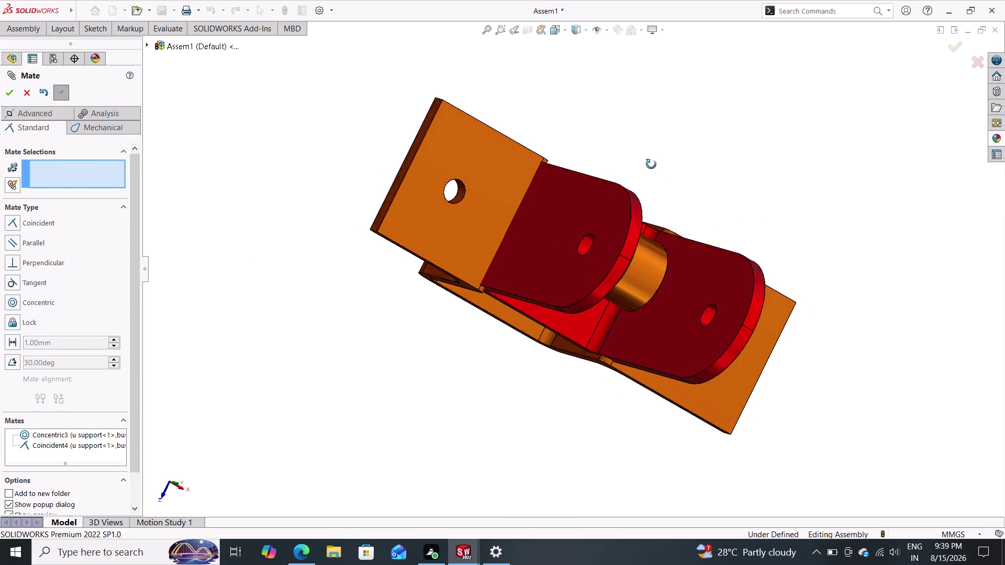
middle_drag(655, 166, 617, 71)
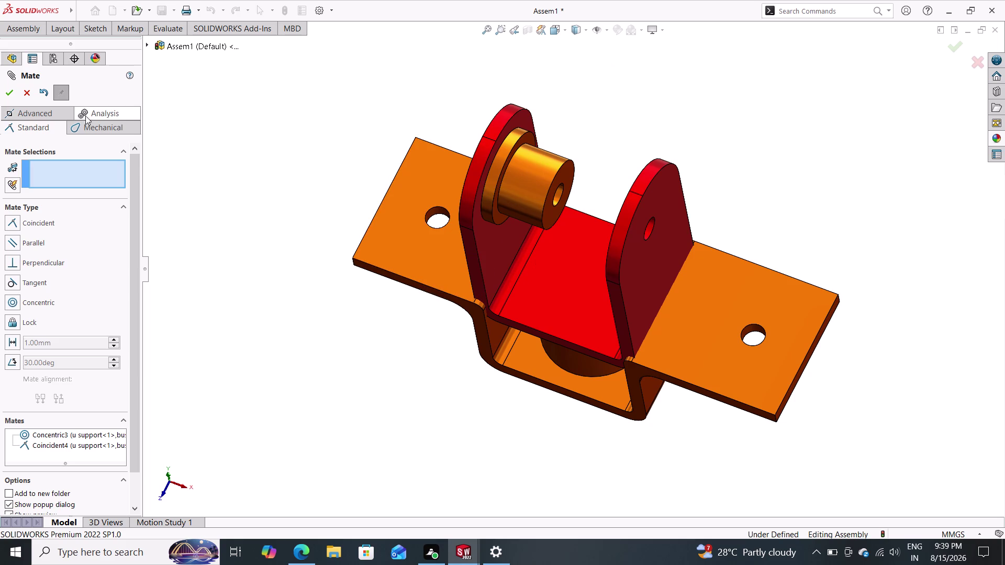
click(6, 92)
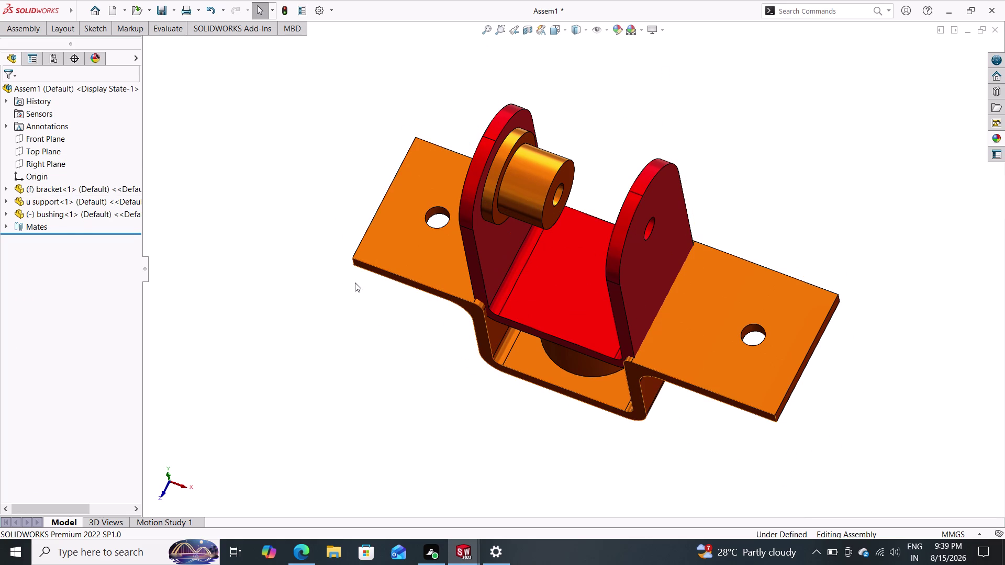
click(73, 214)
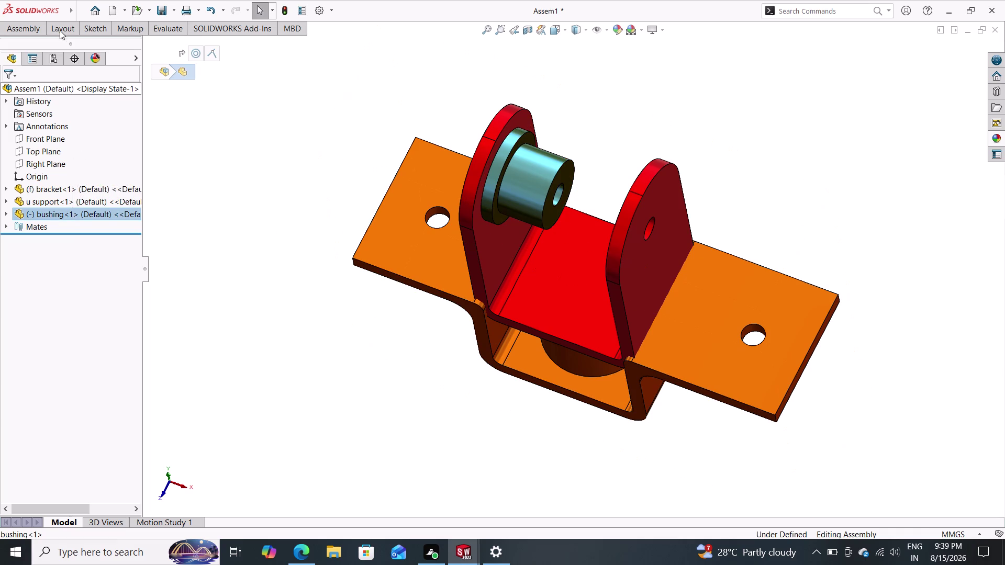
Mirror bushing-1 across the bracket's Right Plane with Mirror Components.
click(31, 32)
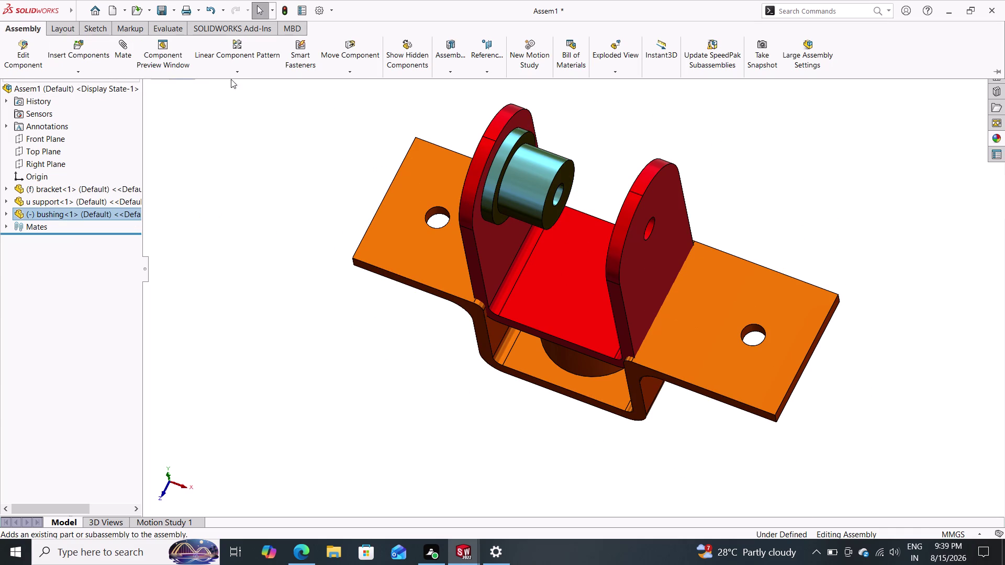
click(239, 73)
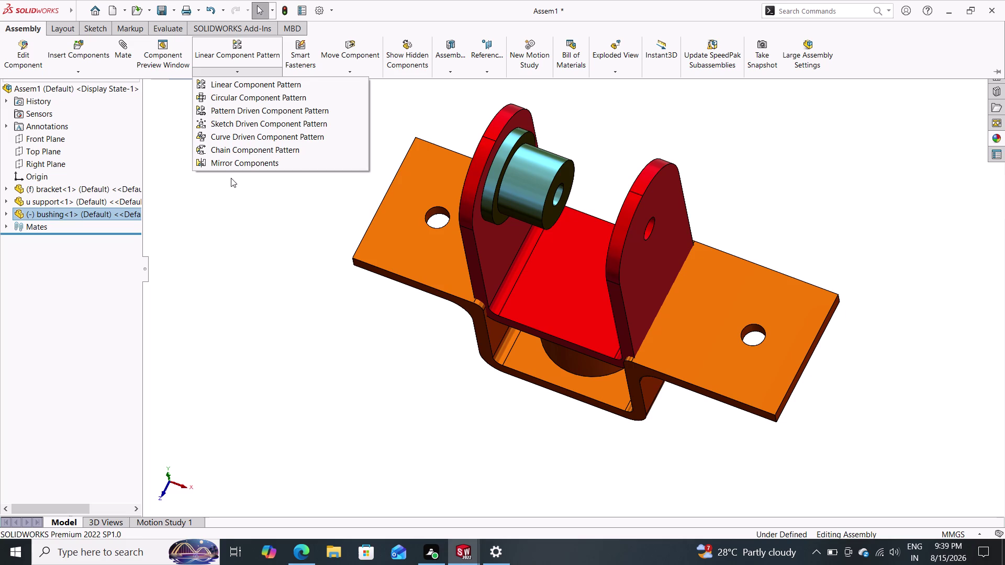
click(237, 164)
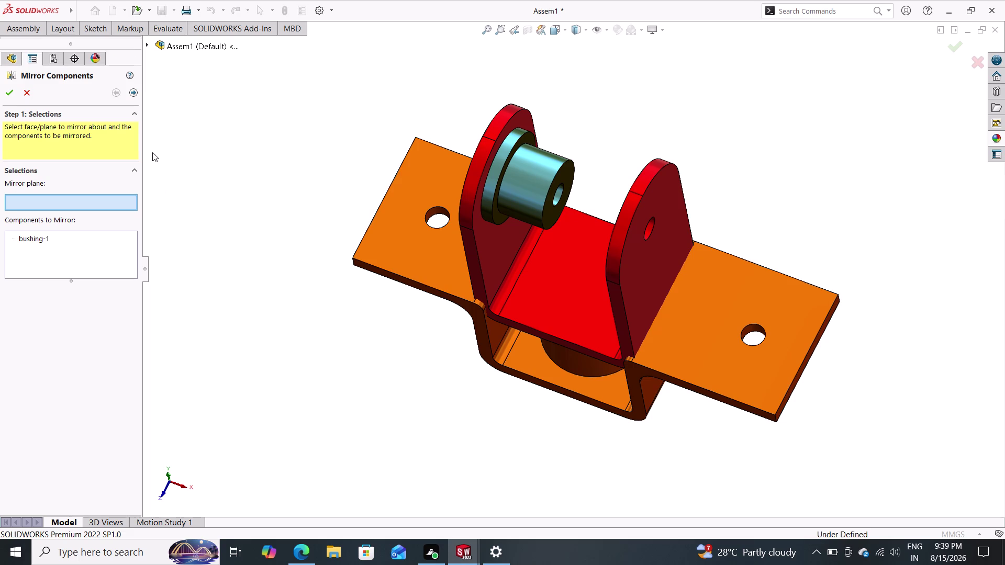
click(145, 44)
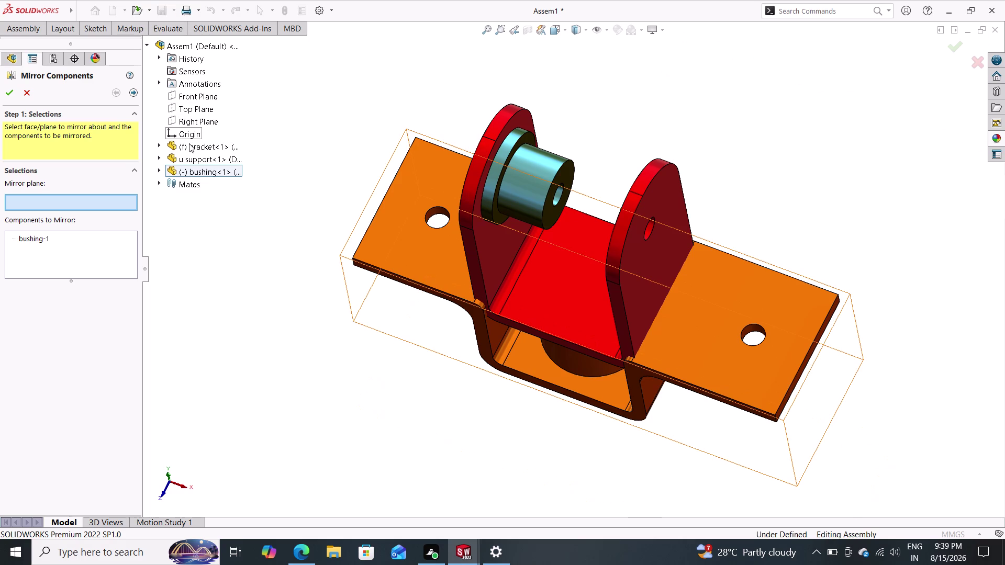
click(161, 146)
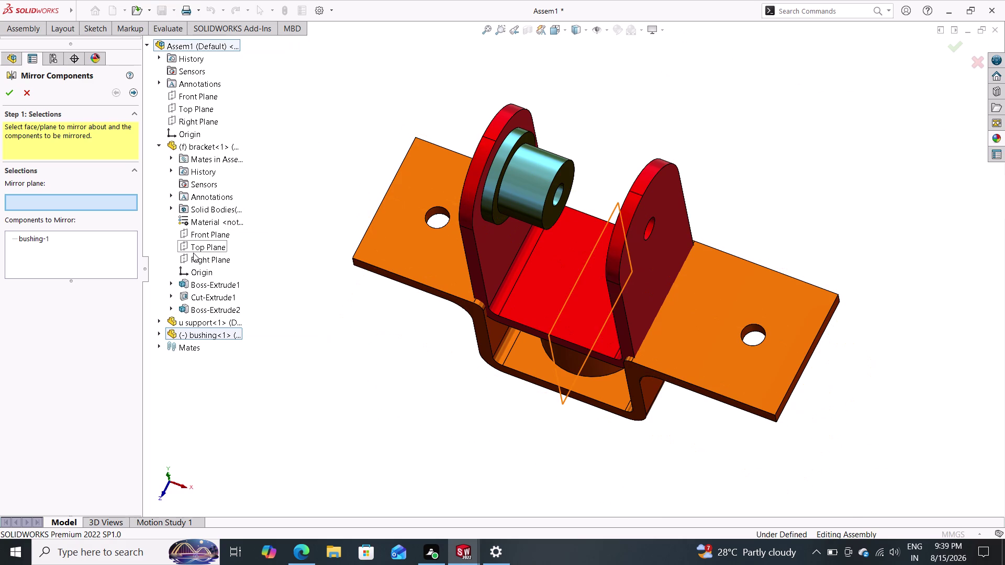
click(193, 253)
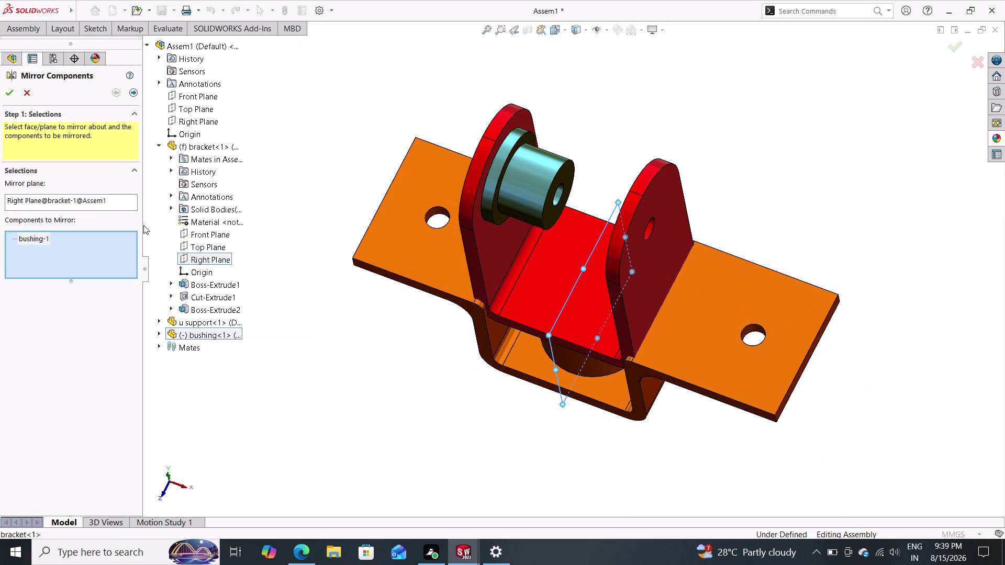
click(5, 91)
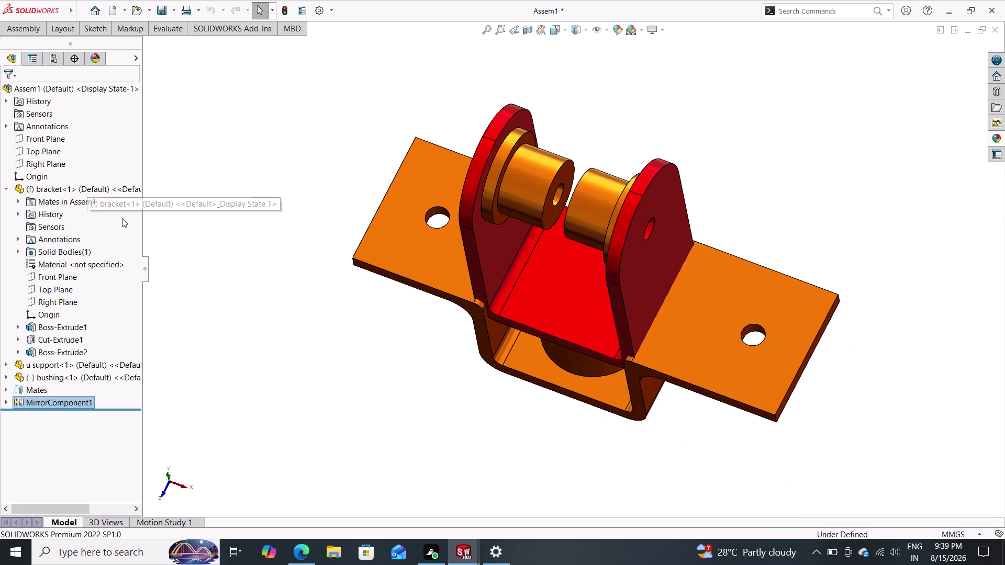
middle_drag(448, 370, 427, 339)
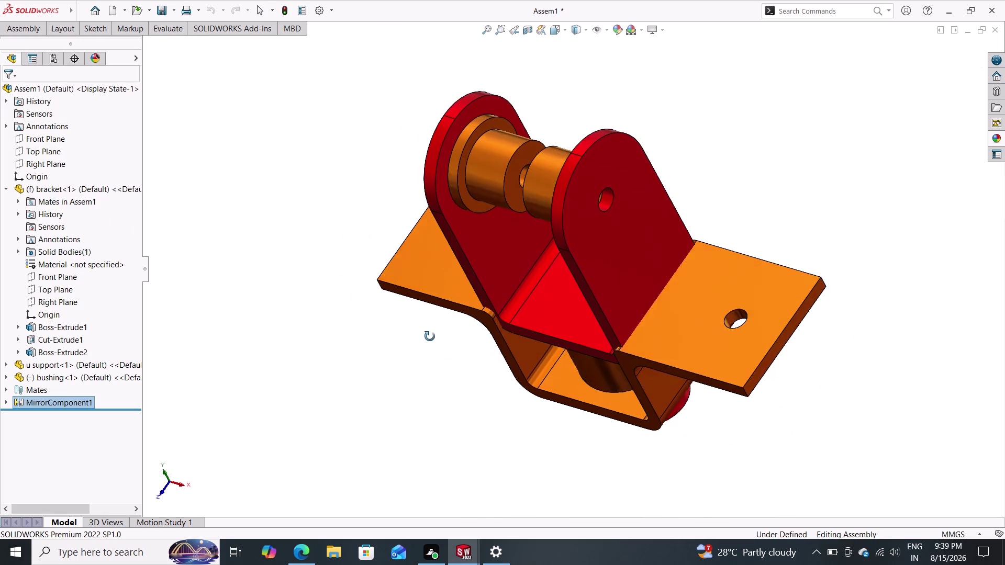
Start Insert Components to list open parts such as castle nut and pivot.
middle_drag(427, 339, 465, 278)
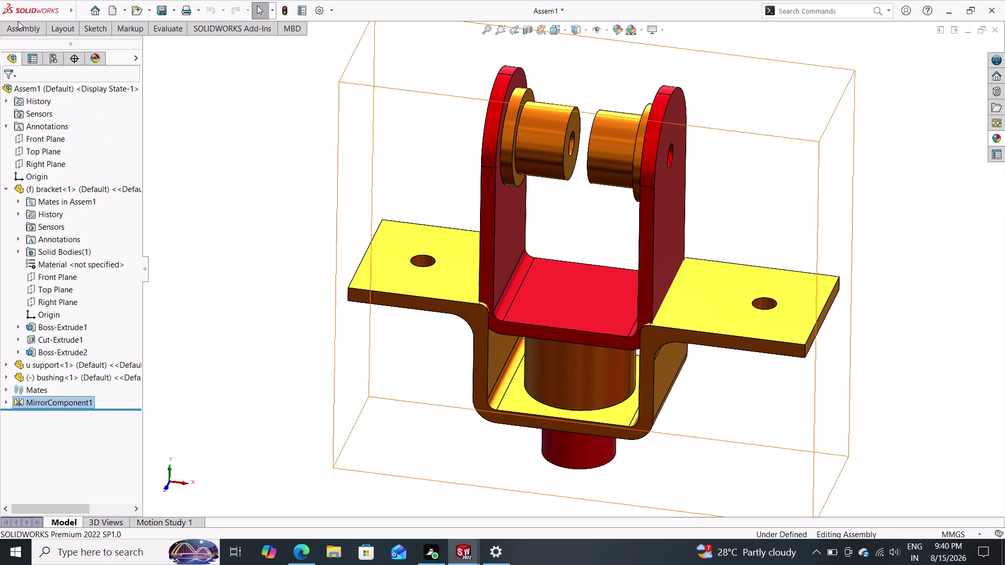
click(20, 34)
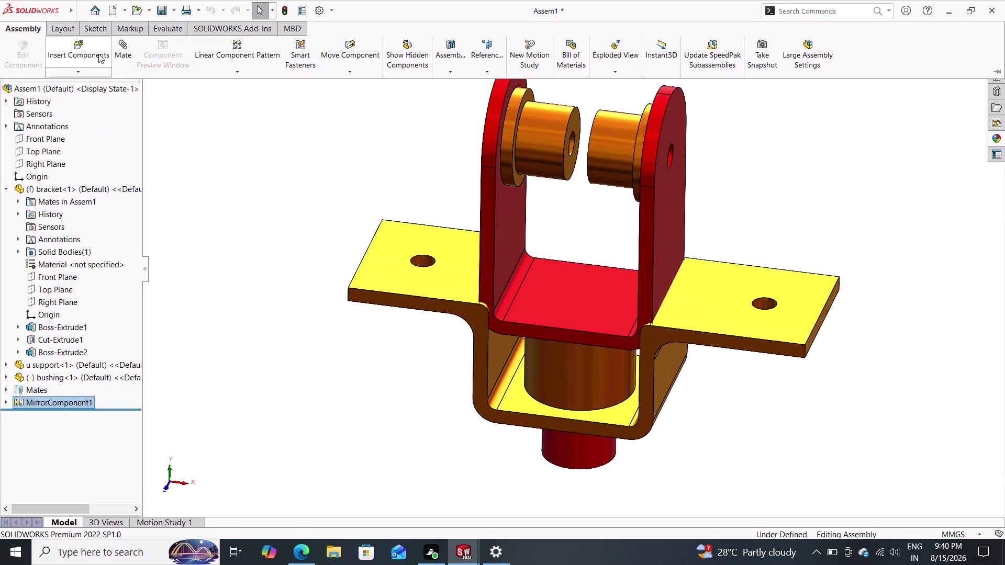
click(90, 51)
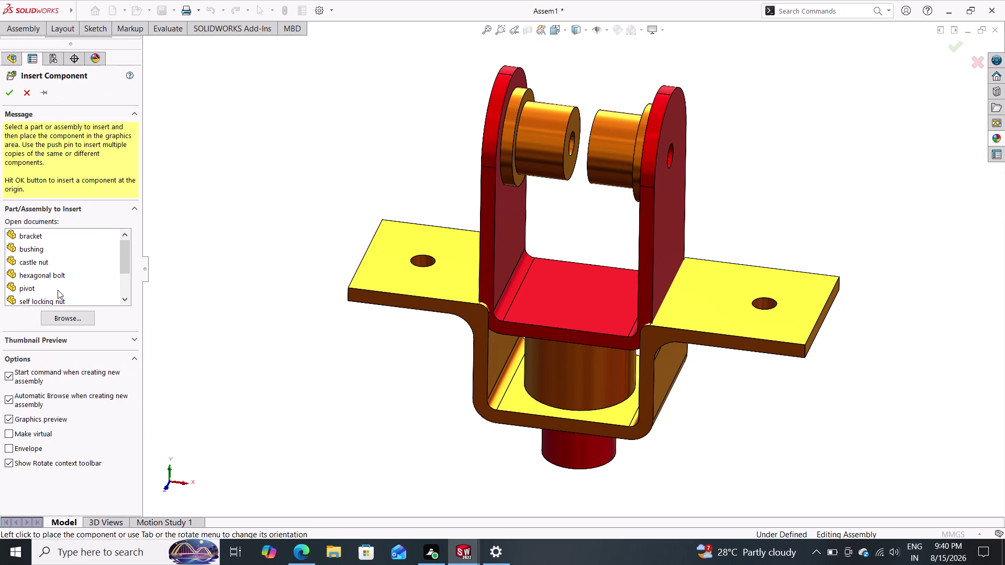
Insert the pivot part and place it to the left of the bracket.
scroll(down, 3)
scroll(up, 3)
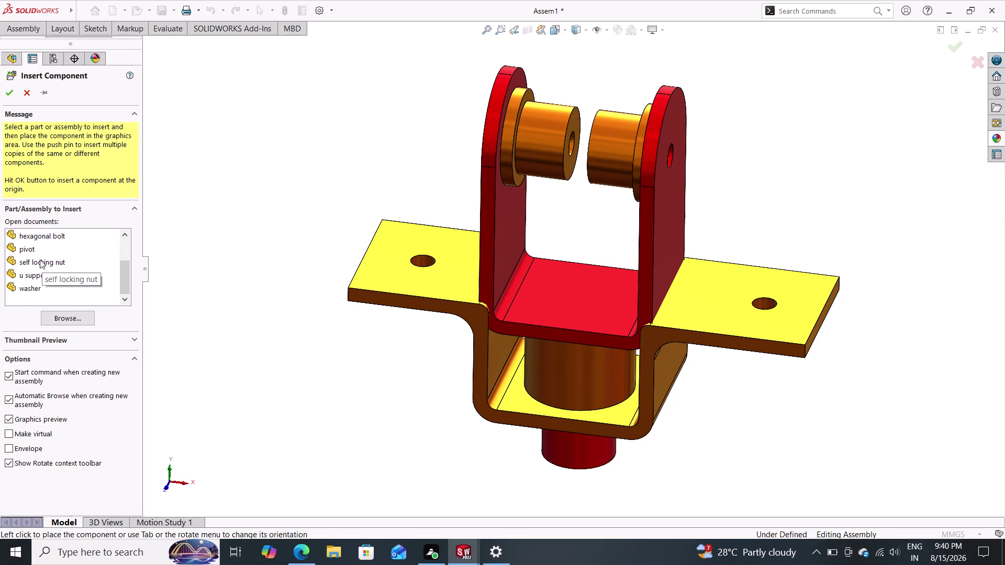
drag(35, 249, 267, 314)
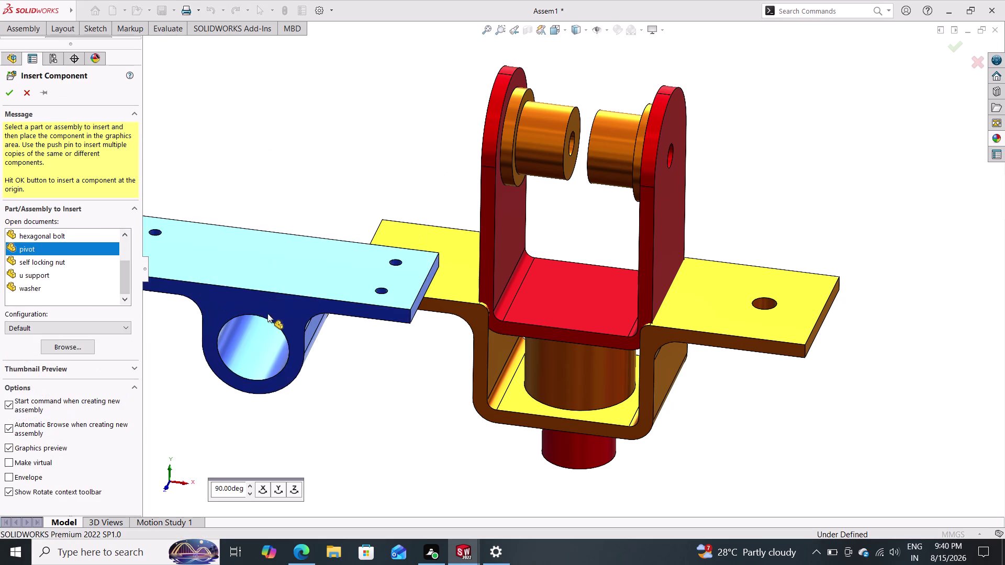
drag(268, 313, 268, 357)
click(269, 358)
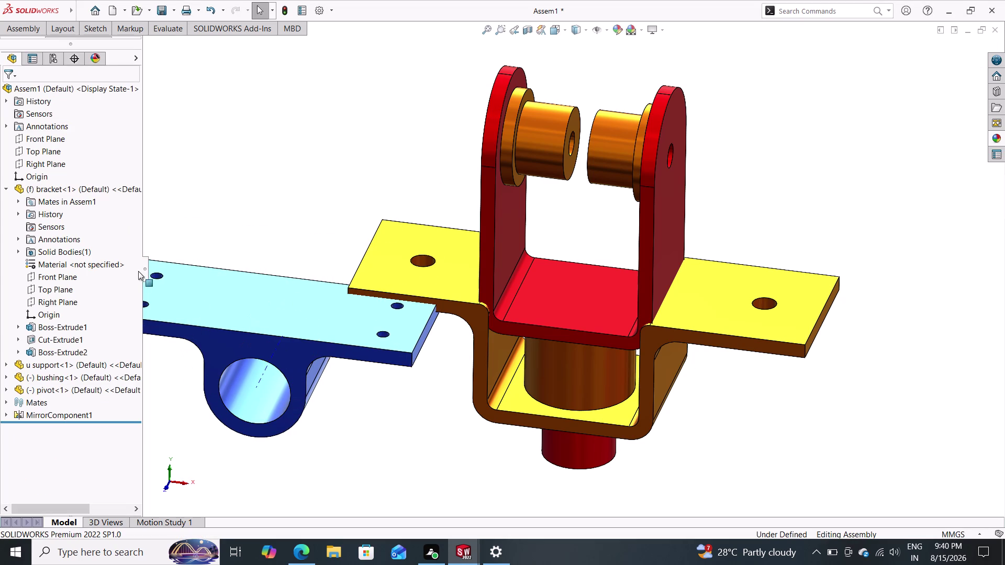
click(26, 33)
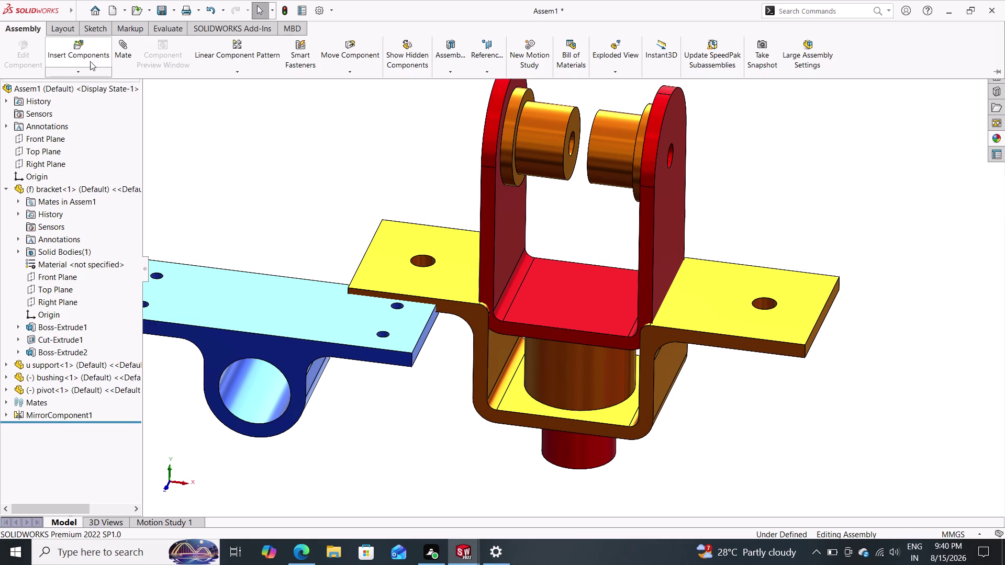
Mate the pivot block's bore concentric with the bushing's cylindrical face.
click(122, 53)
click(251, 412)
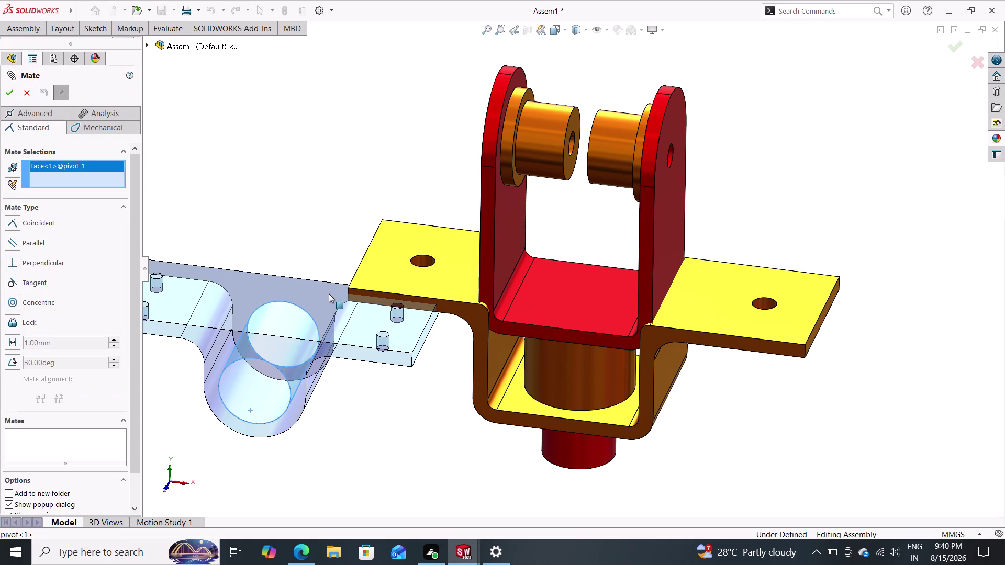
click(538, 156)
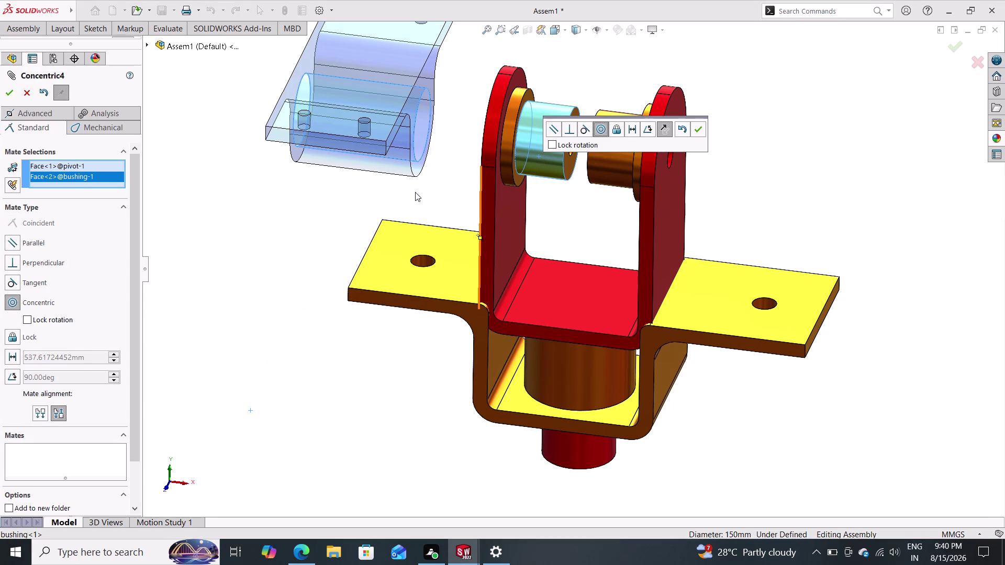
click(698, 128)
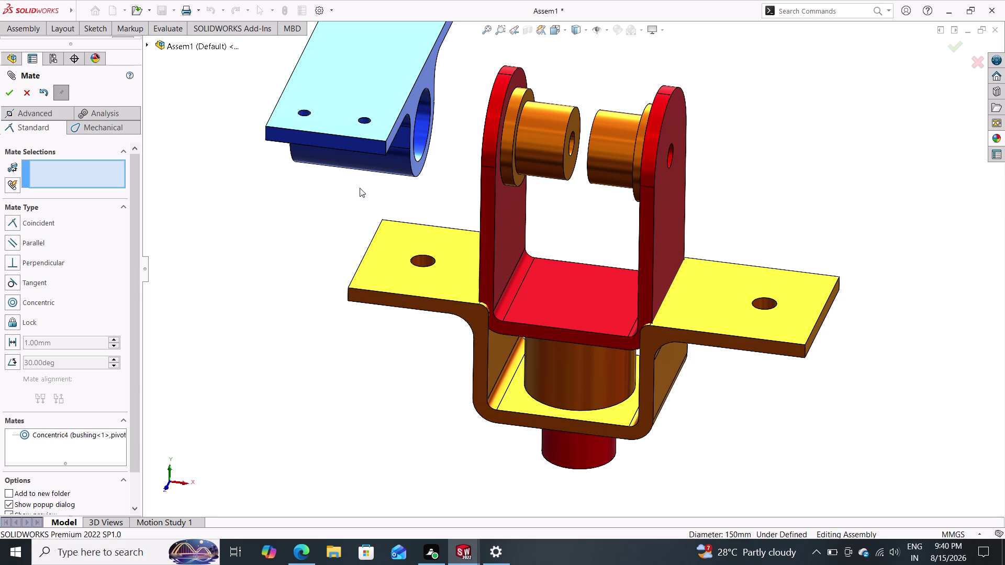
Mate a flat pivot face coincident with the matching U support face, then finish mating.
middle_drag(361, 188, 319, 187)
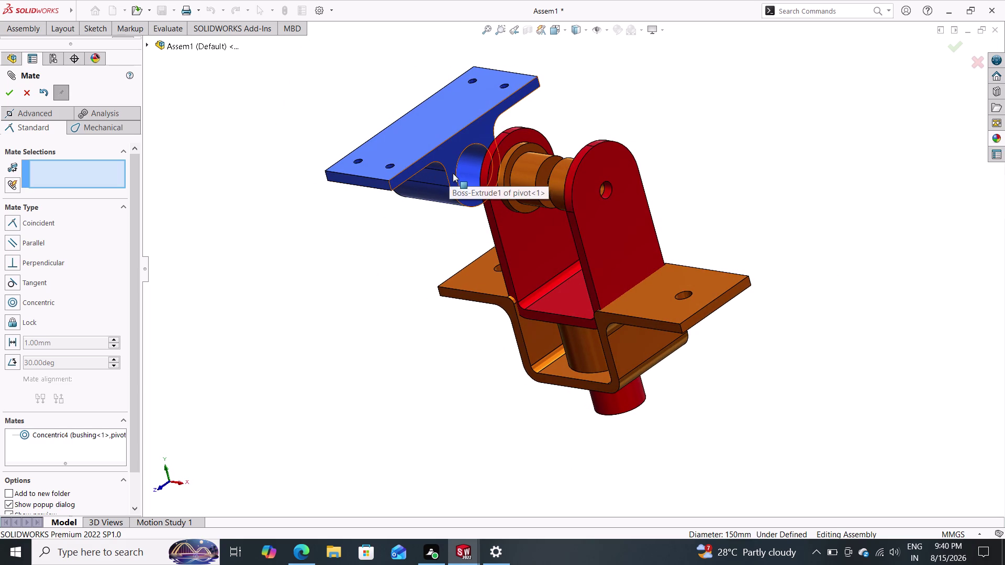
click(452, 173)
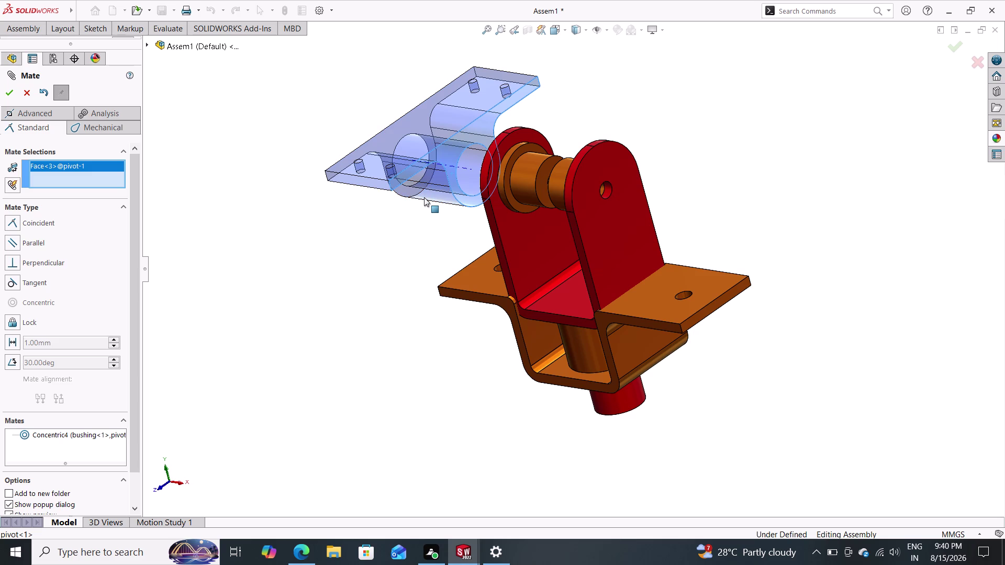
middle_drag(395, 253, 561, 334)
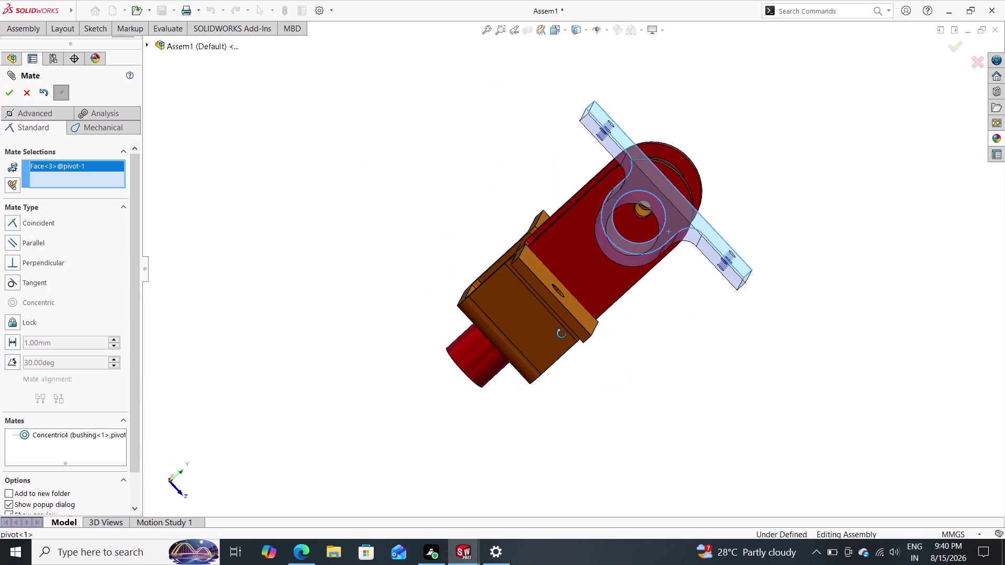
middle_drag(562, 334, 529, 313)
click(671, 251)
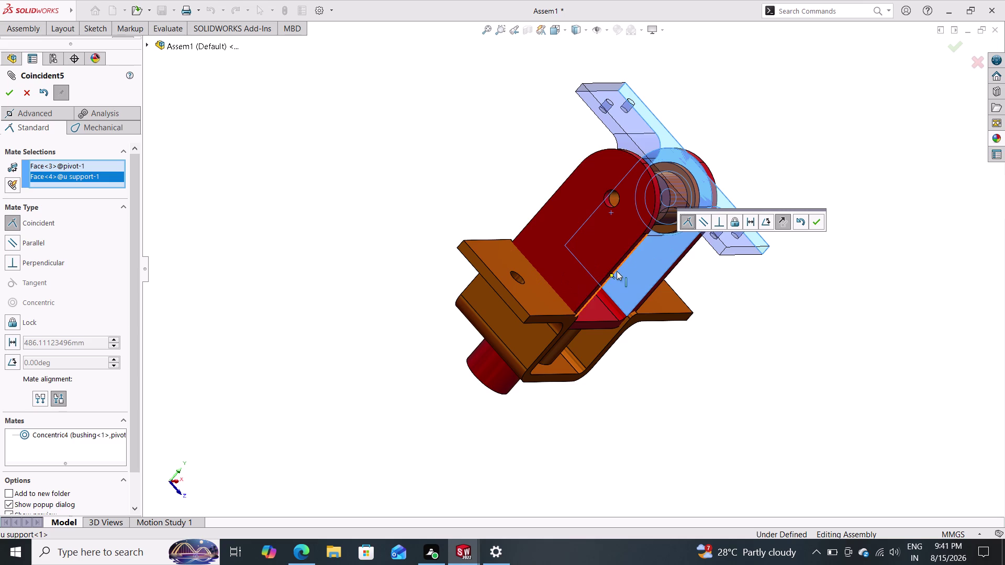
click(816, 219)
middle_drag(807, 238, 752, 144)
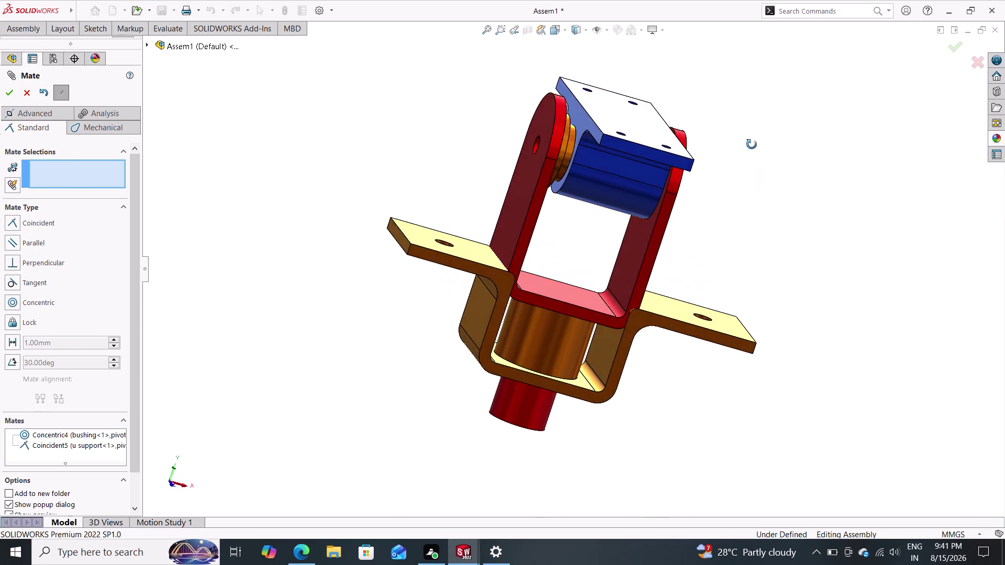
middle_drag(752, 145, 727, 135)
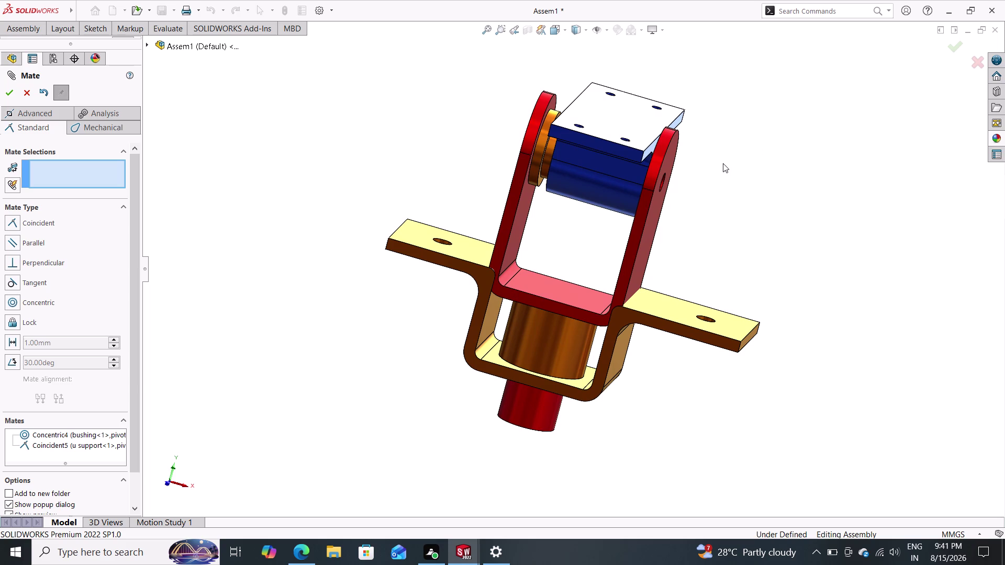
click(11, 93)
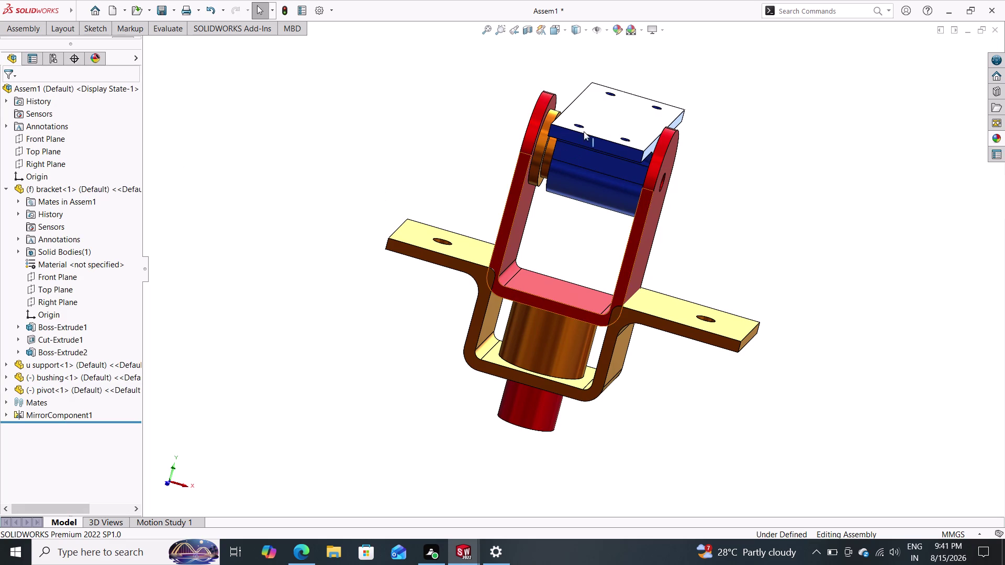
Swing the pivot block to new angles around the bushing and inspect the bracket arms.
drag(593, 119, 587, 139)
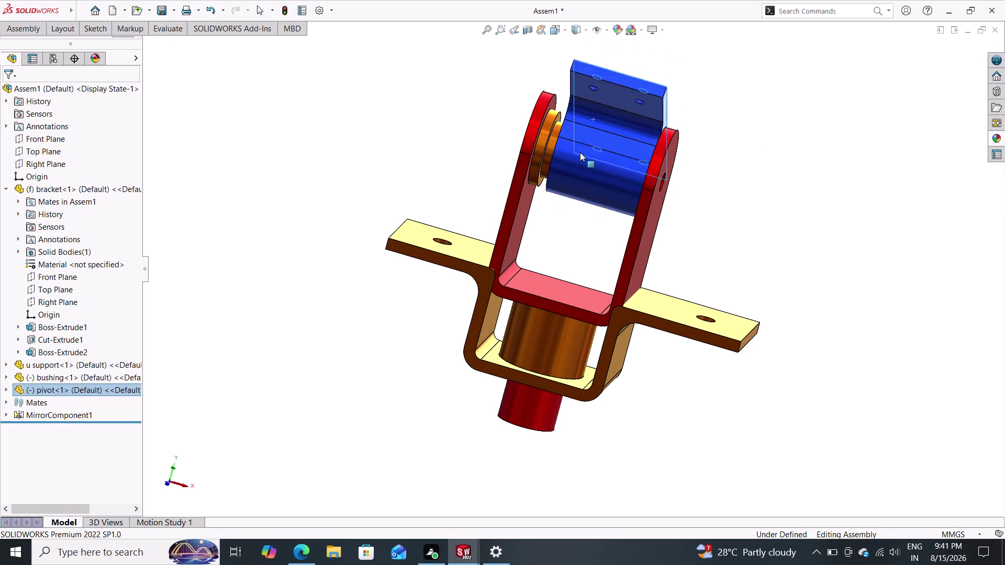
drag(587, 139, 571, 157)
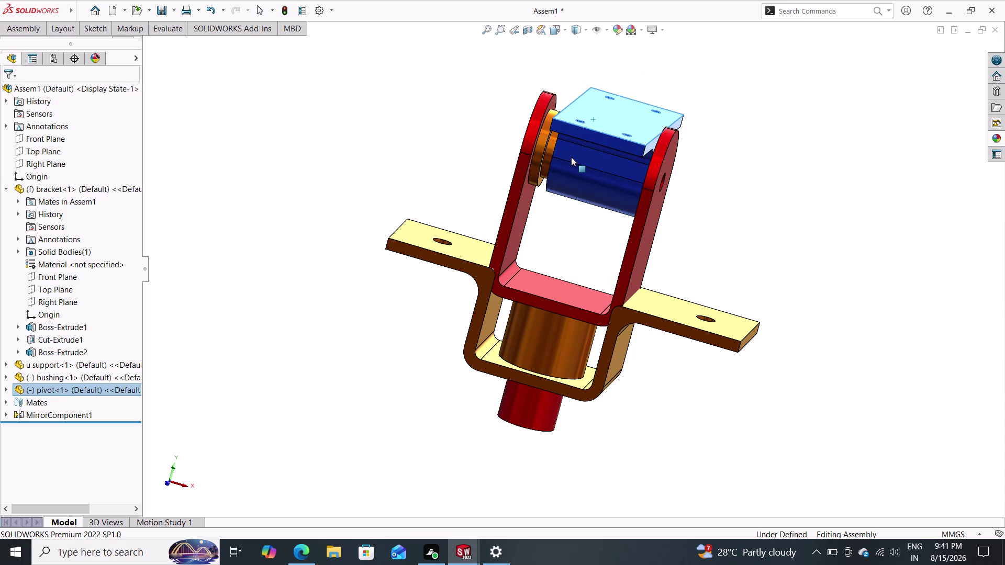
drag(626, 128, 610, 159)
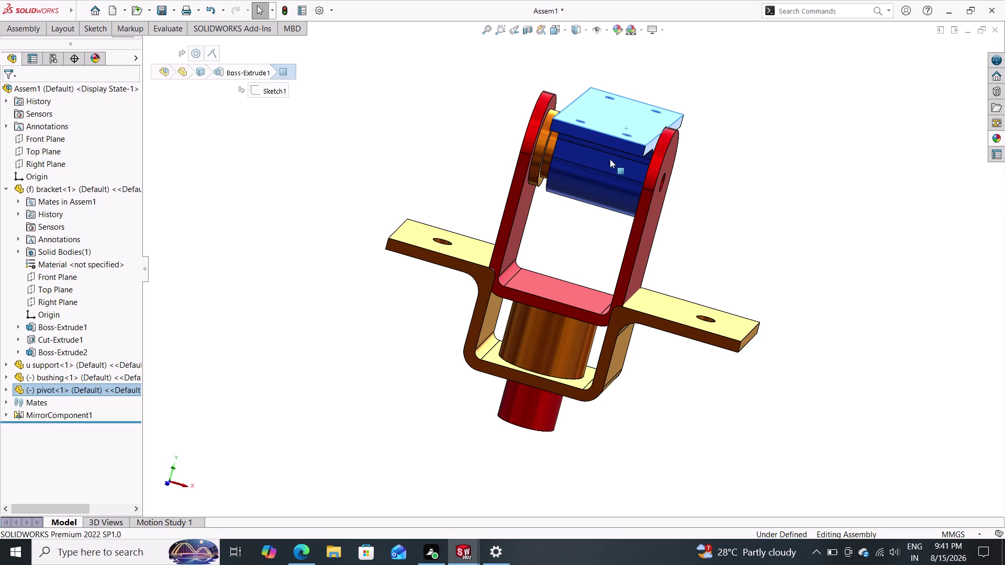
drag(611, 158, 601, 178)
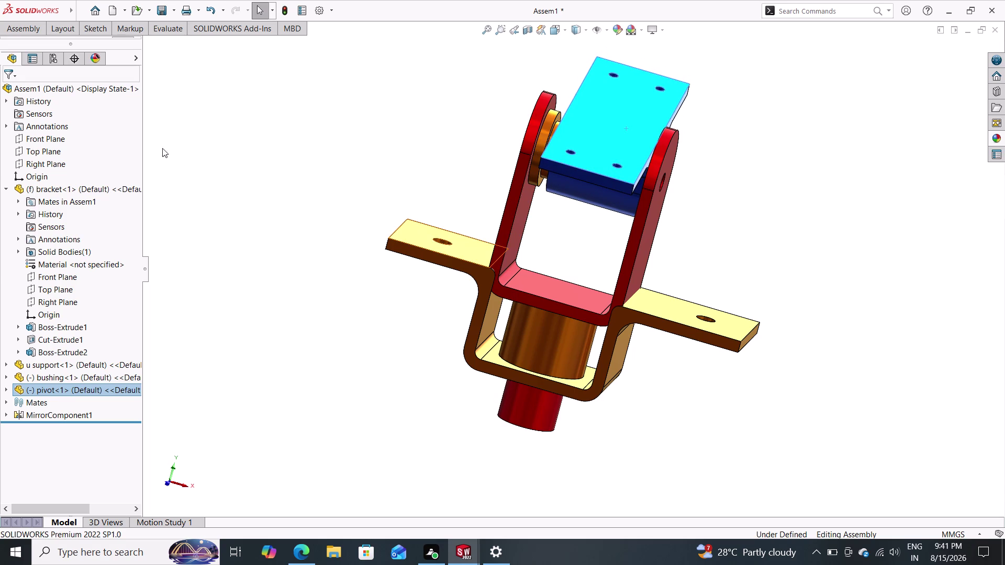
click(29, 32)
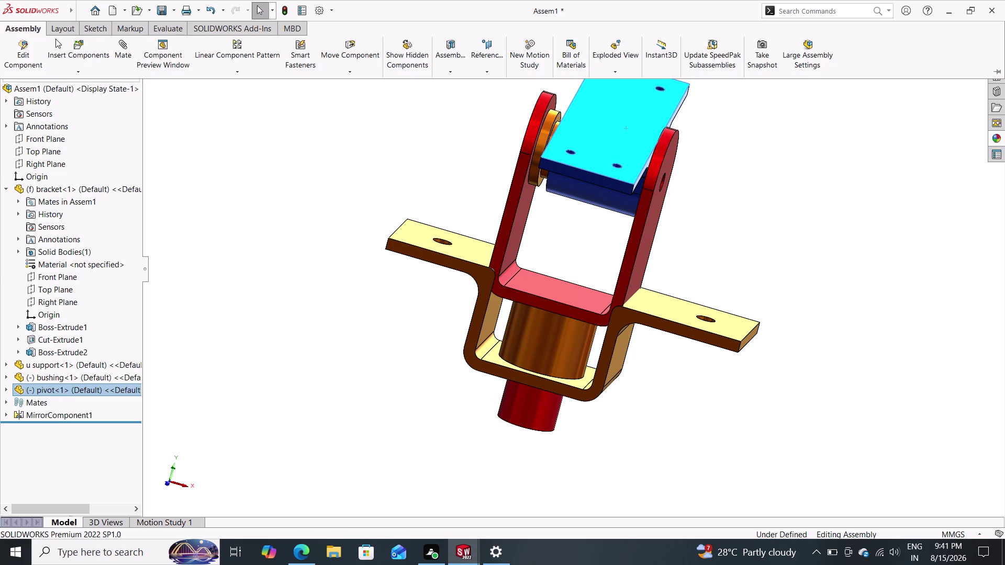
middle_drag(192, 119, 233, 152)
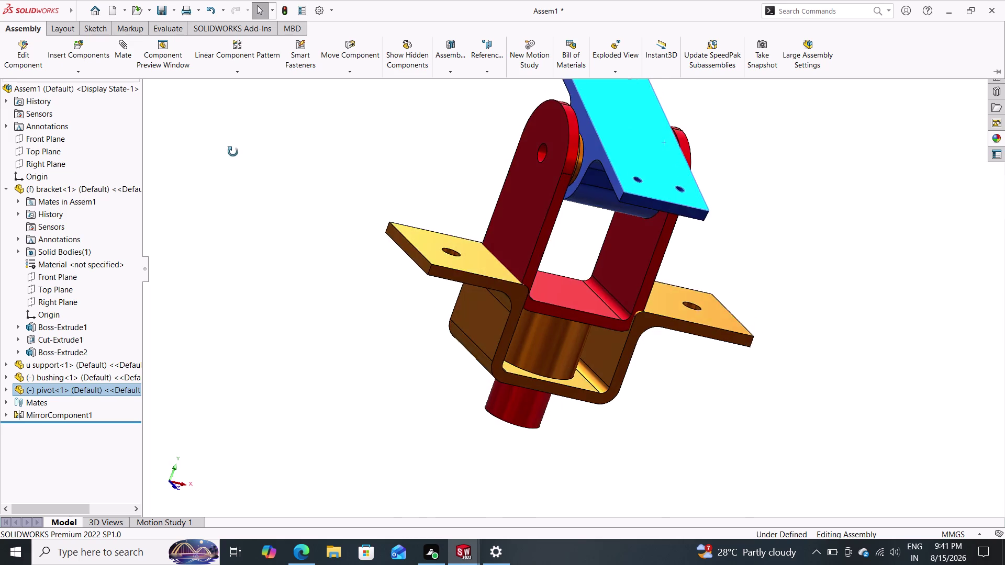
middle_drag(233, 152, 194, 136)
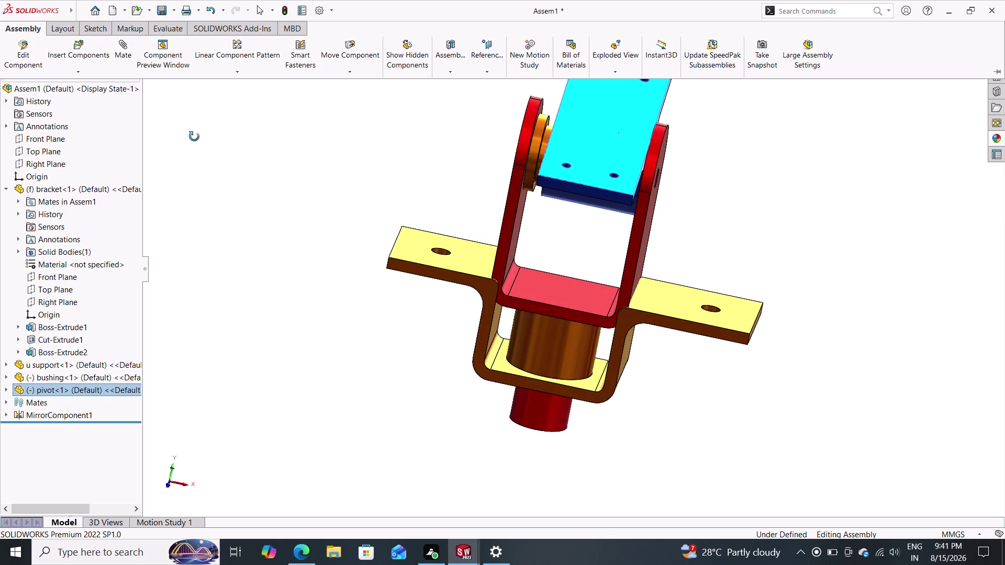
middle_drag(194, 137, 200, 145)
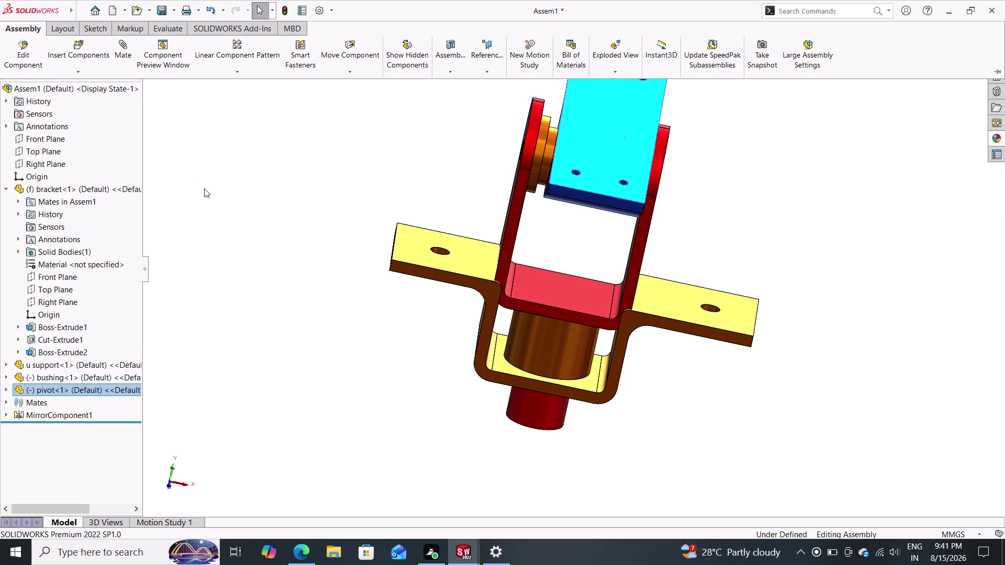
middle_drag(205, 189, 183, 182)
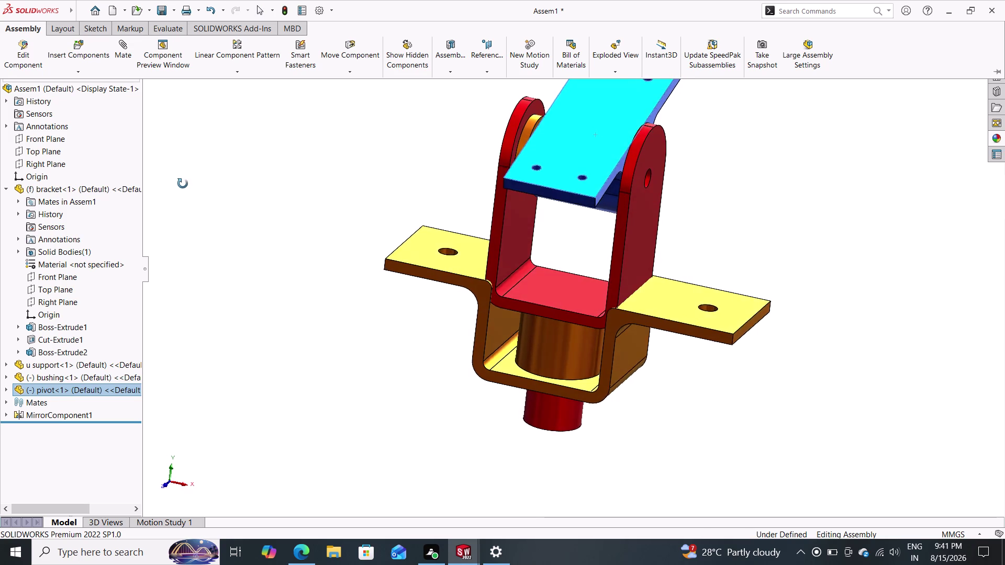
middle_drag(182, 182, 195, 195)
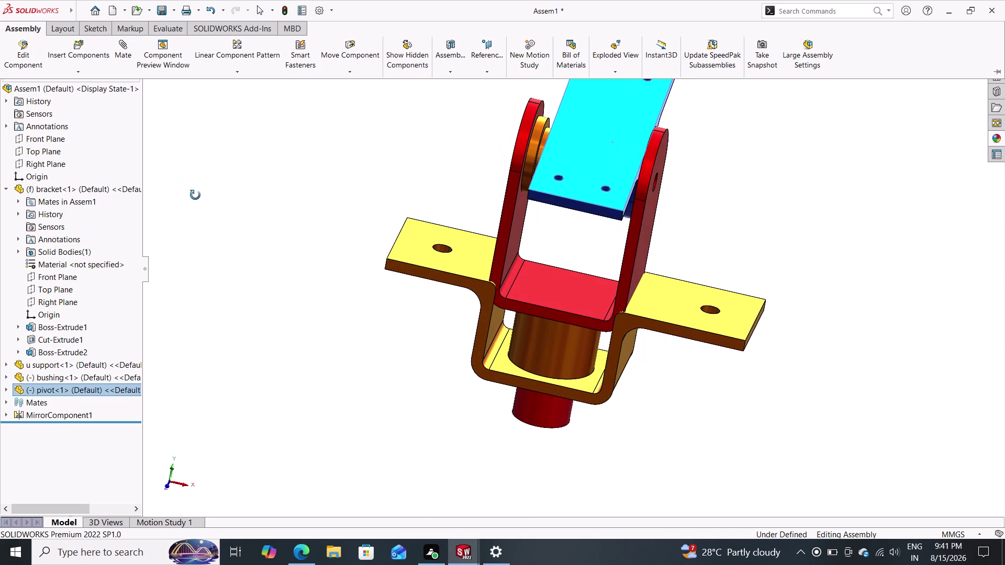
middle_drag(194, 195, 195, 195)
Undo the pivot block's placement with three Ctrl+Z and start a mate on its face.
key(ctrl+z)
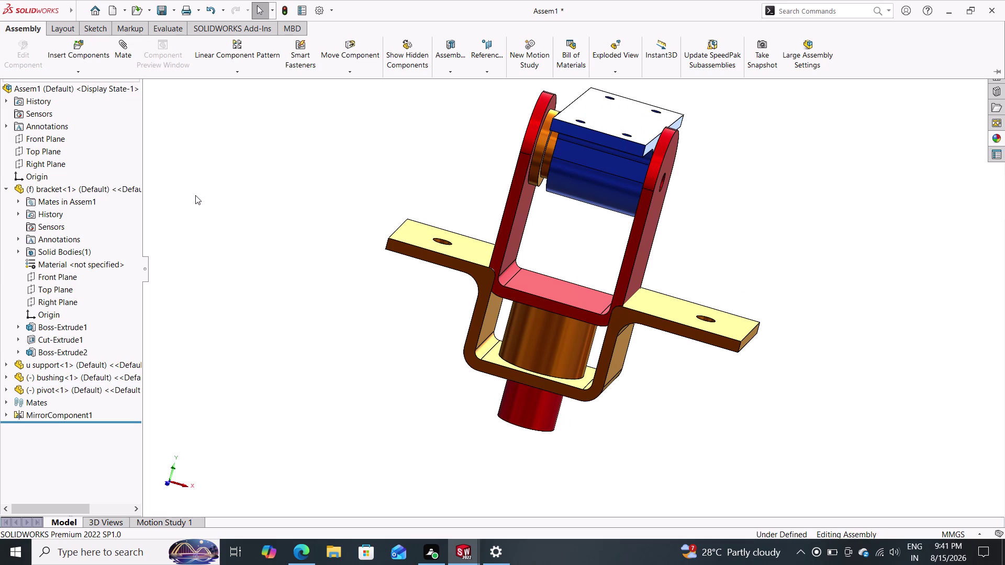
key(ctrl+z)
key(ctrl+z)
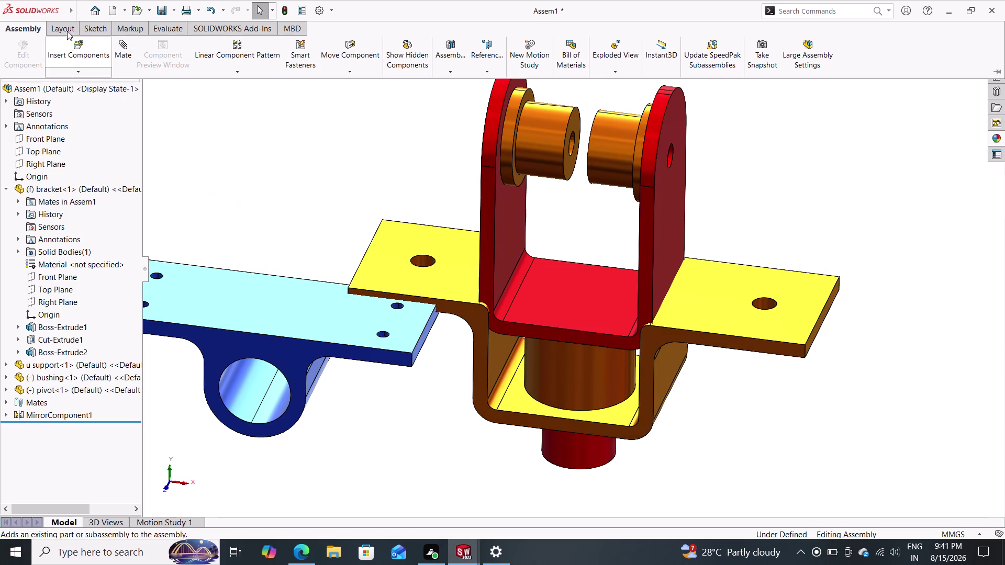
click(122, 55)
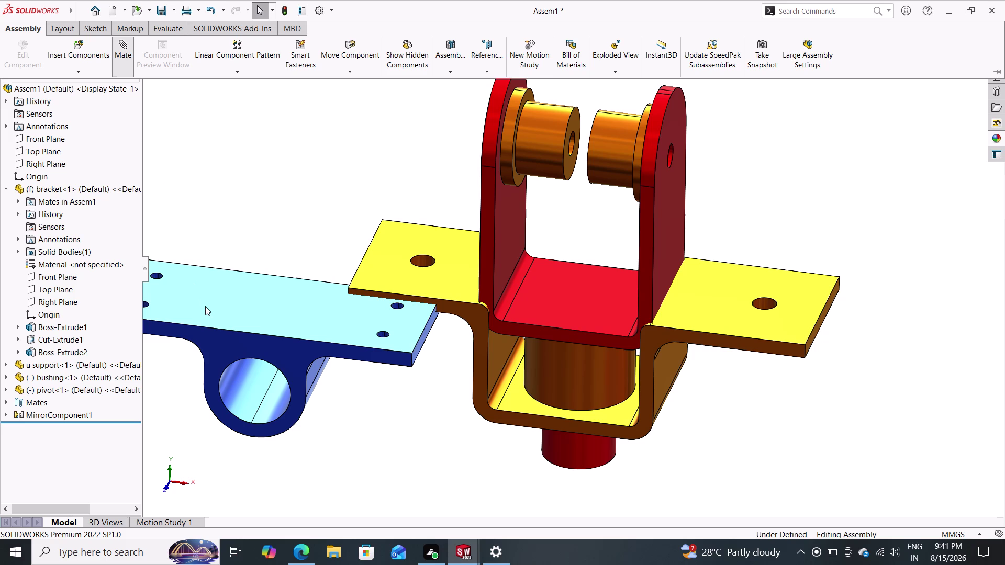
click(234, 395)
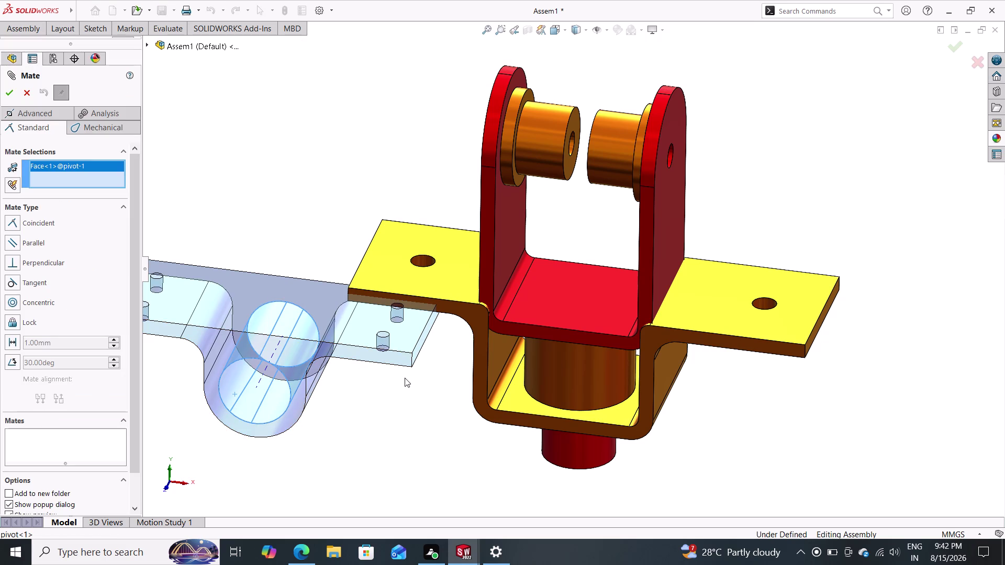
Make the pivot bore concentric with the second bushing's round face.
middle_drag(408, 382, 463, 423)
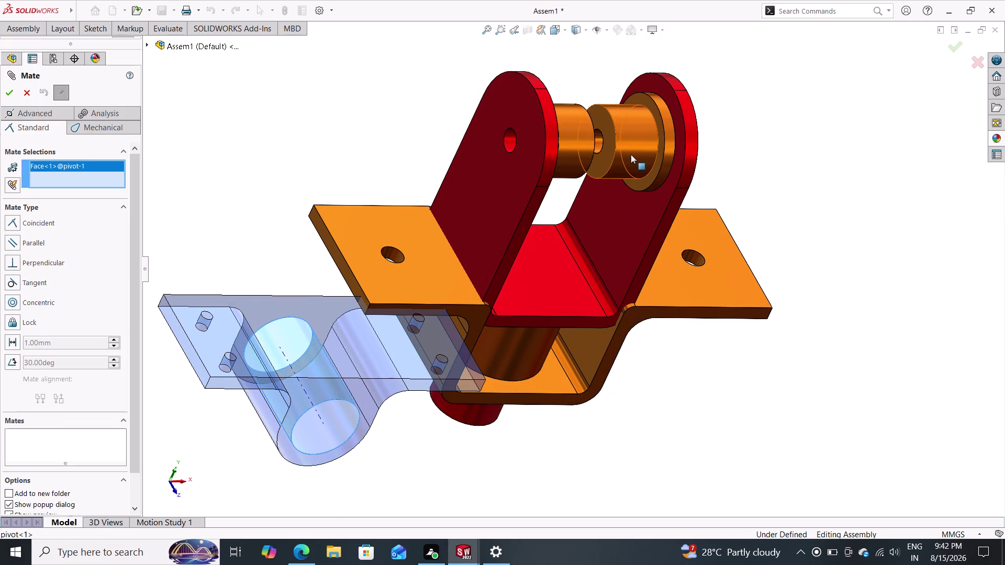
click(631, 154)
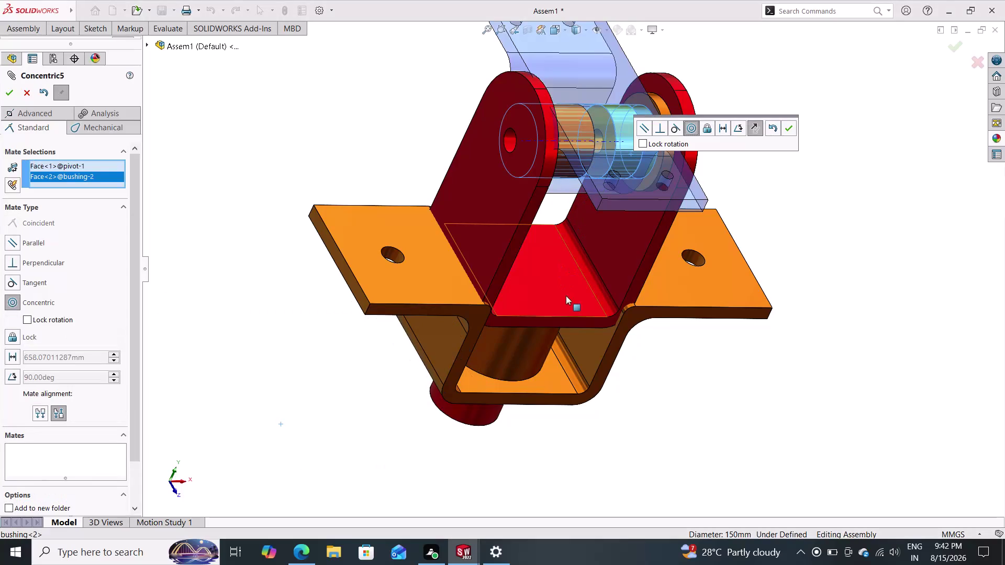
click(789, 128)
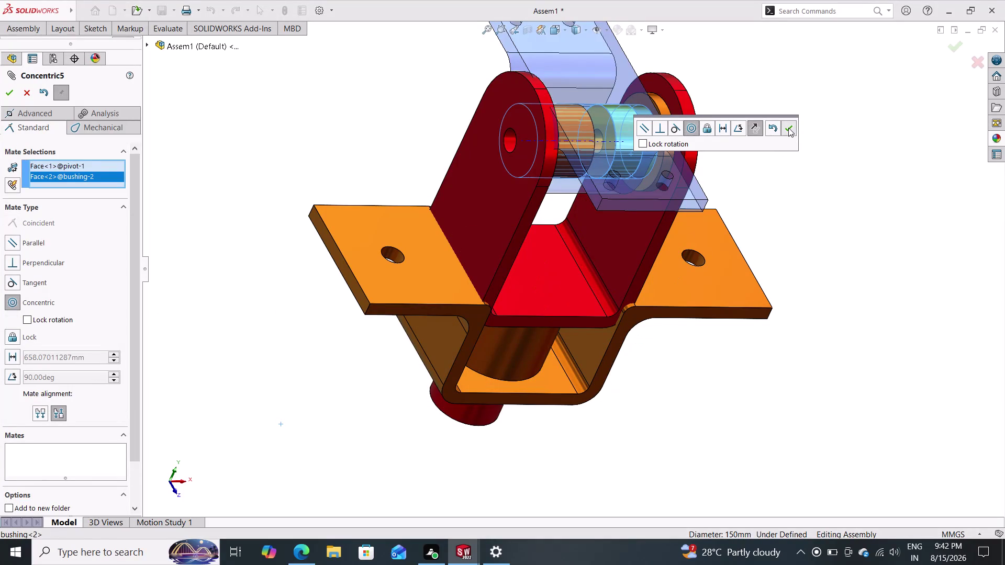
Make a pivot face coincident with the bushing edge, then swing the pivot to check.
middle_drag(792, 158, 754, 135)
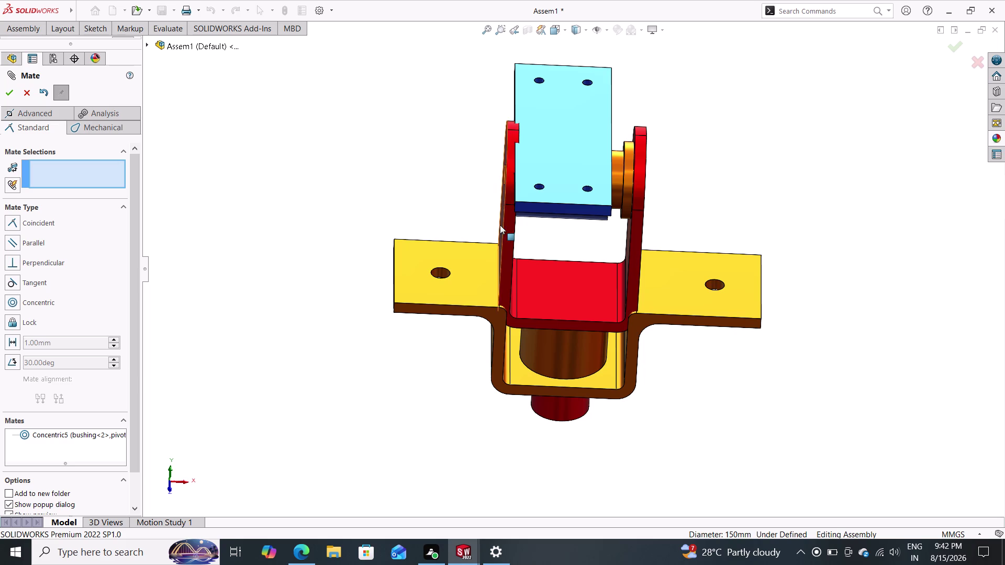
middle_drag(711, 181, 718, 242)
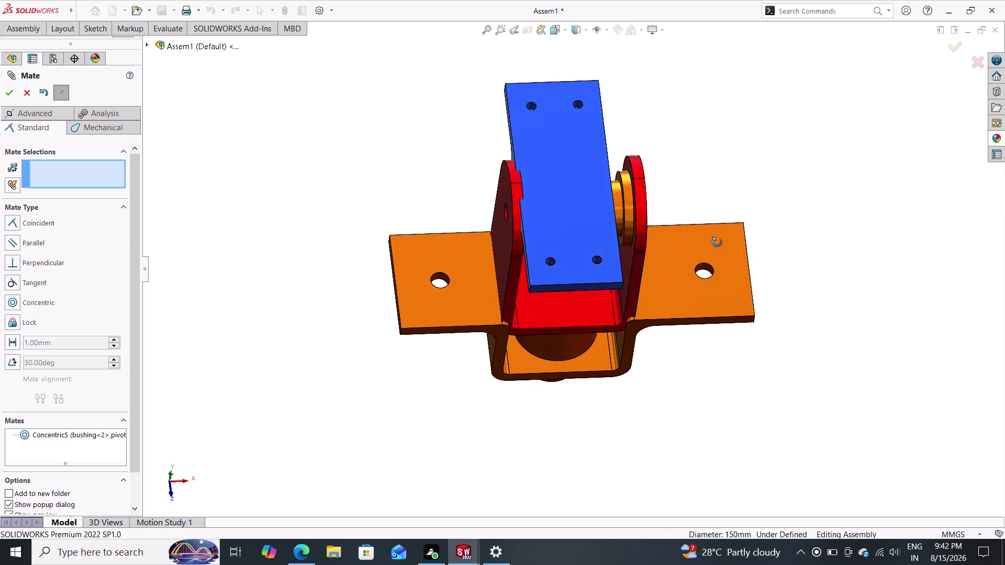
middle_drag(718, 241, 662, 229)
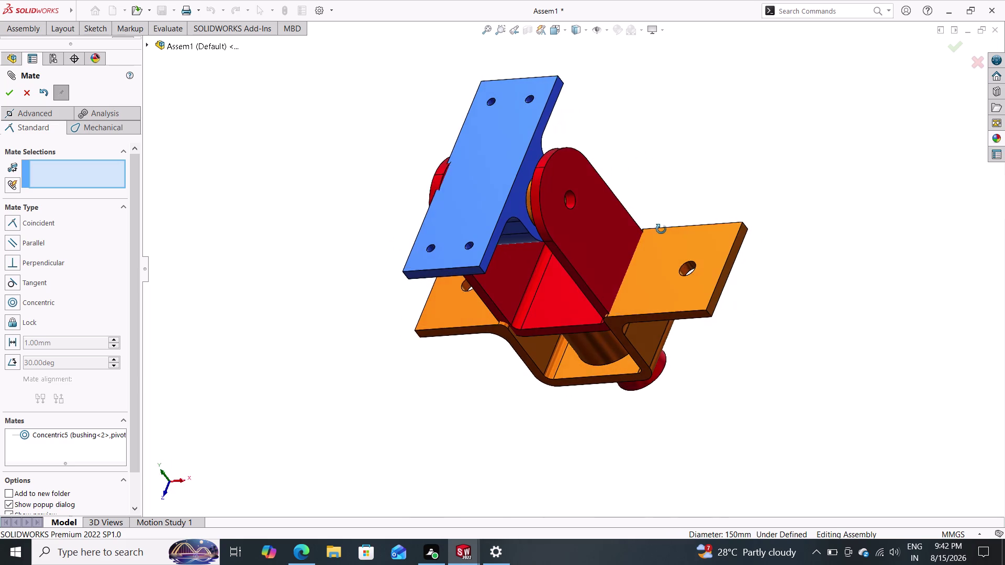
middle_drag(662, 230, 661, 229)
click(517, 201)
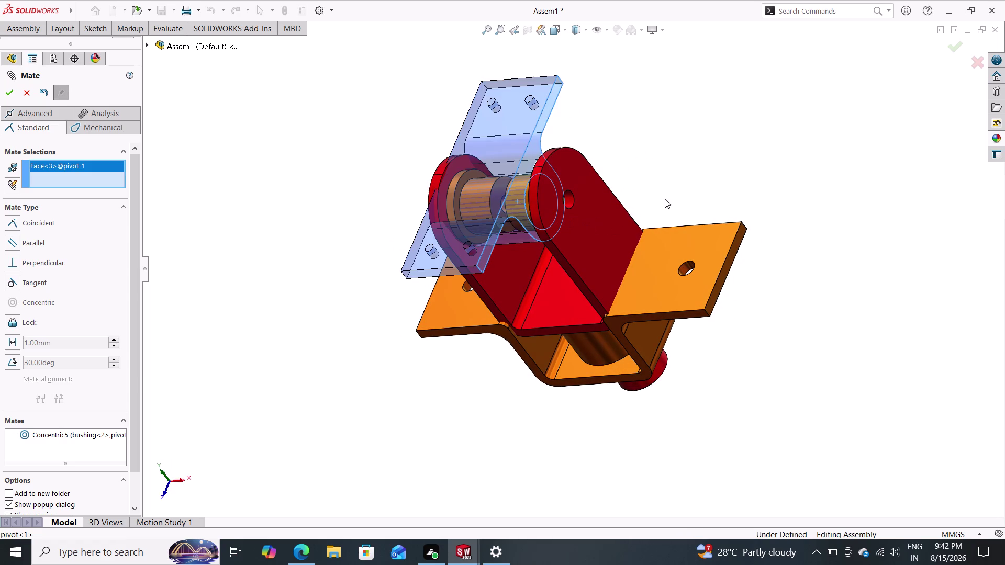
middle_drag(667, 190, 737, 229)
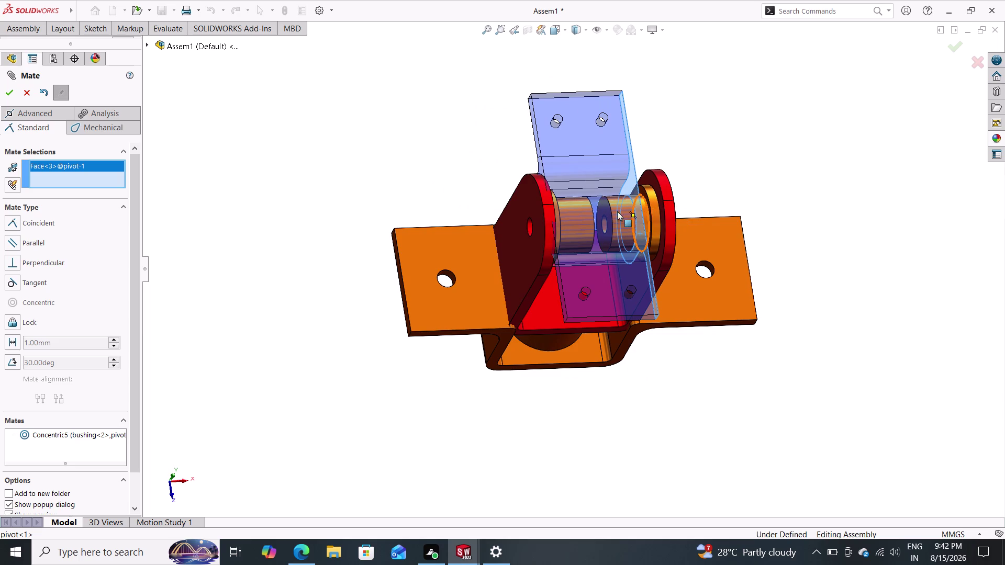
click(648, 199)
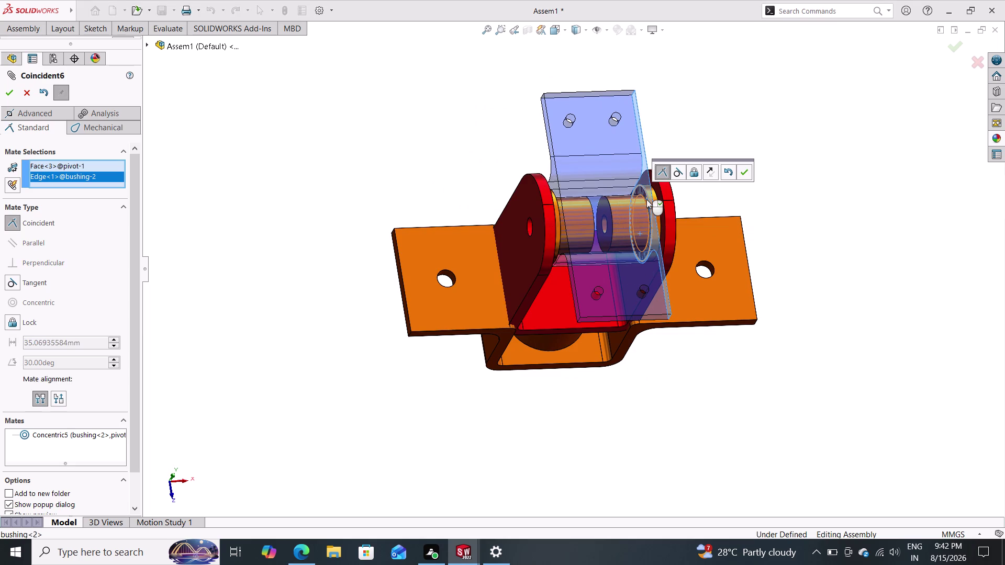
click(745, 172)
middle_drag(750, 169, 728, 123)
drag(589, 225, 586, 173)
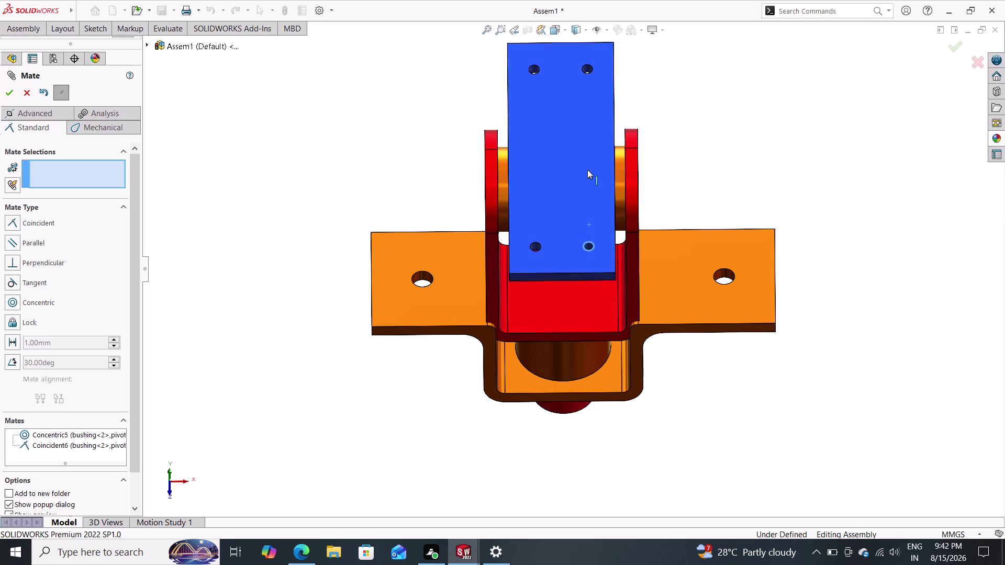
Swing the pivot block repeatedly around the bushing to test its motion.
drag(587, 173, 571, 276)
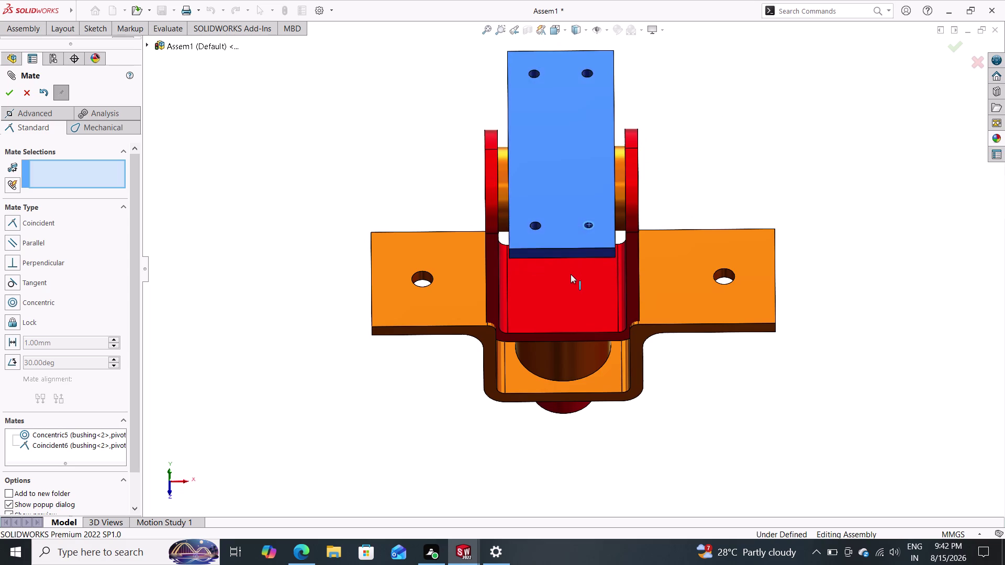
drag(570, 275, 575, 221)
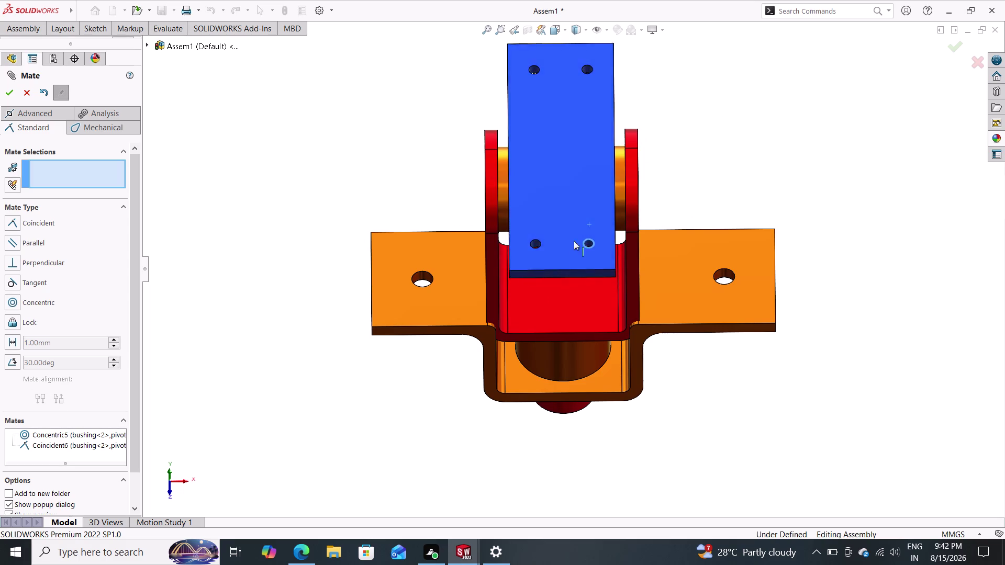
drag(575, 221, 569, 270)
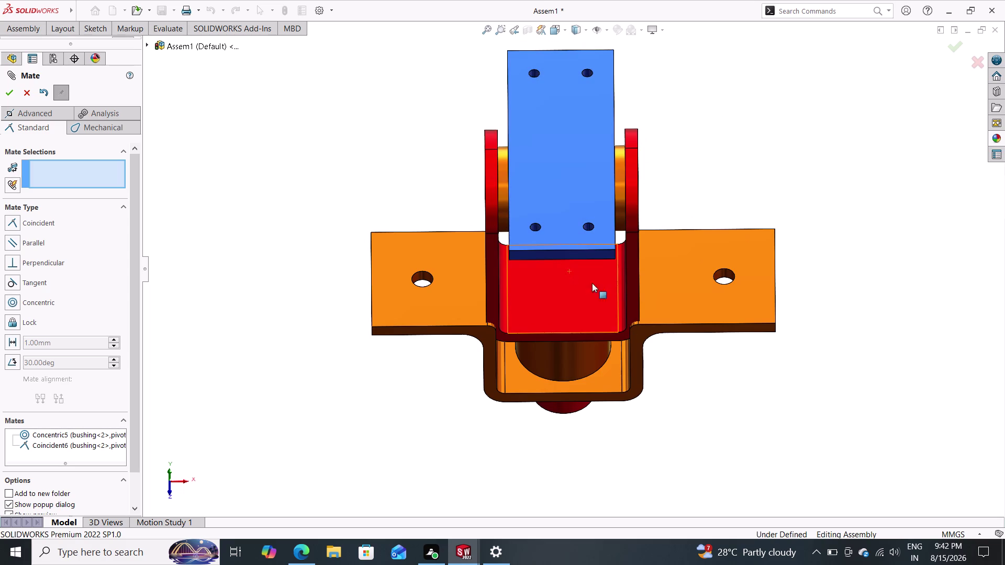
middle_drag(750, 191, 719, 164)
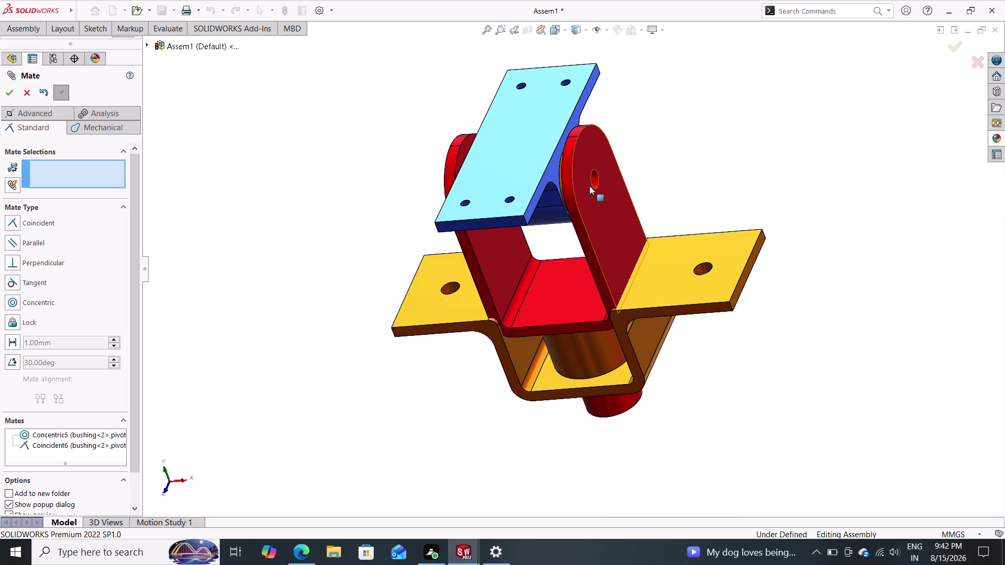
drag(514, 198, 504, 166)
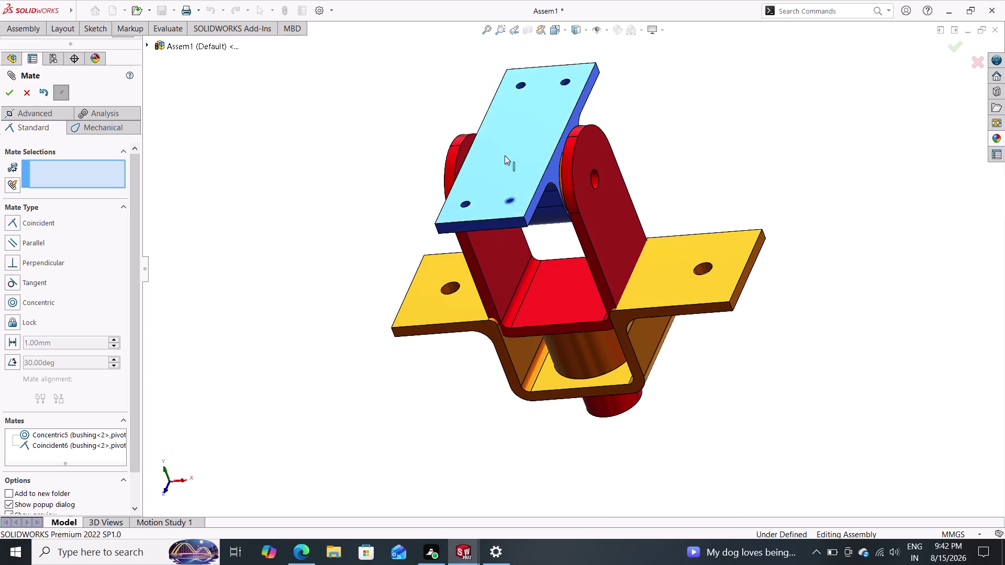
drag(505, 167, 509, 148)
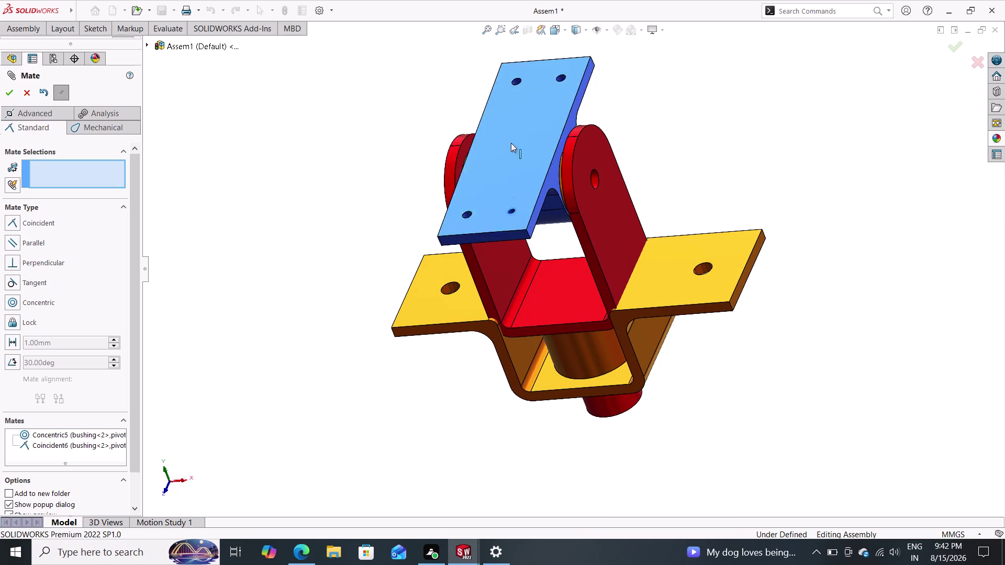
drag(510, 147, 503, 259)
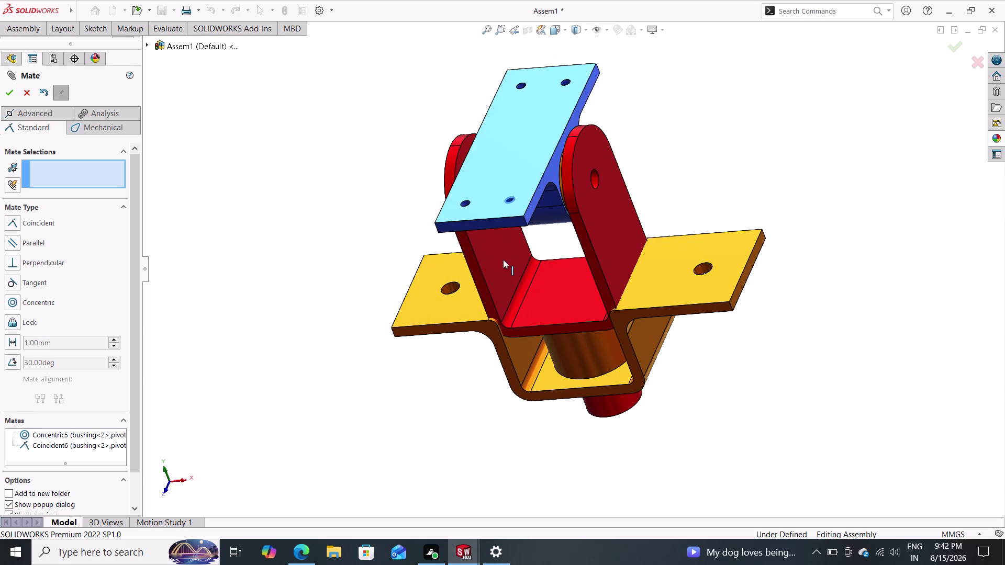
drag(503, 259, 518, 119)
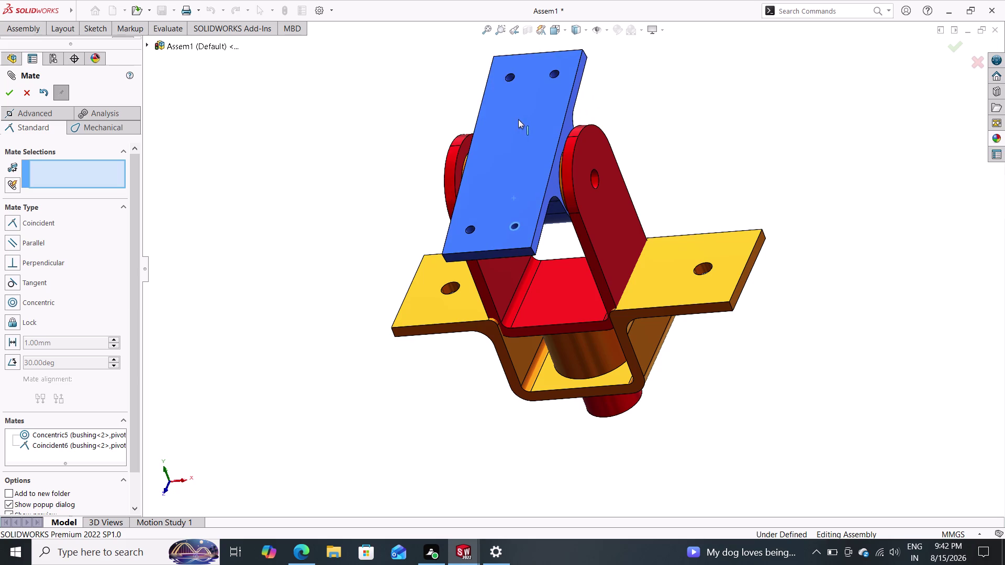
drag(518, 119, 505, 239)
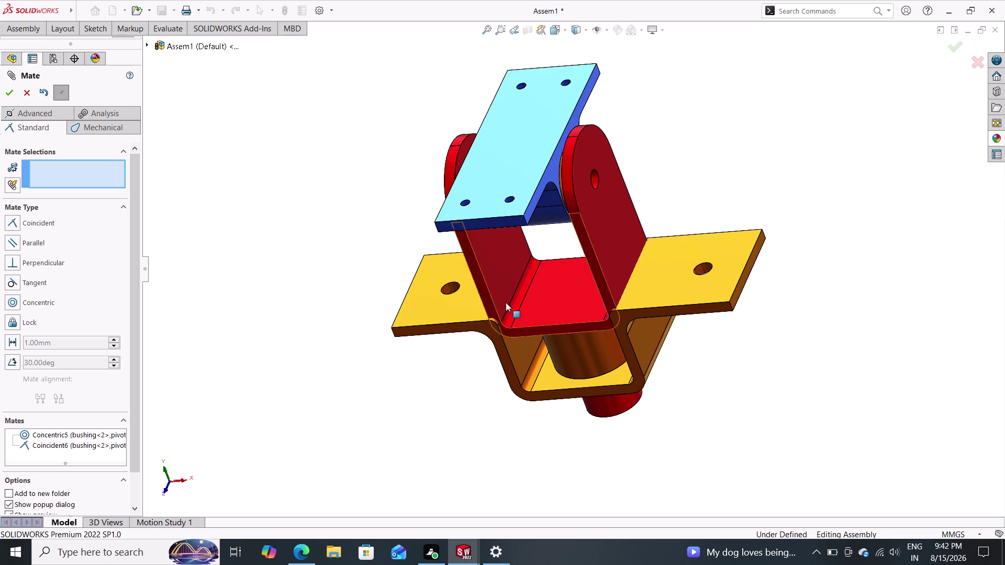
drag(502, 211, 505, 189)
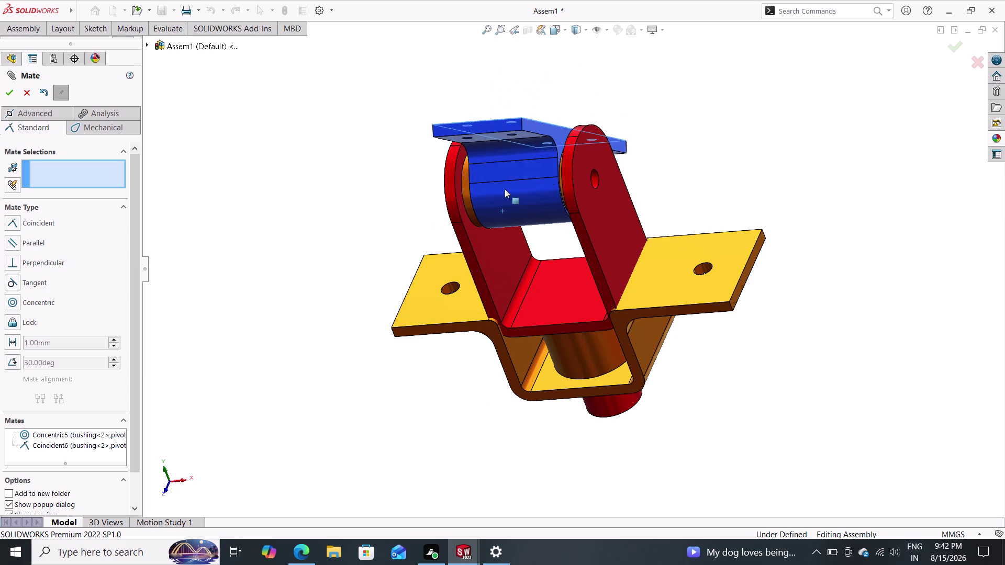
drag(505, 189, 456, 199)
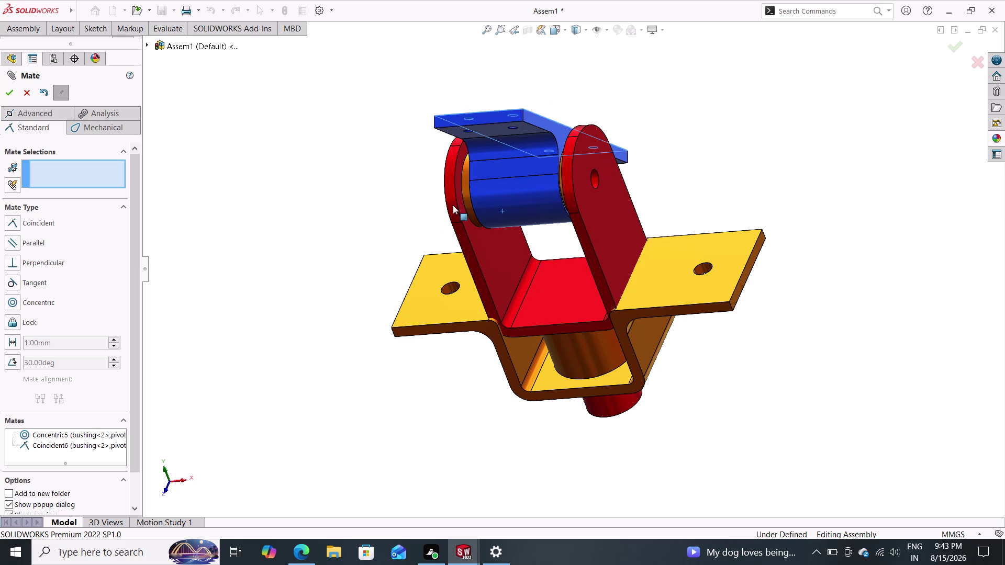
drag(456, 199, 489, 366)
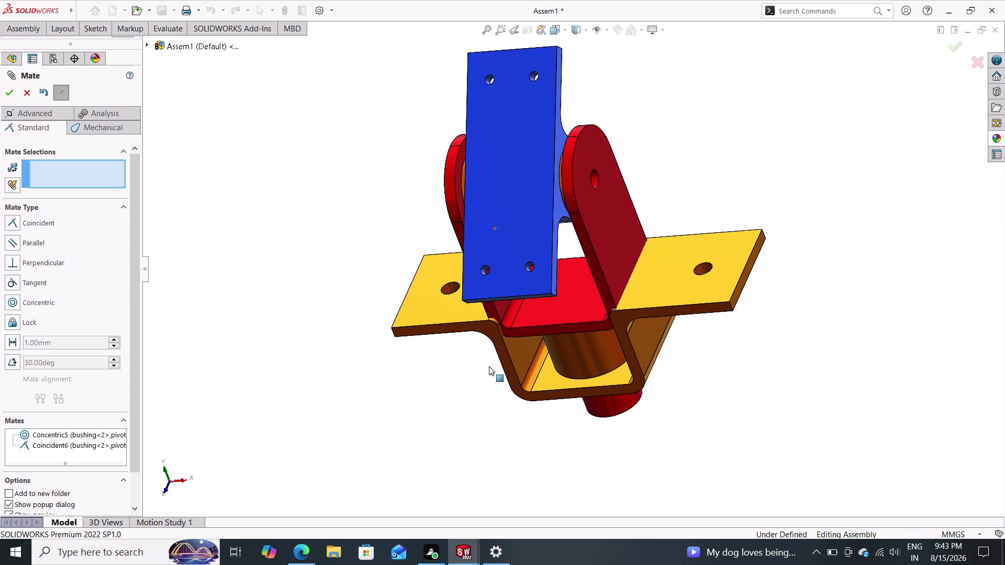
Undo the Coincident6 mate and zoom the selected Assem1 to fit the window.
key(ctrl+z)
key(z)
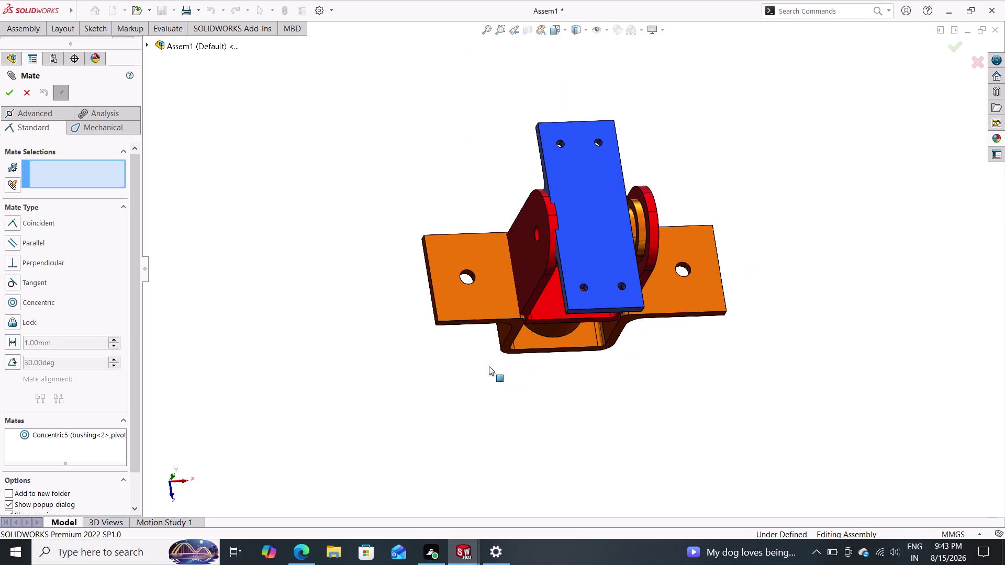
key(z)
key(ctrl+z)
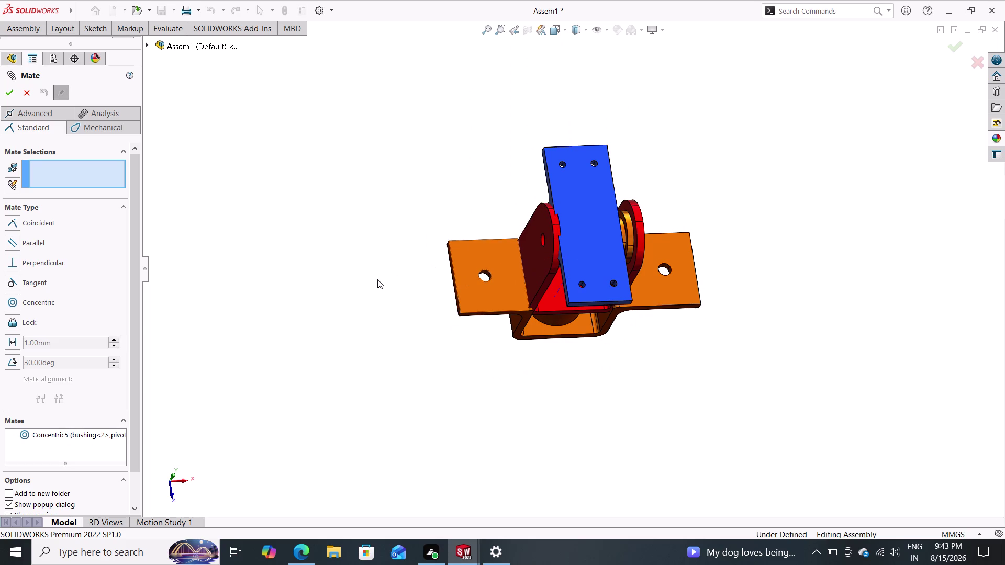
click(24, 86)
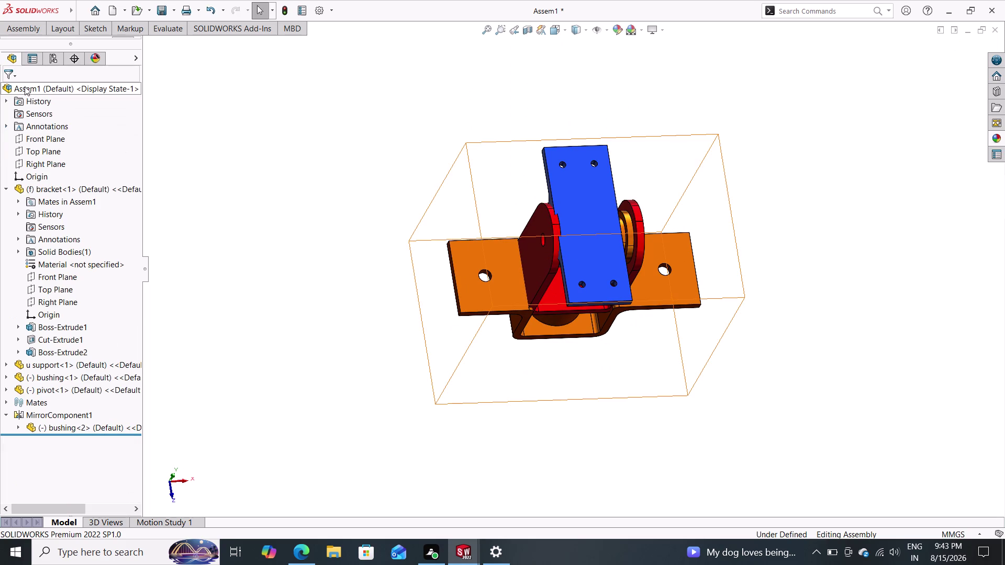
key(ctrl+z)
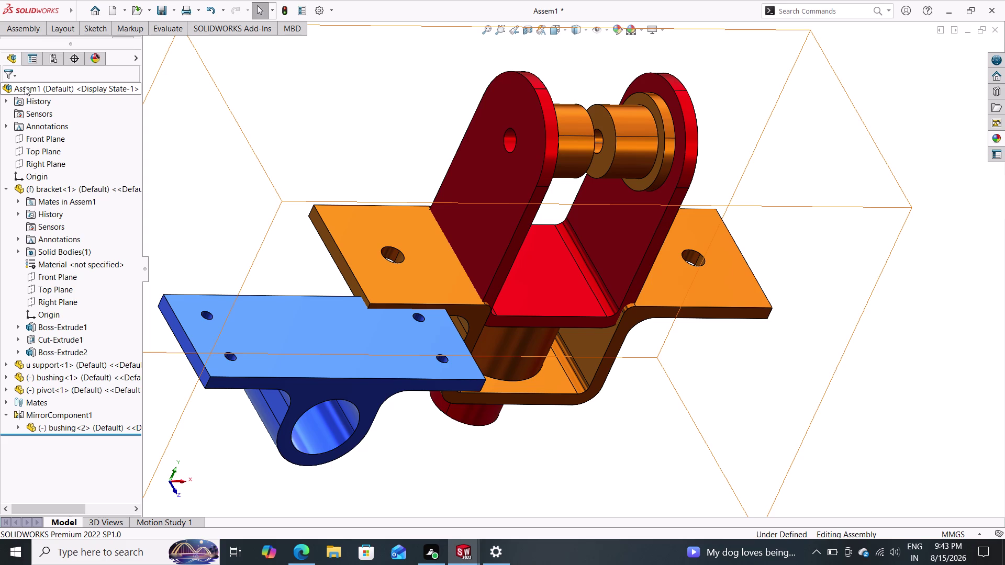
click(25, 32)
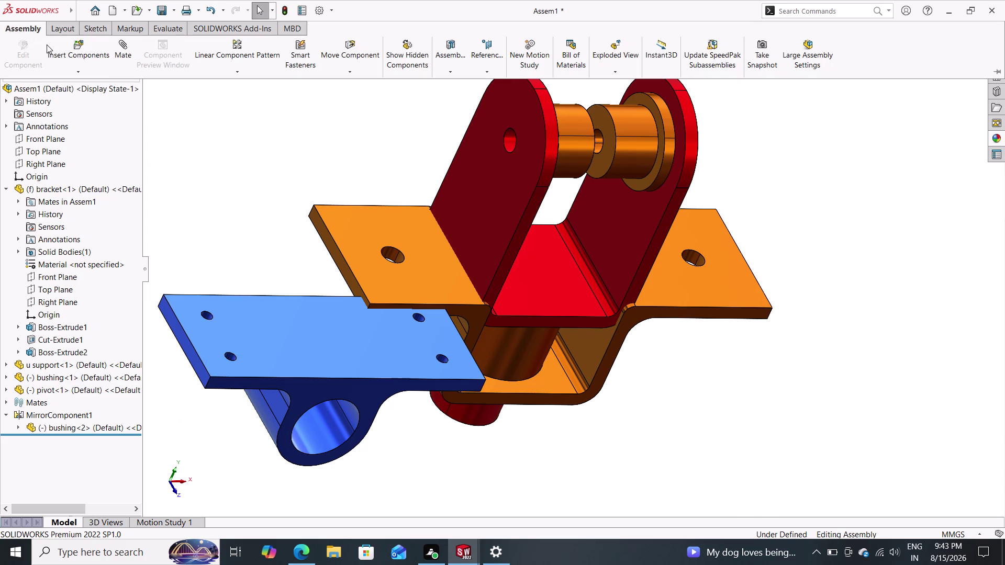
Mate the pivot block's cylindrical face concentric with the second bushing (Concentric6).
click(124, 50)
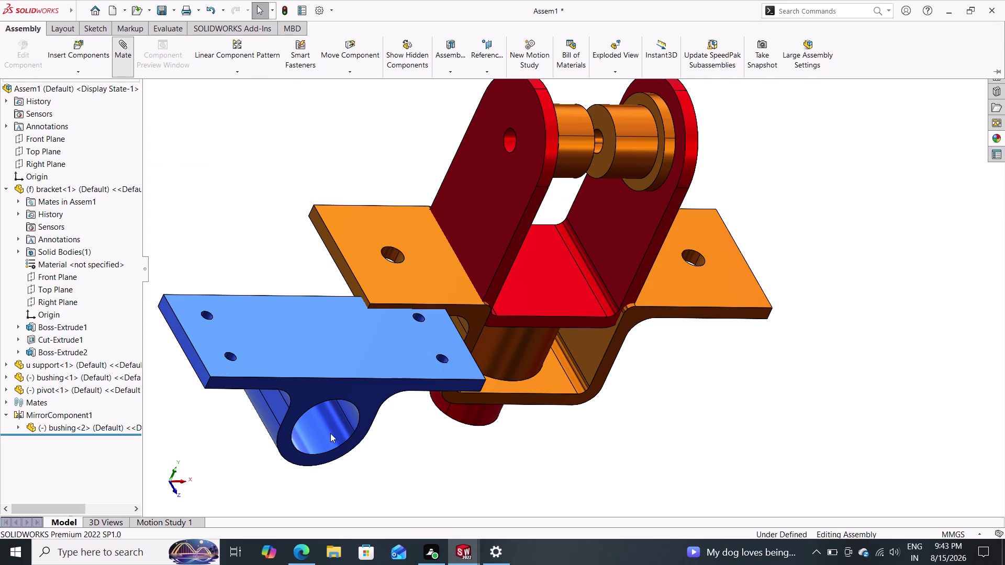
click(329, 433)
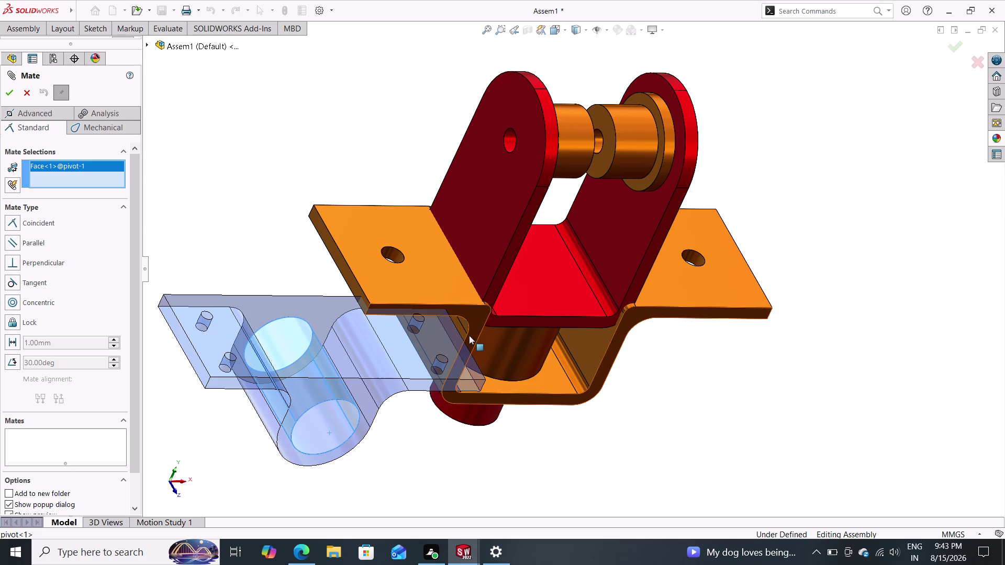
click(623, 152)
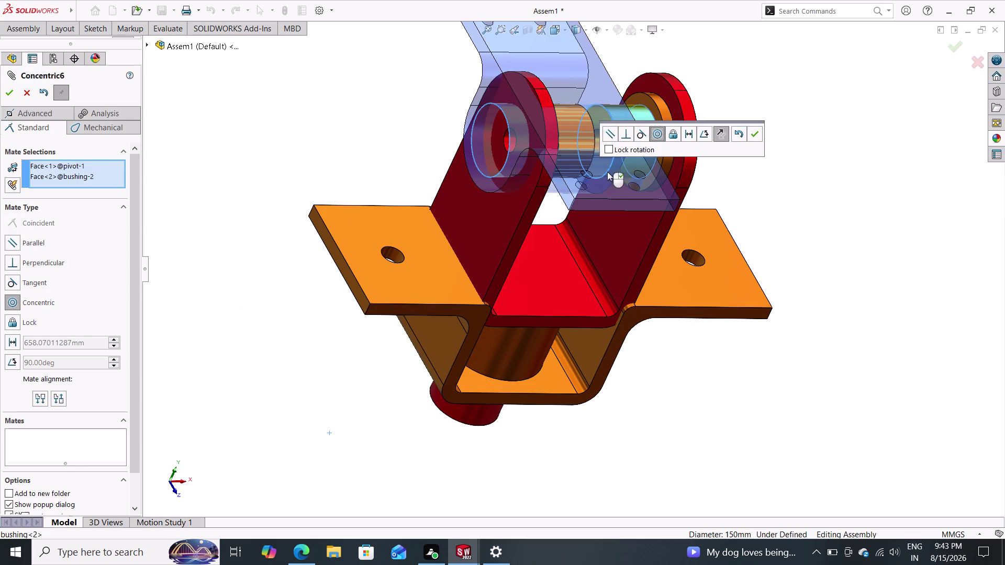
click(753, 137)
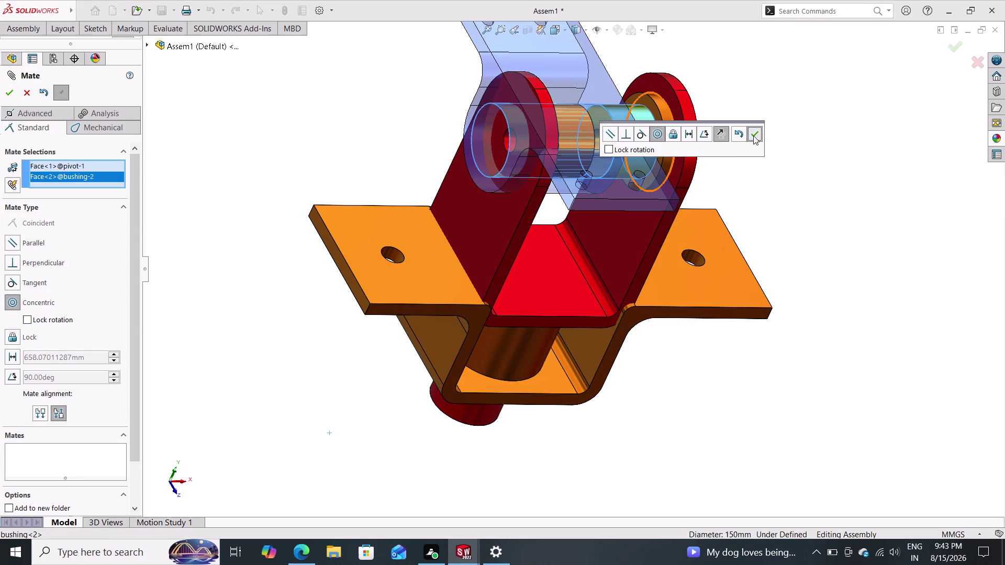
click(673, 109)
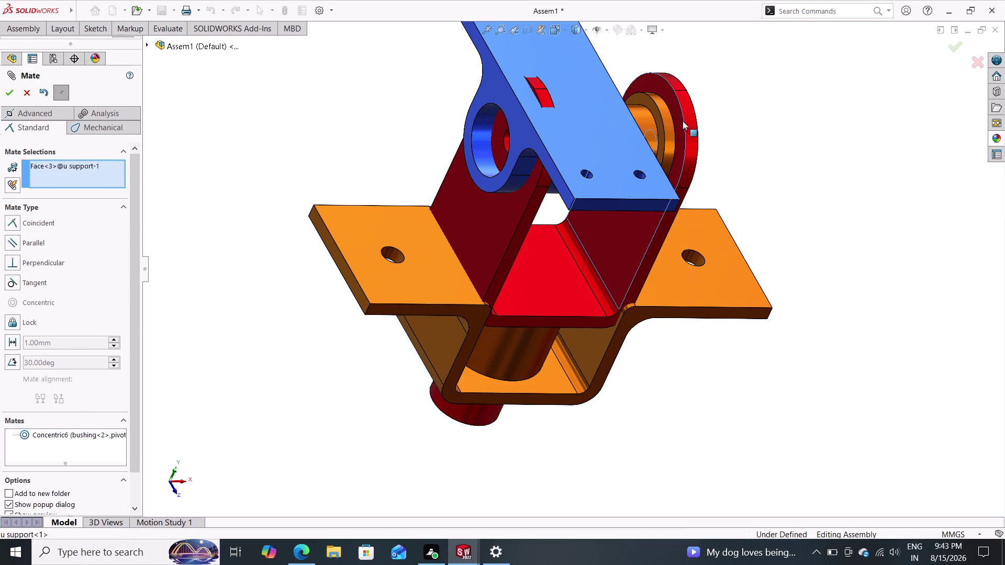
Make the pivot face flush with the U support (Coincident7) and close mating.
middle_drag(775, 143, 678, 129)
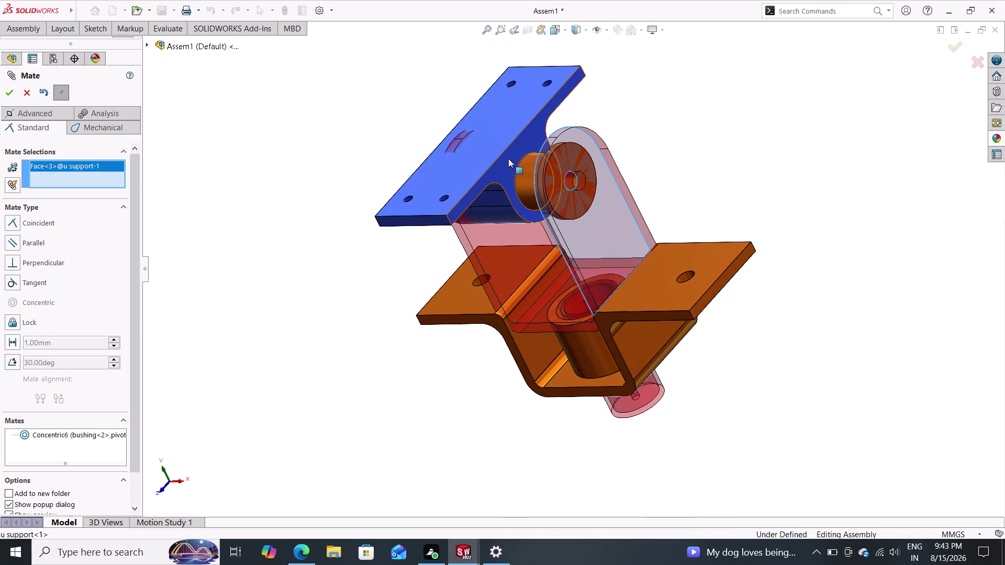
click(509, 159)
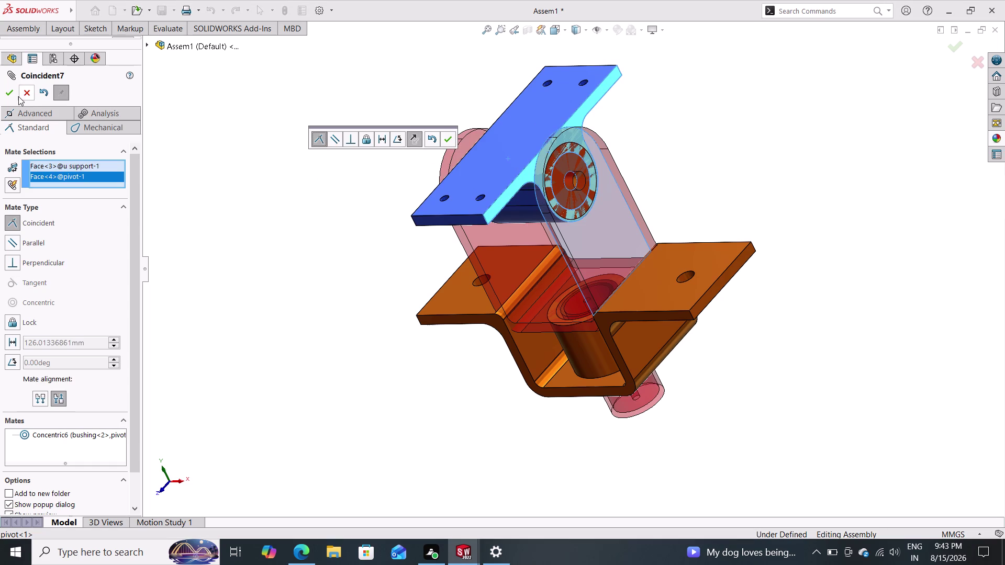
click(9, 94)
middle_drag(150, 178, 192, 186)
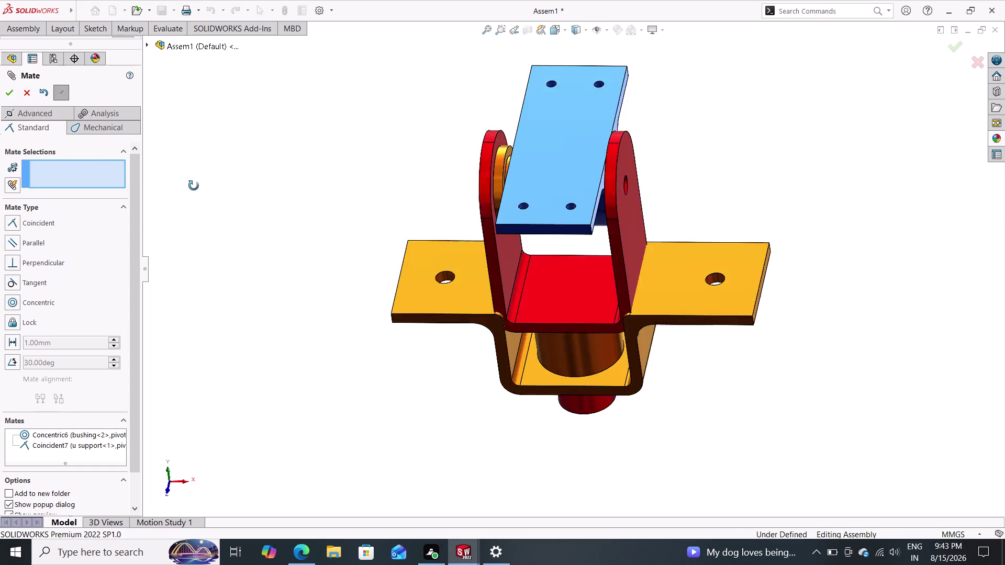
middle_drag(192, 185, 202, 180)
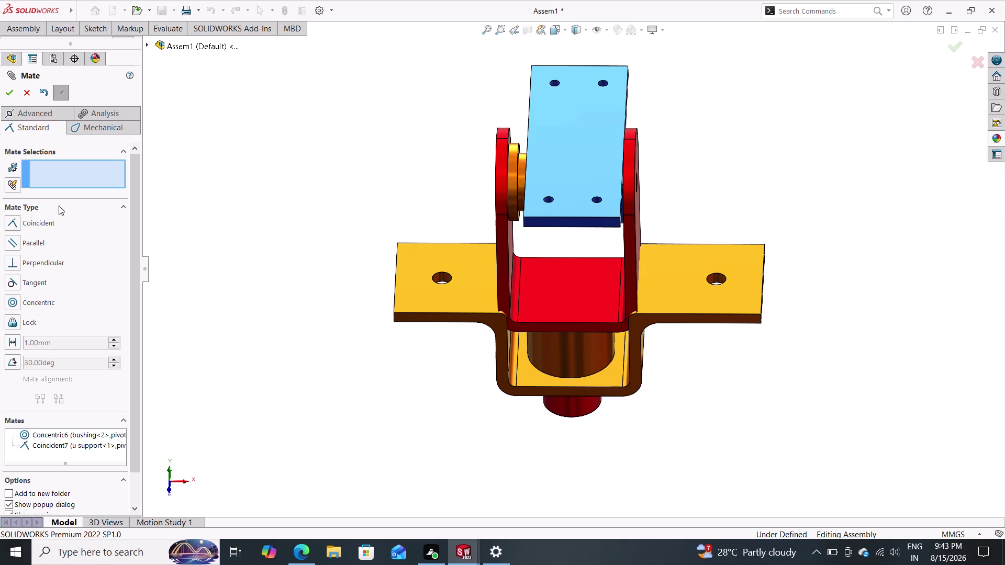
click(12, 93)
click(26, 27)
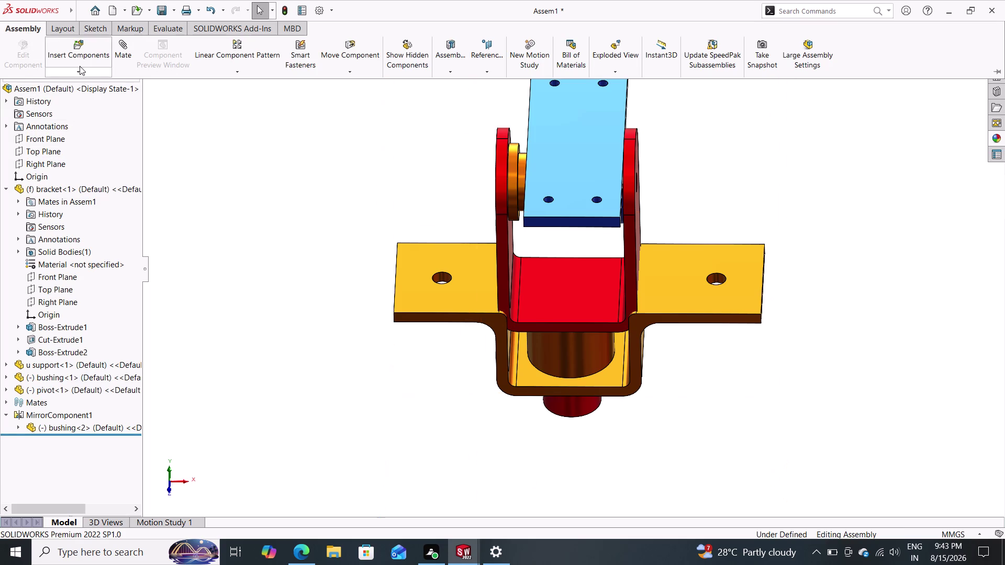
Insert the hexagonal bolt from the open documents and place it beside the bracket.
click(77, 50)
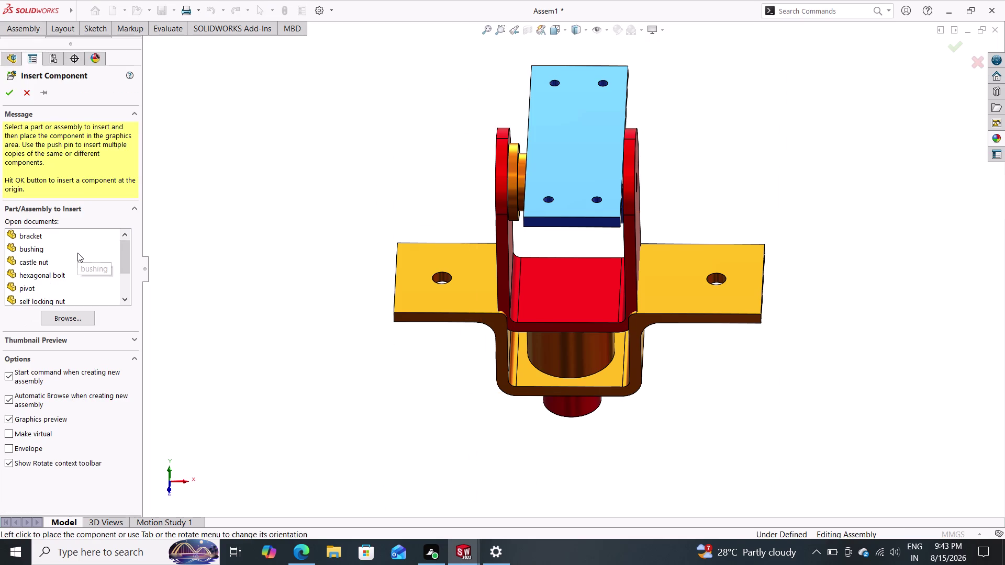
scroll(down, 3)
scroll(up, 3)
scroll(up, 3)
scroll(down, 3)
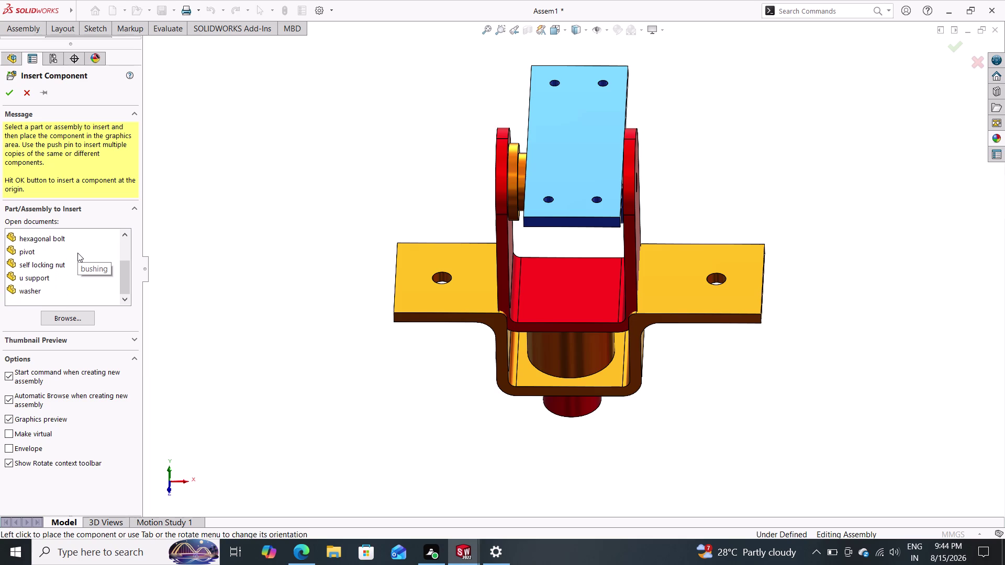
scroll(up, 3)
drag(57, 237, 163, 261)
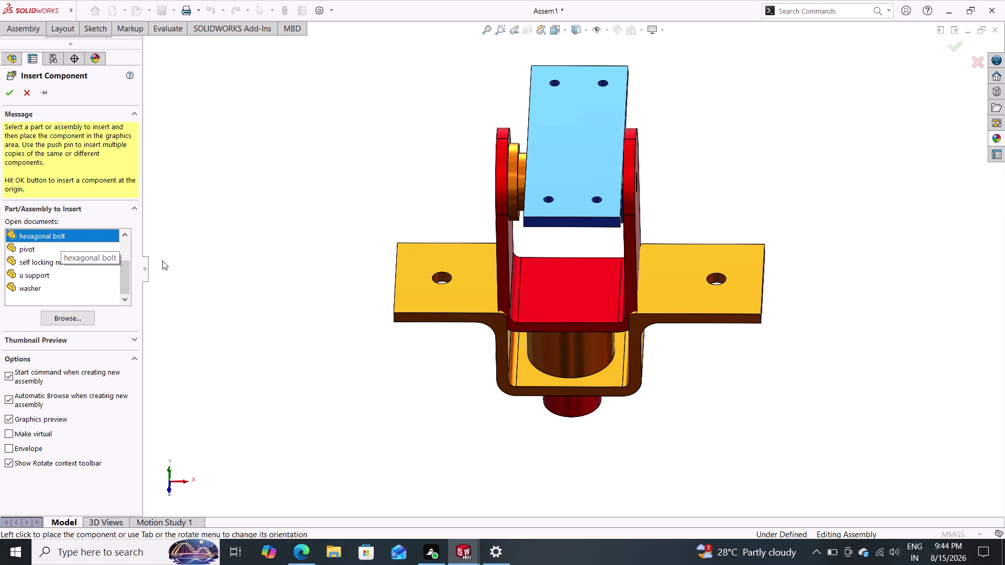
drag(162, 260, 264, 201)
click(265, 202)
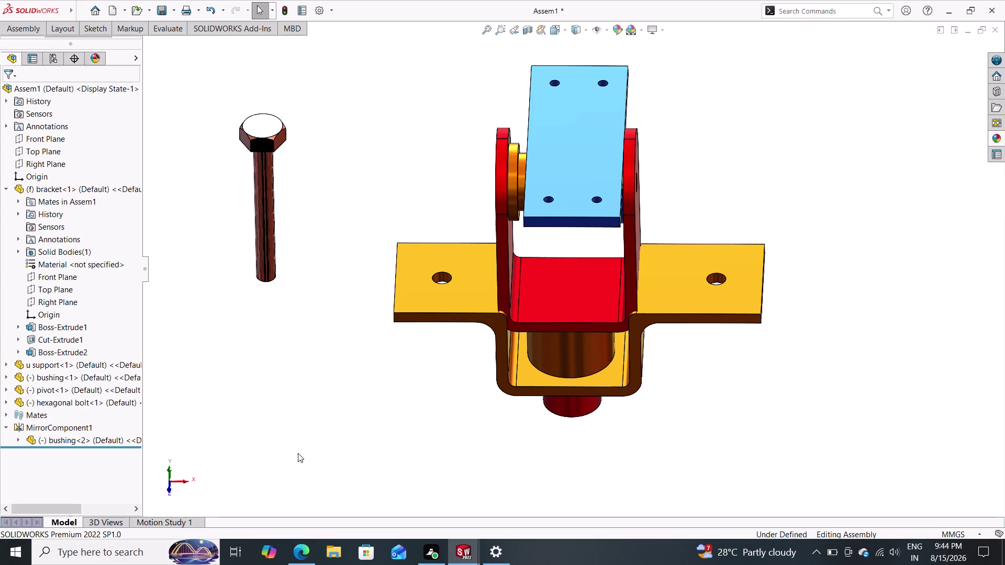
Try a concentric mate between the bolt shank and a U support hole, then undo it.
click(34, 29)
click(118, 54)
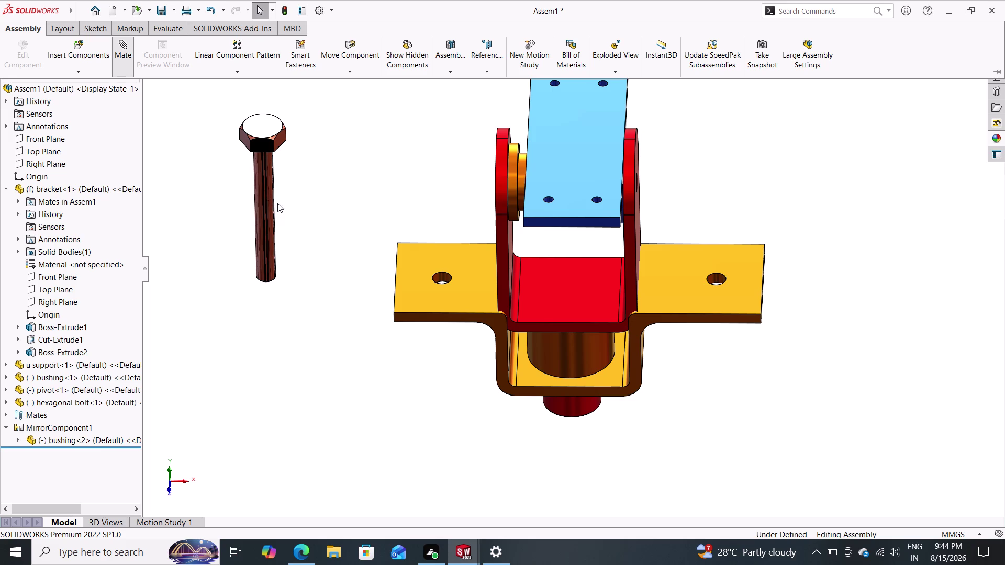
click(266, 215)
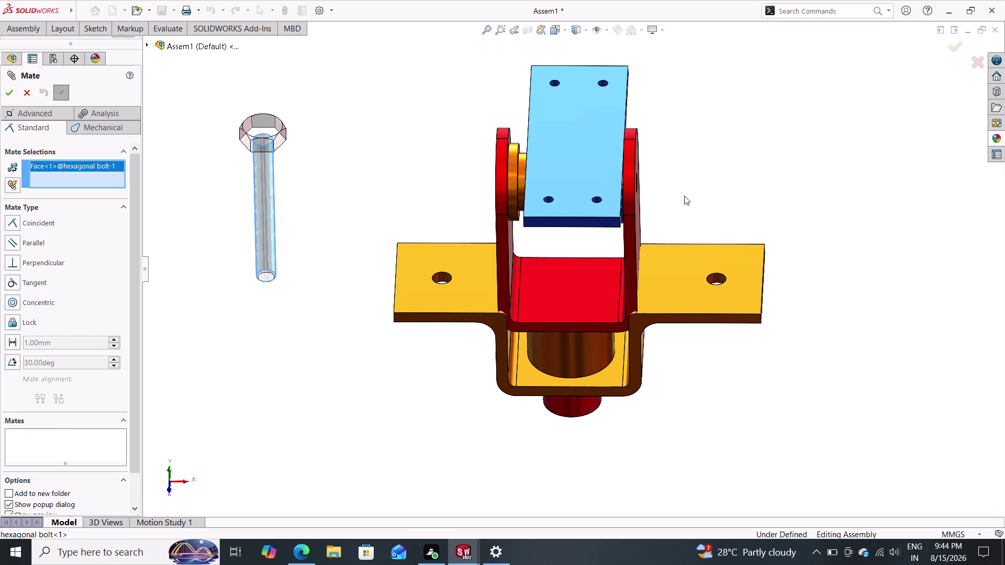
middle_drag(687, 195, 627, 202)
click(620, 187)
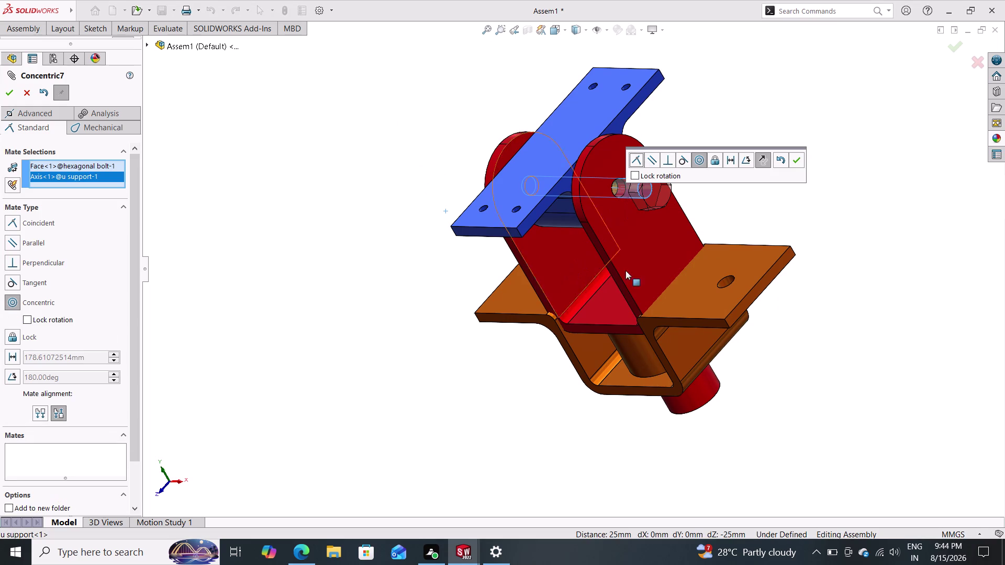
click(797, 158)
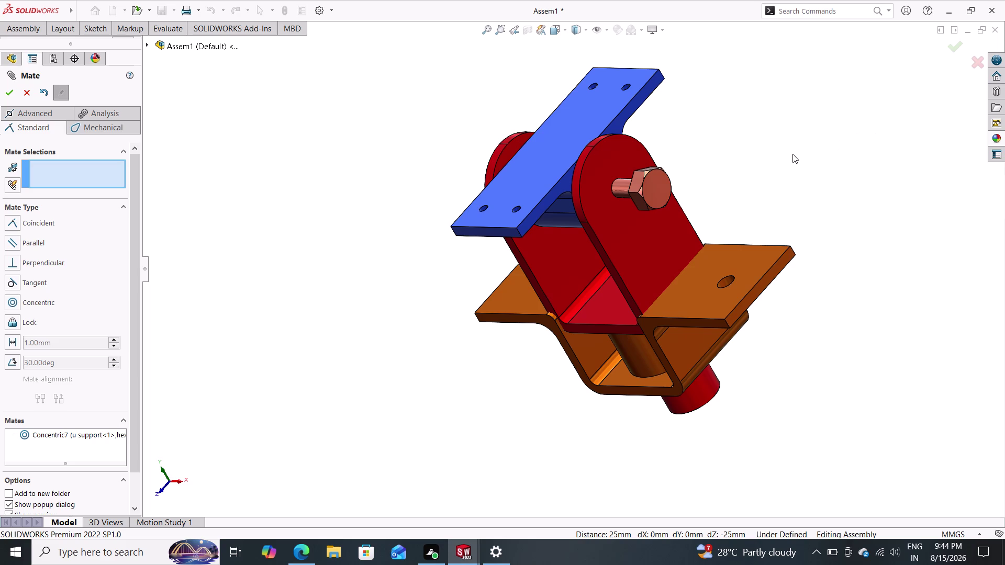
key(ctrl+z)
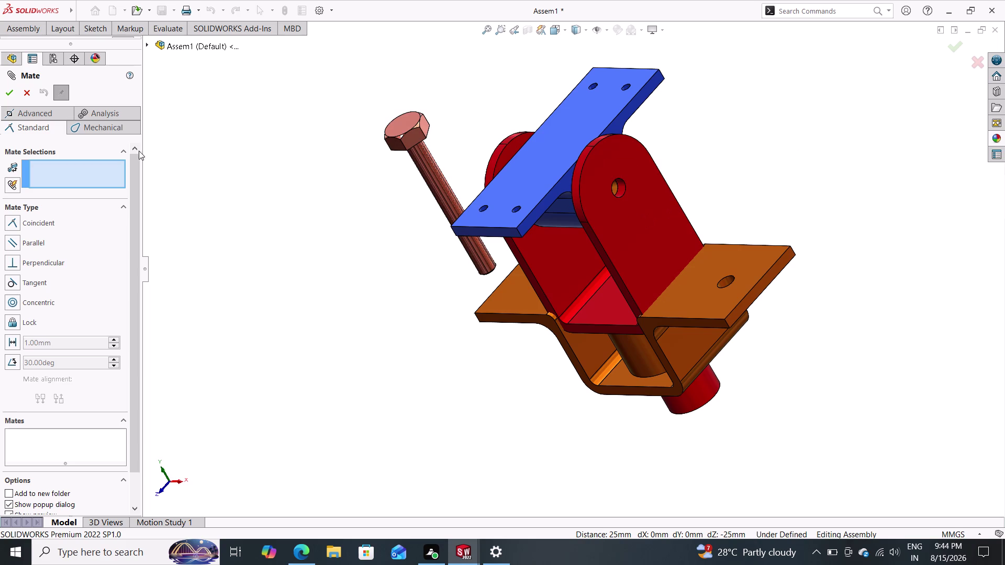
Try a coincident mate between the bolt shank and an arm-hole edge, then undo it.
click(432, 164)
middle_drag(333, 206, 390, 257)
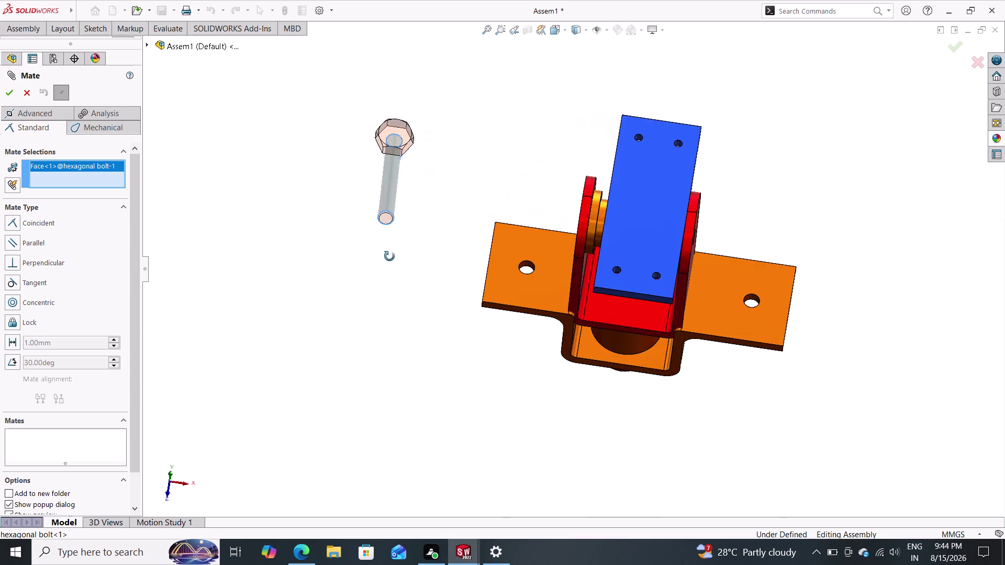
middle_drag(390, 257, 462, 253)
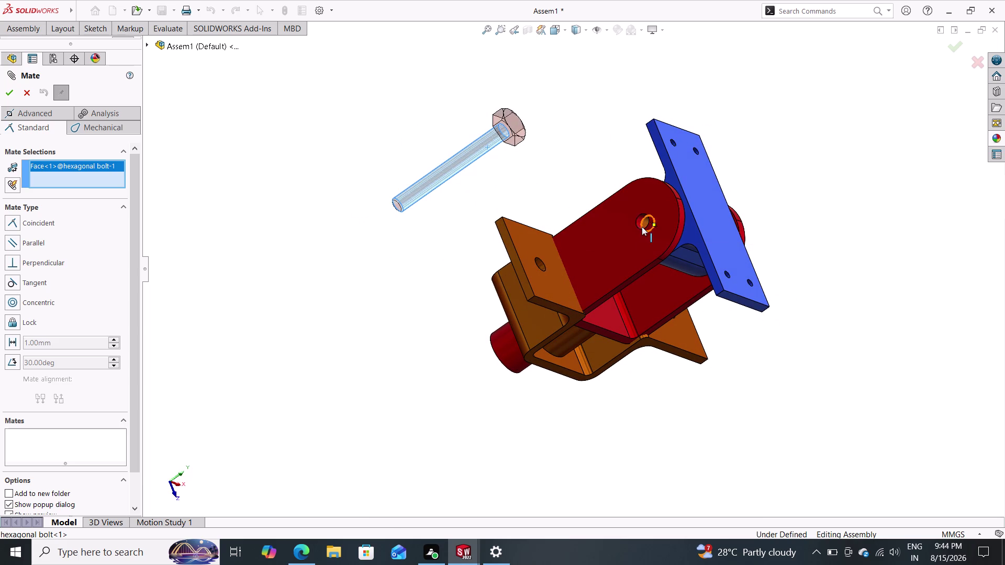
click(636, 223)
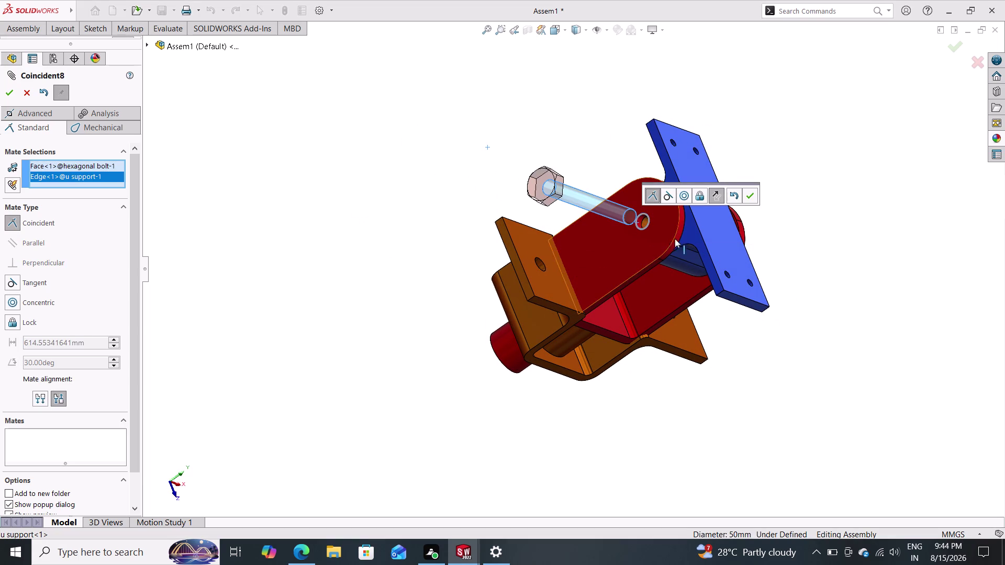
right_click(64, 175)
click(97, 182)
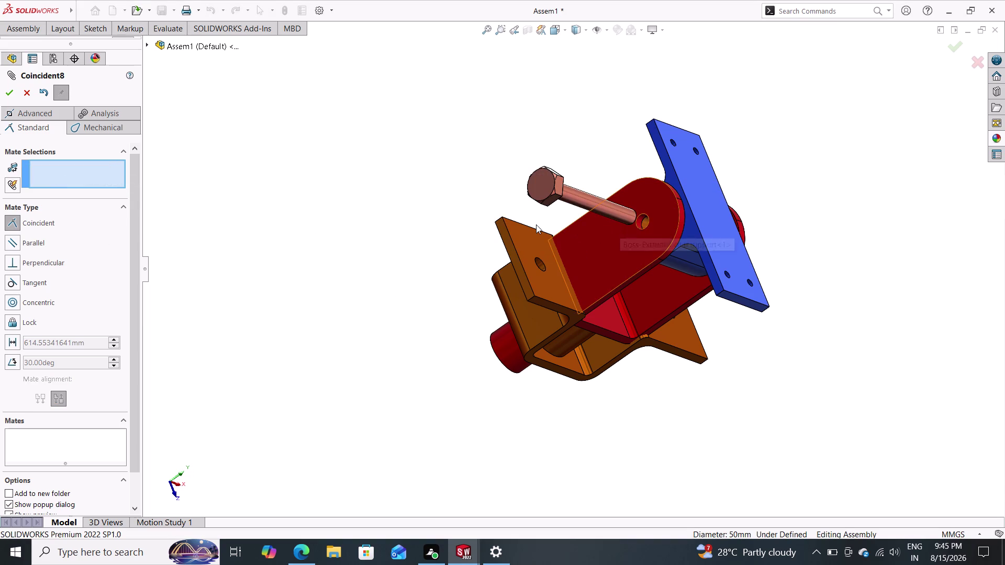
key(ctrl+z)
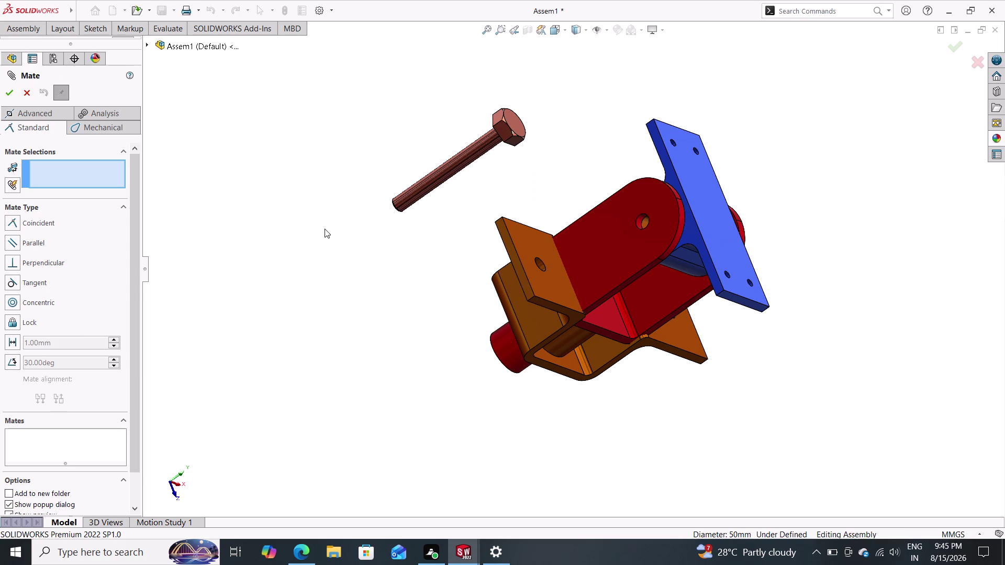
Mate the bolt shank concentric with the bushing bore inside the arm.
click(433, 176)
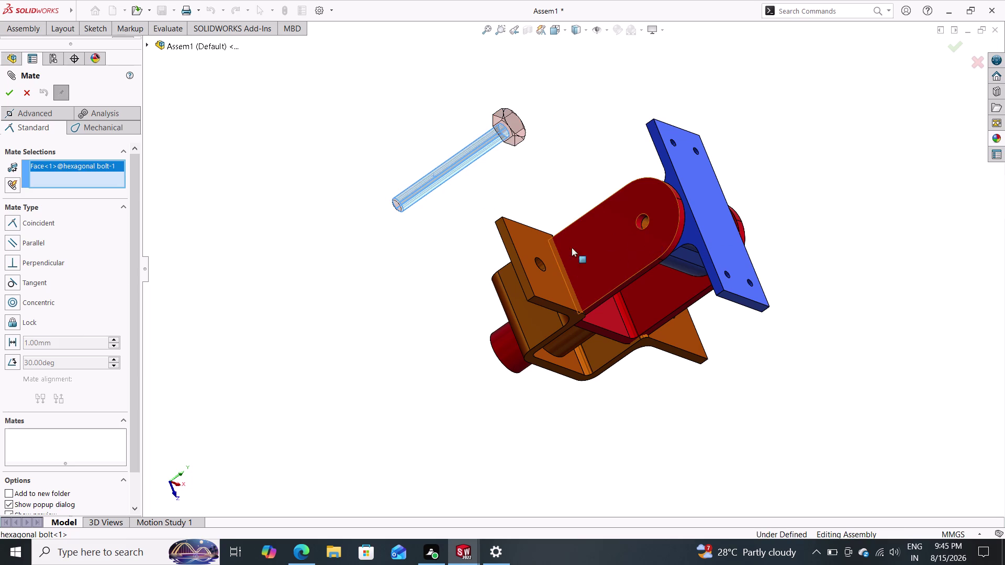
middle_click(555, 225)
middle_drag(555, 224, 594, 285)
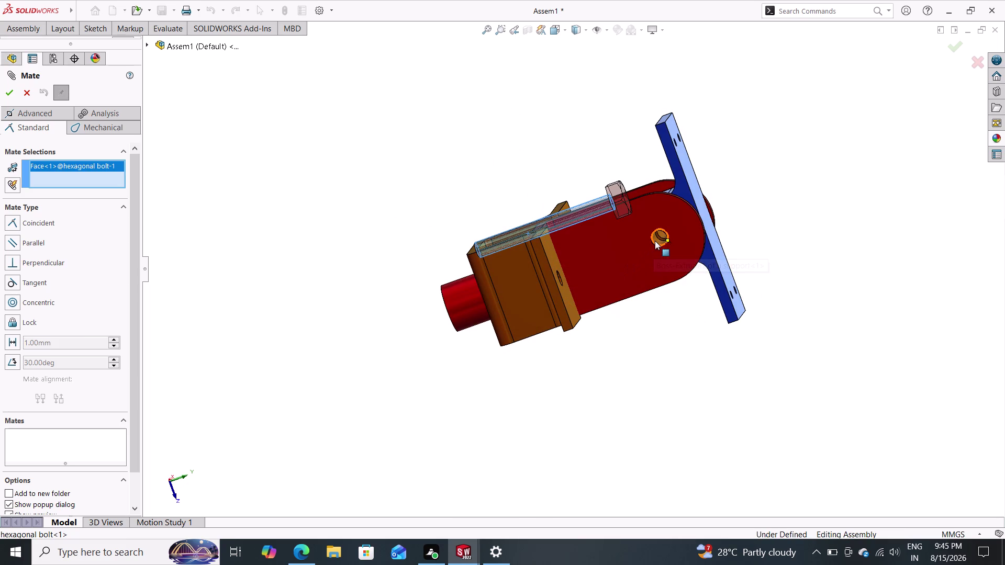
middle_click(647, 285)
middle_drag(646, 280, 641, 267)
scroll(down, 3)
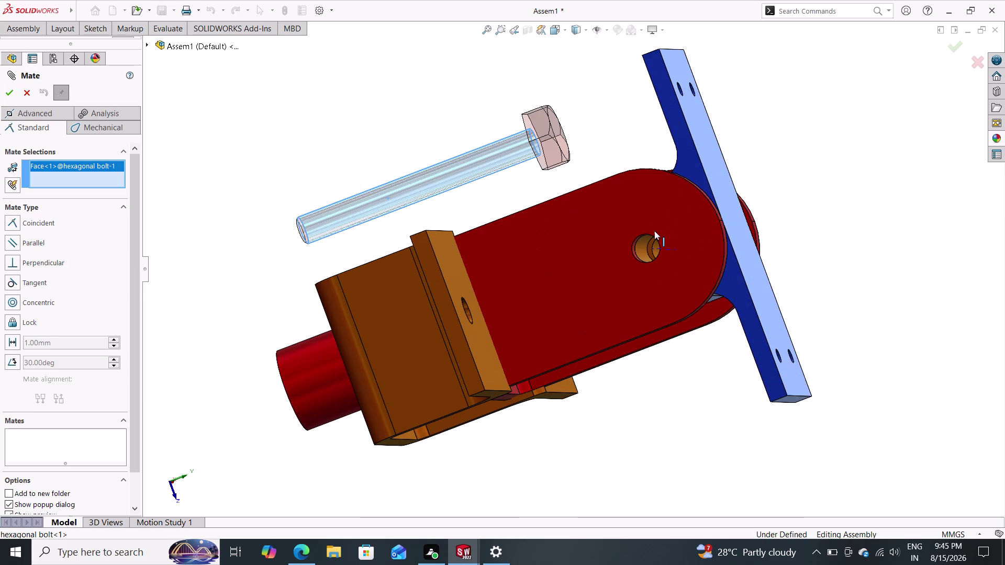
scroll(down, 3)
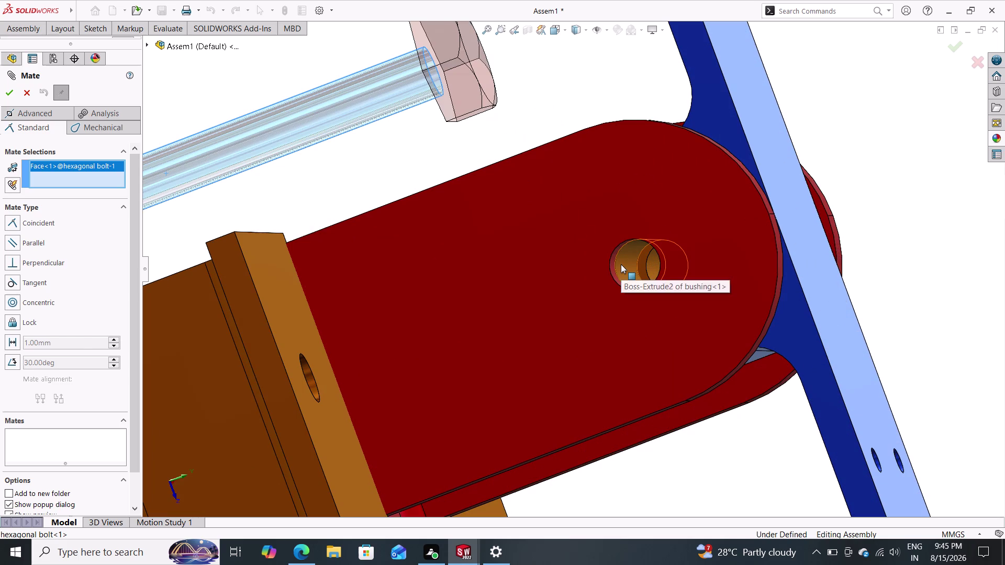
click(621, 264)
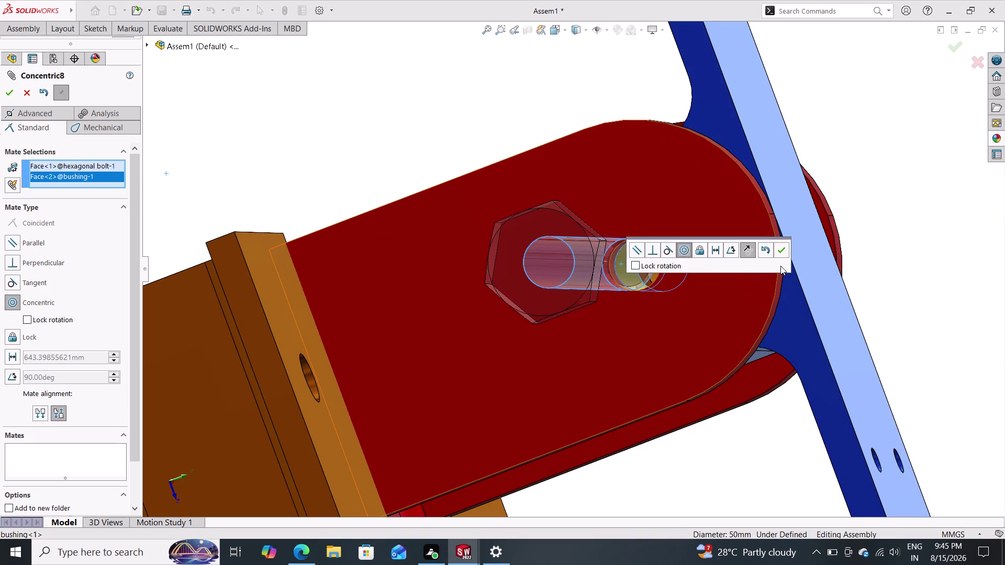
click(781, 251)
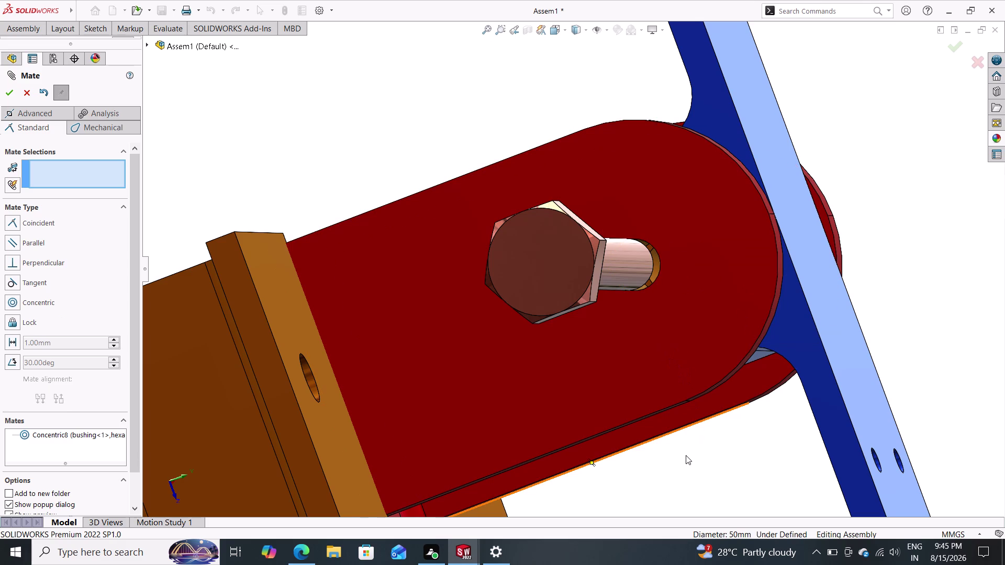
Seat the bolt head's face coincident against the U support arm's outer face.
middle_drag(686, 456, 616, 403)
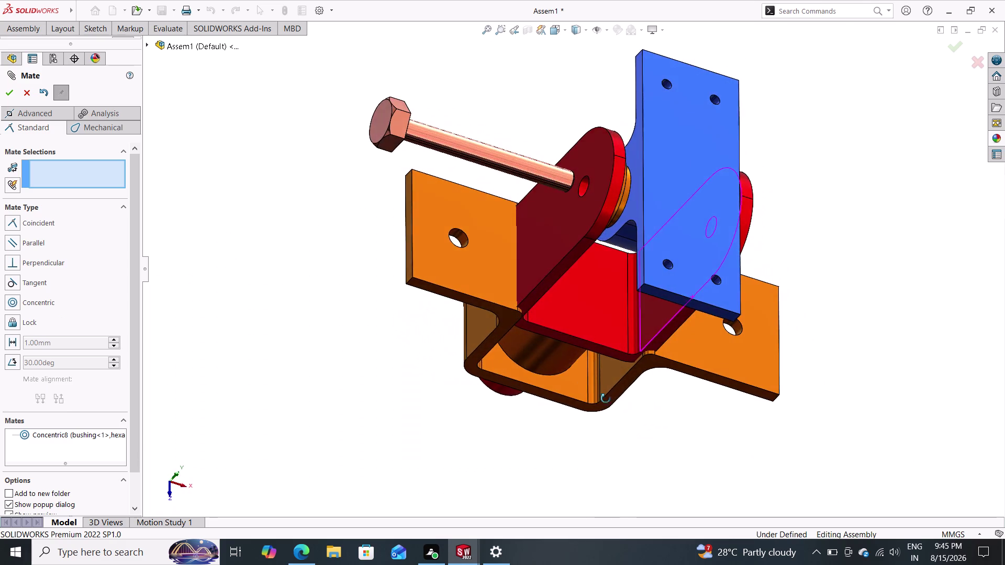
middle_drag(615, 403, 574, 378)
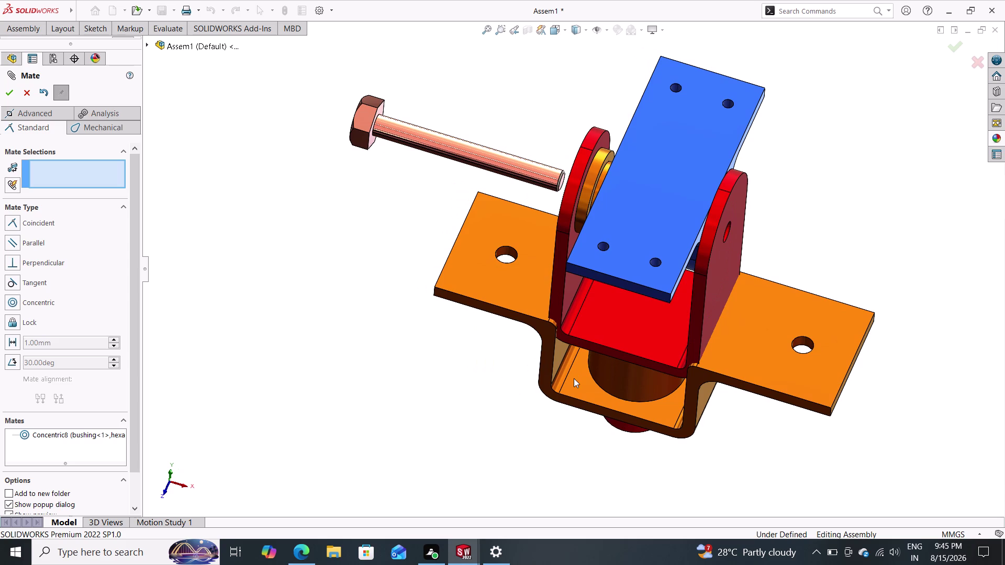
middle_drag(390, 190, 347, 143)
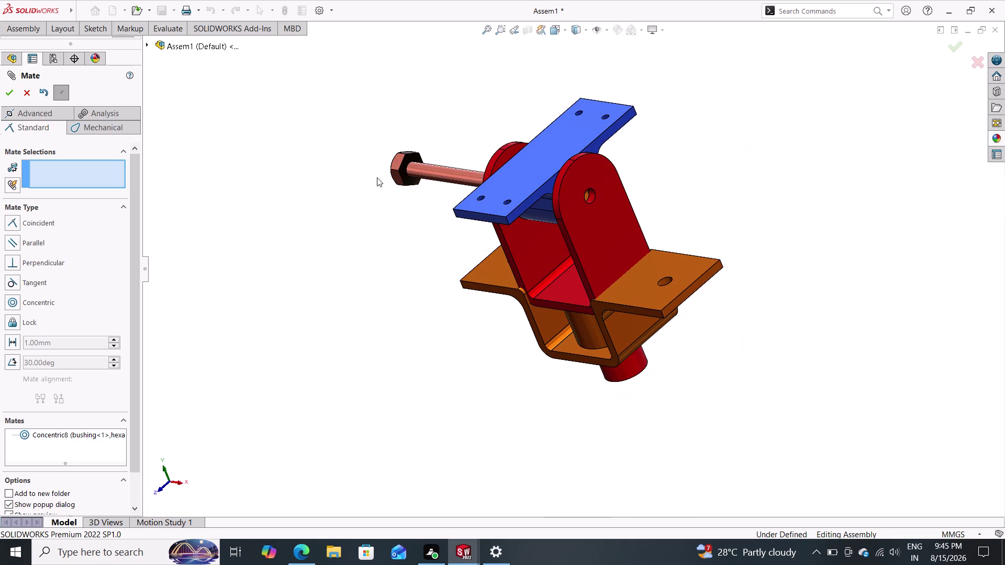
click(404, 174)
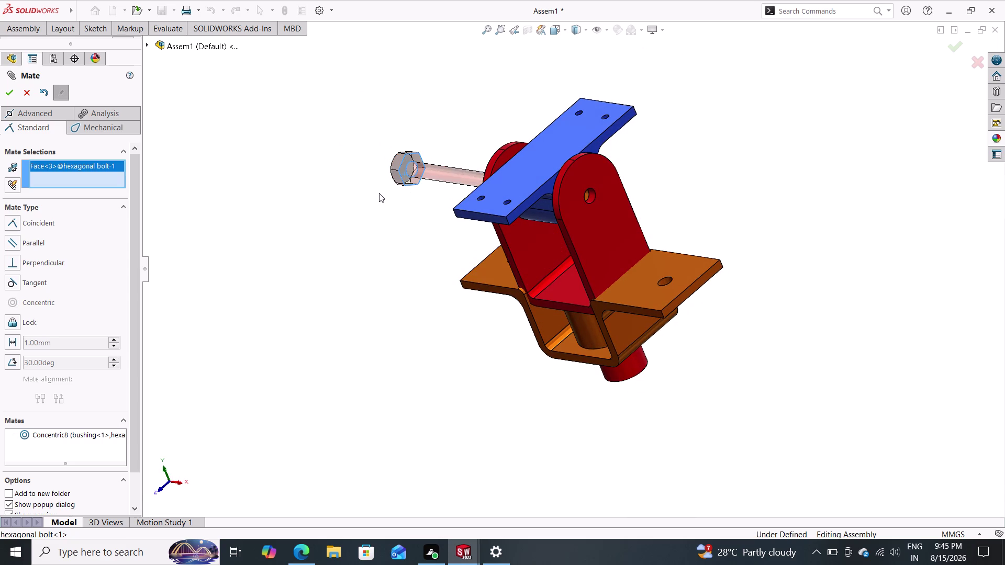
middle_drag(380, 194, 506, 341)
click(607, 273)
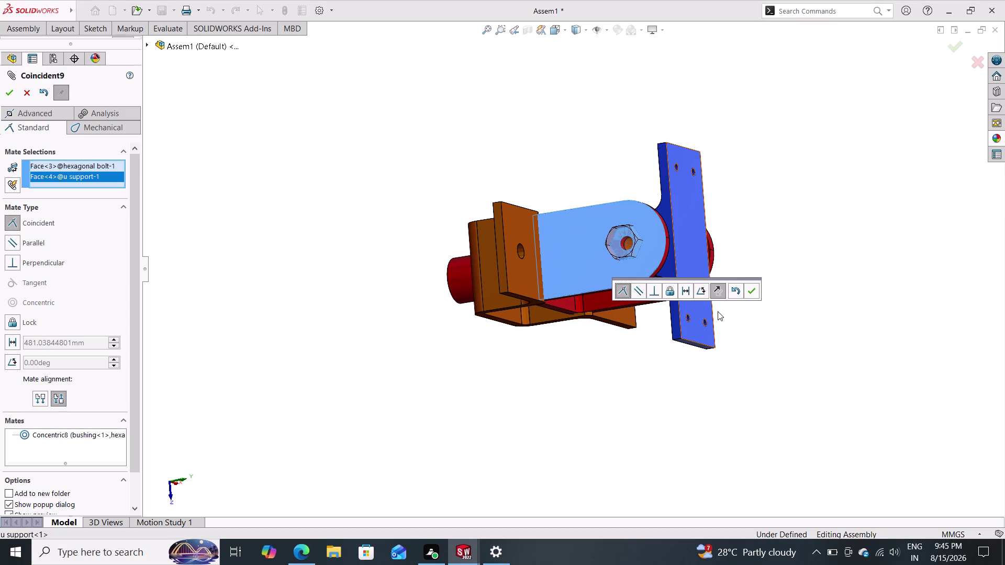
click(753, 289)
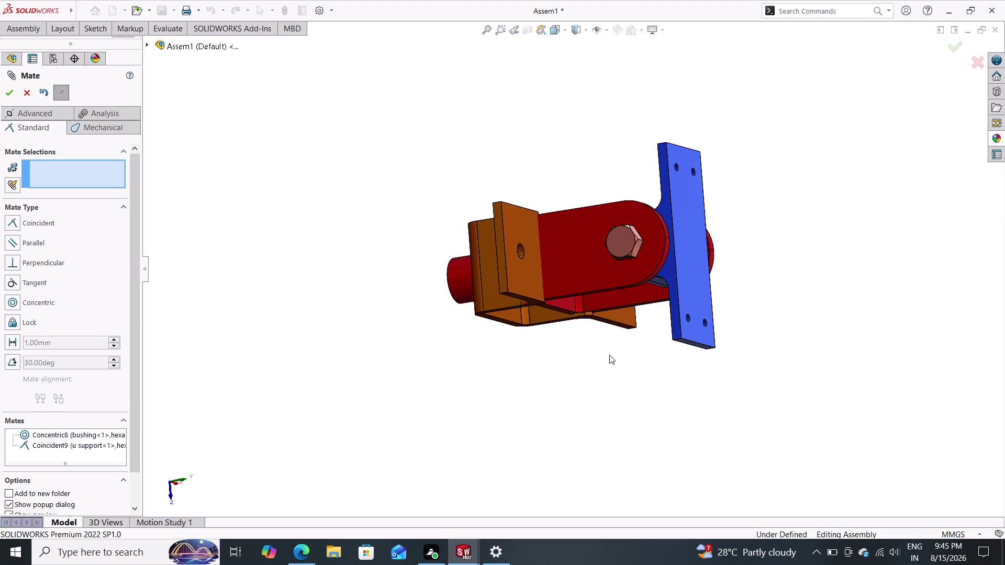
Add Parallel2 between the bracket's flat face and a bolt-head hex flat, then close mating.
middle_drag(609, 355, 542, 244)
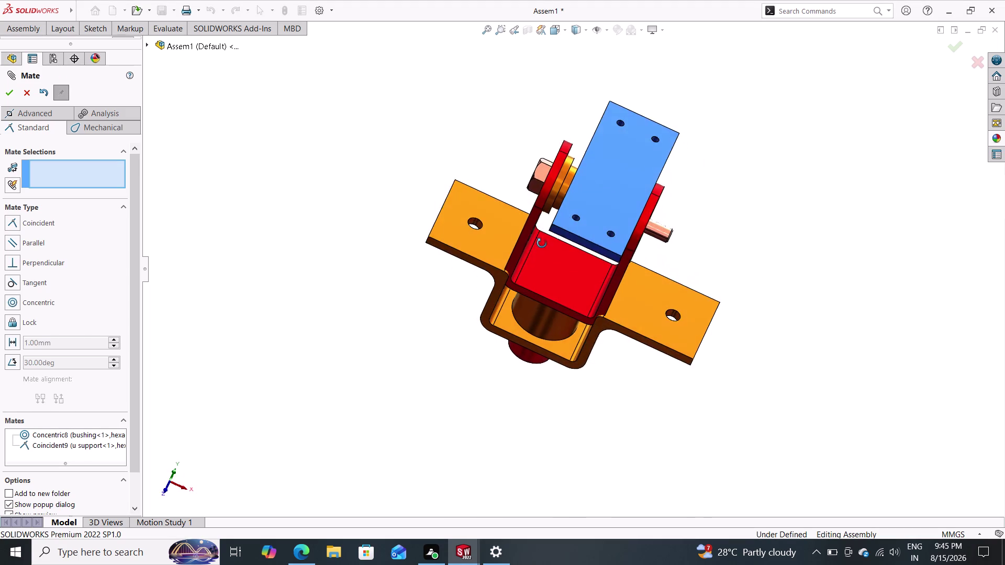
middle_drag(542, 244, 540, 228)
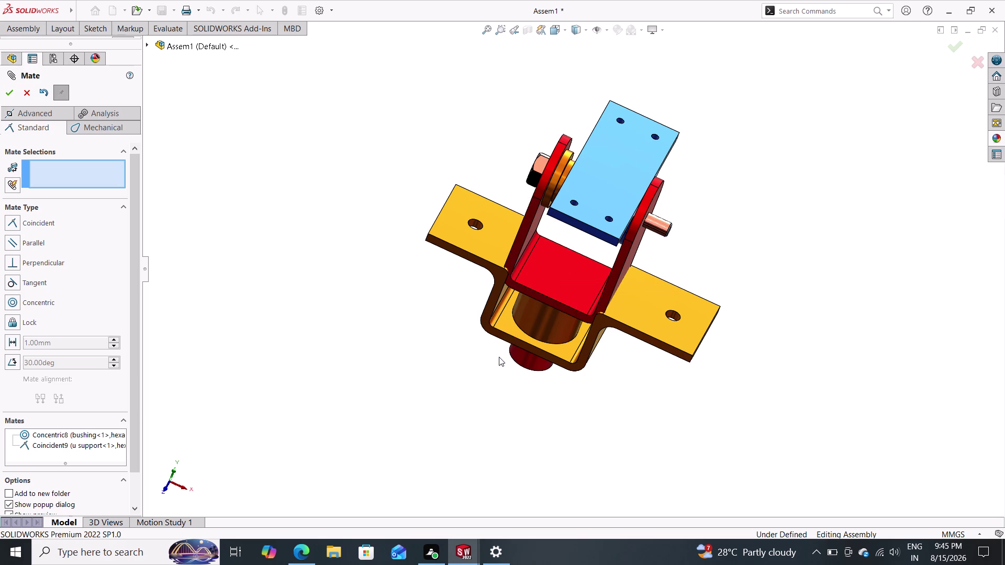
middle_drag(502, 356, 496, 397)
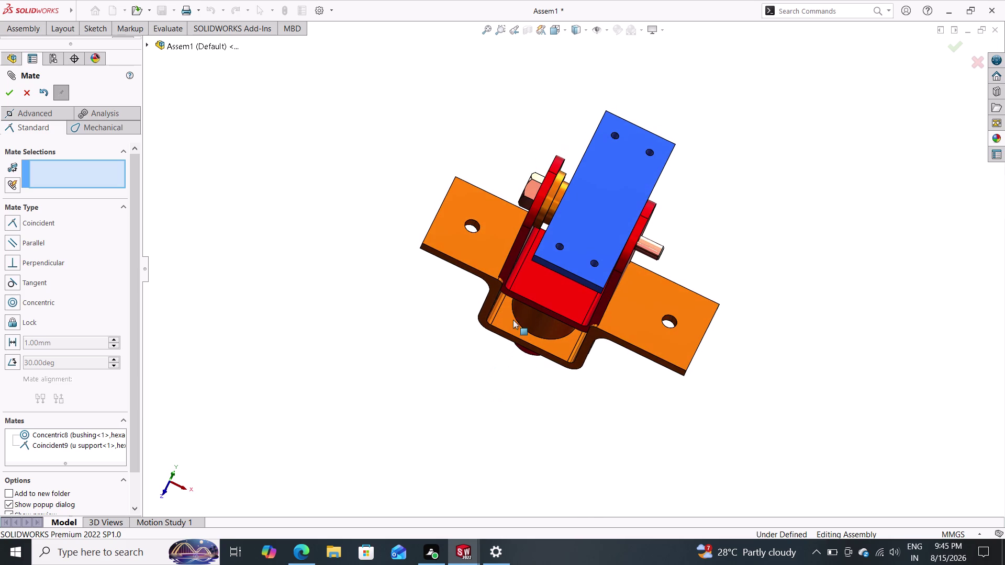
click(495, 236)
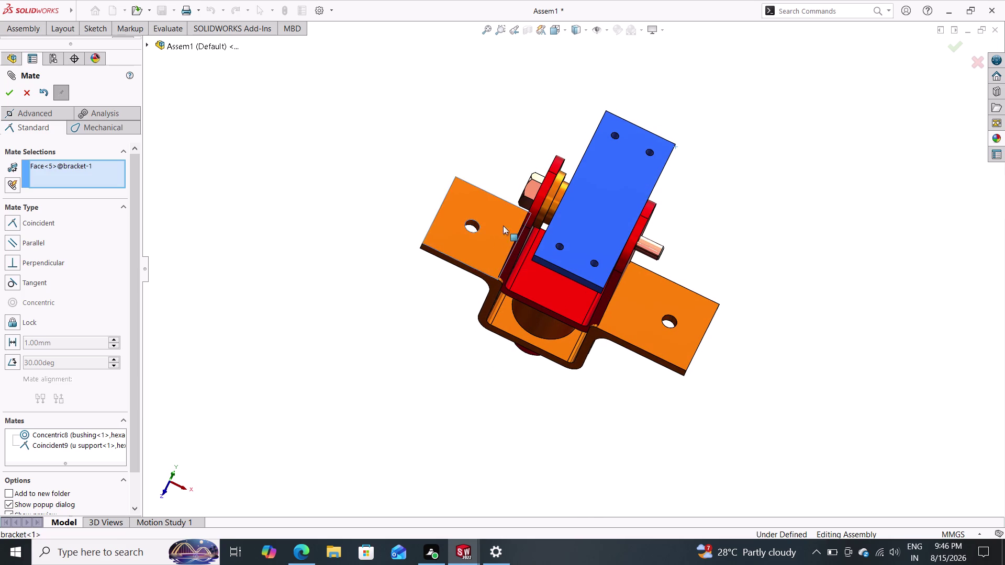
middle_drag(507, 169, 486, 247)
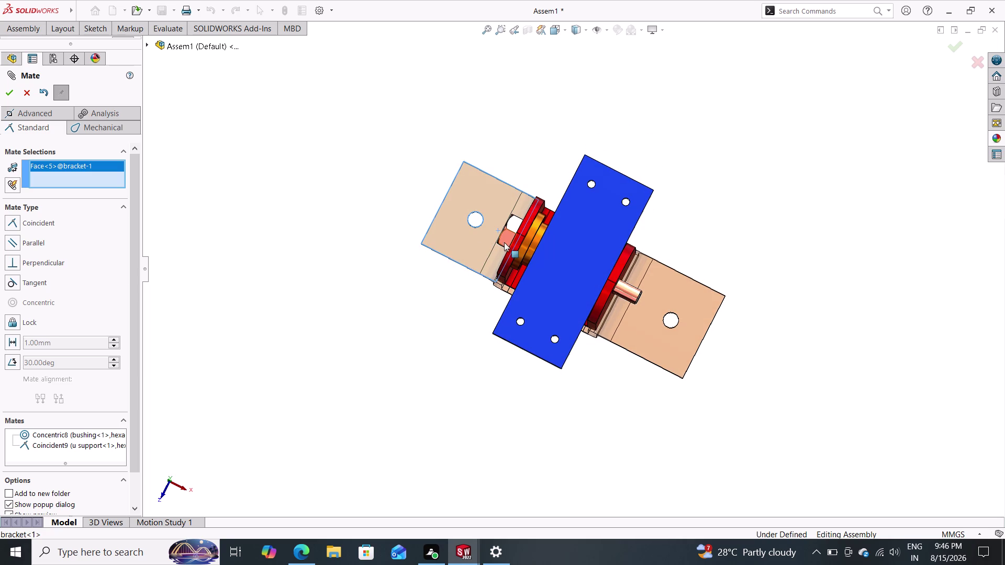
click(506, 239)
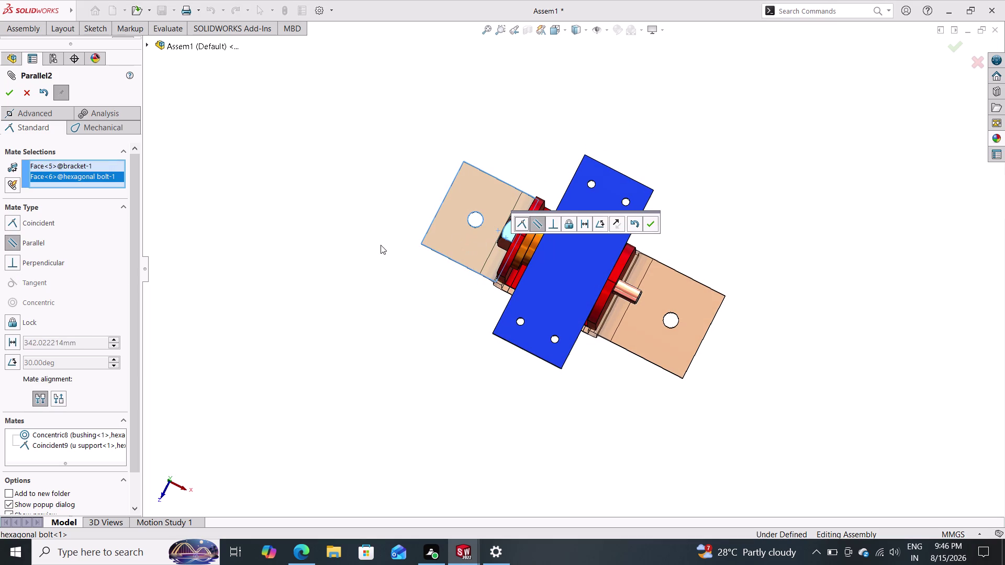
click(648, 222)
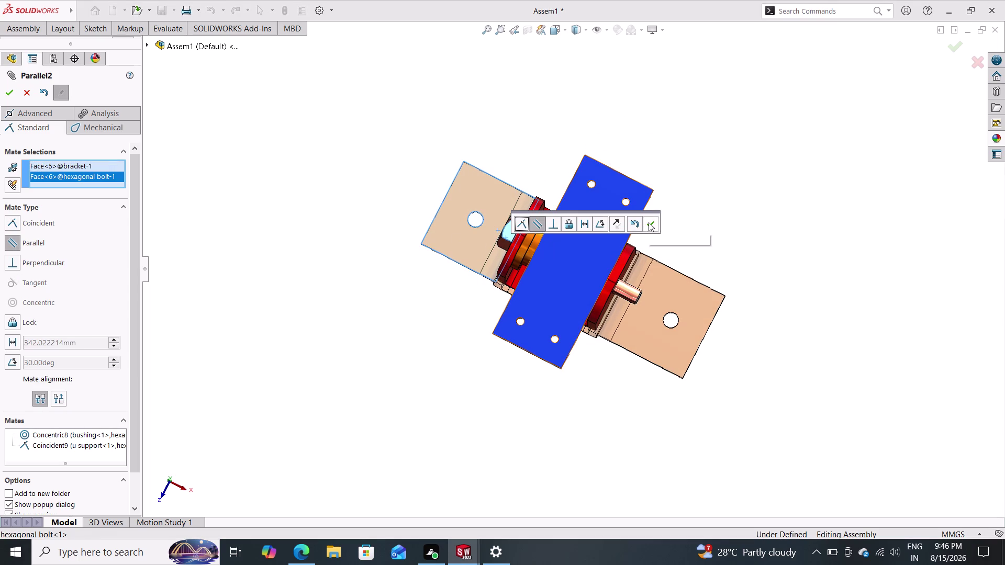
middle_drag(518, 361, 566, 298)
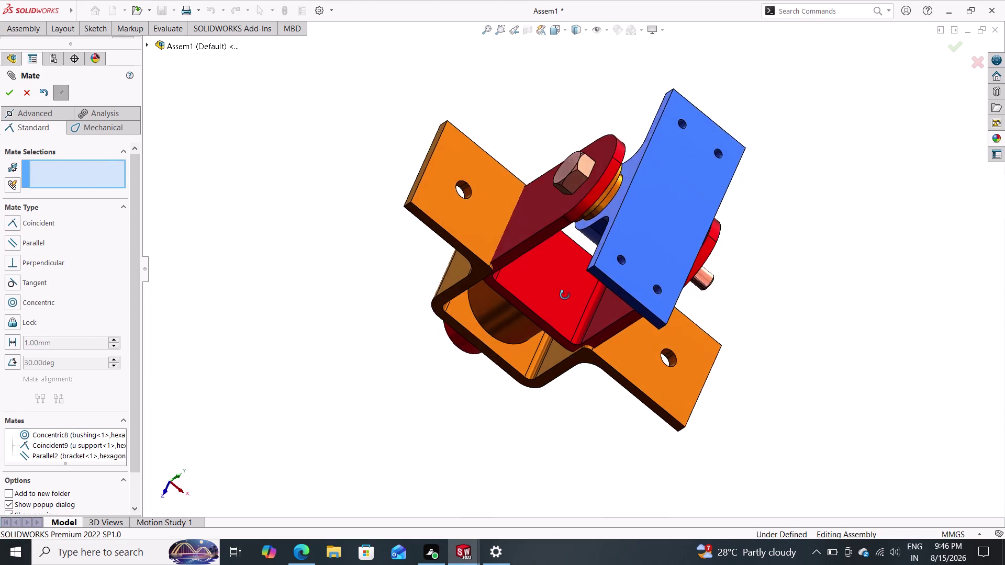
middle_drag(566, 298, 546, 285)
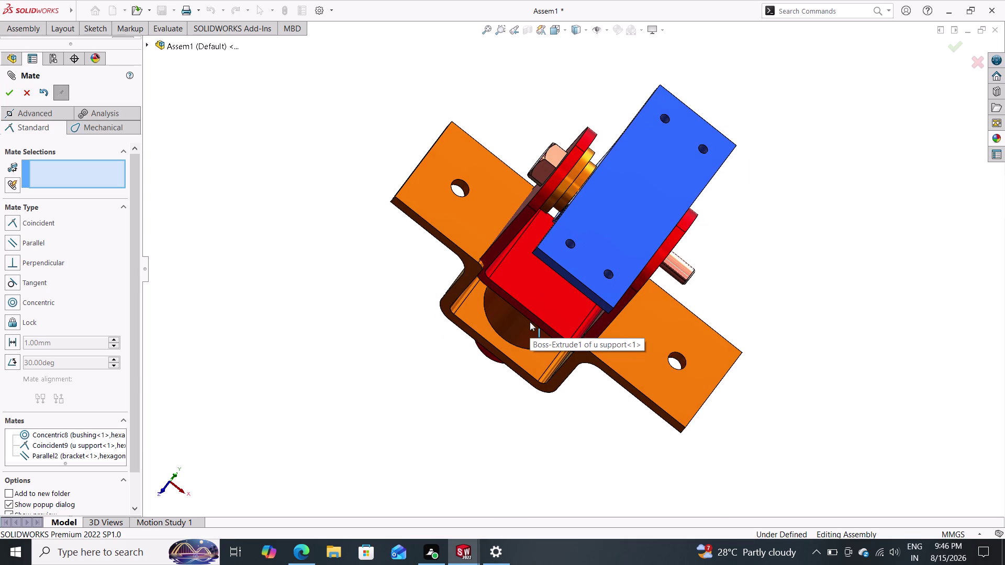
click(7, 90)
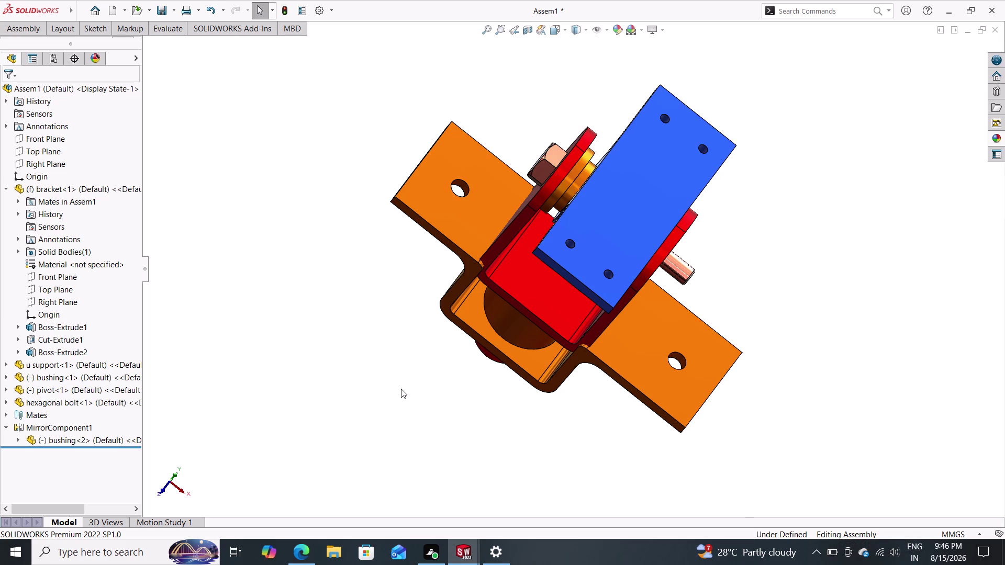
Insert the castle nut from the open documents and place it beside the bracket.
click(33, 31)
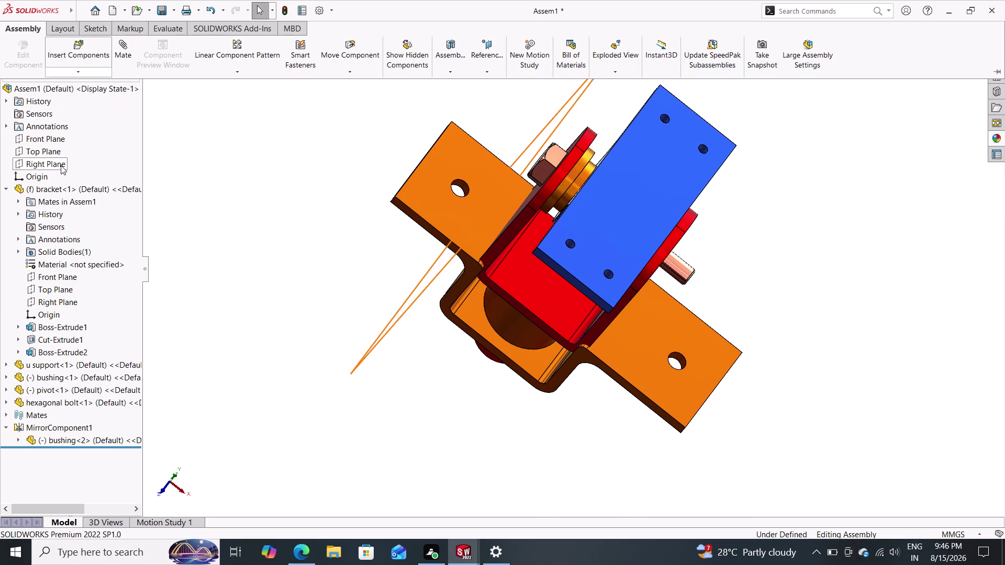
drag(125, 52, 124, 52)
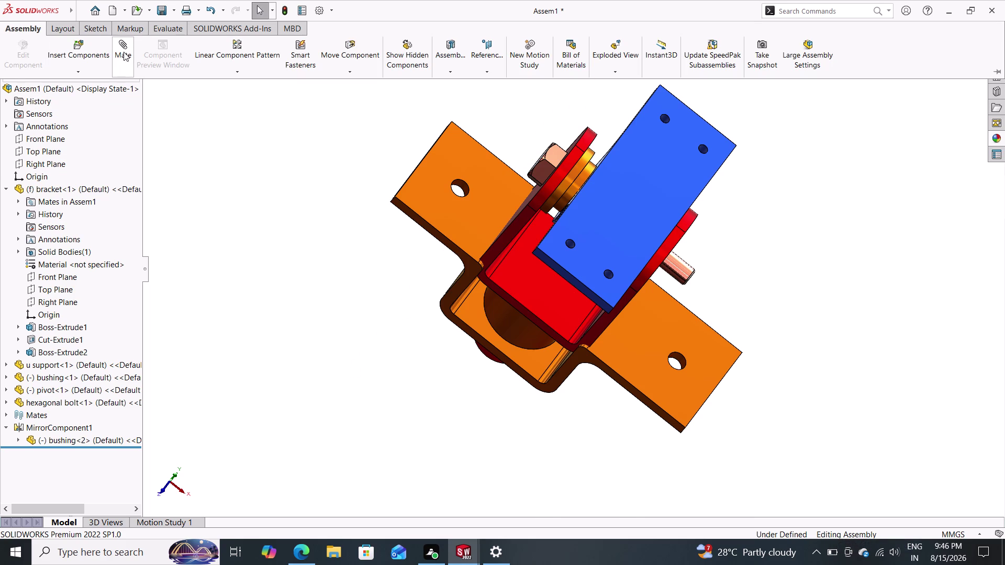
drag(124, 52, 78, 62)
click(77, 51)
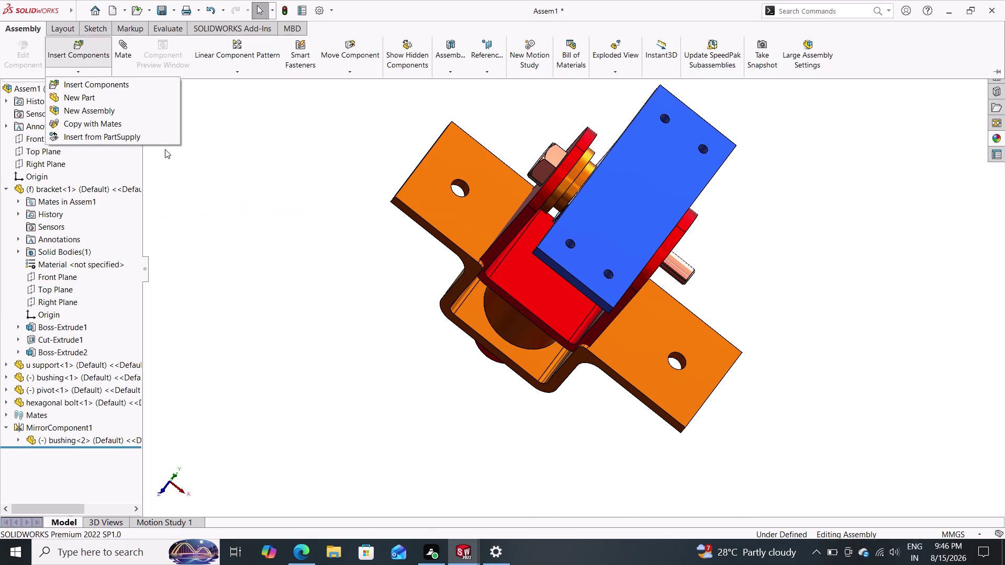
click(87, 51)
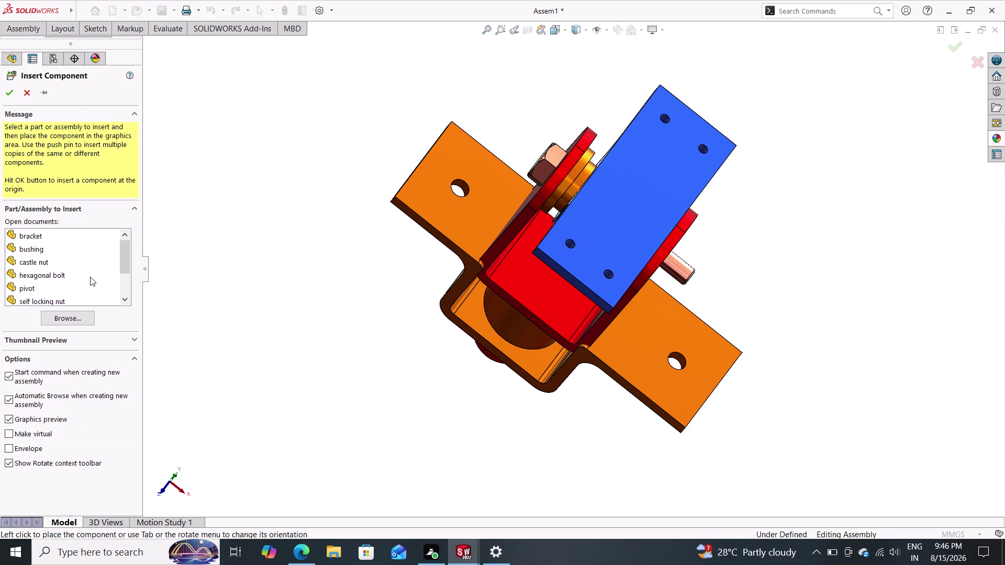
drag(53, 258, 177, 253)
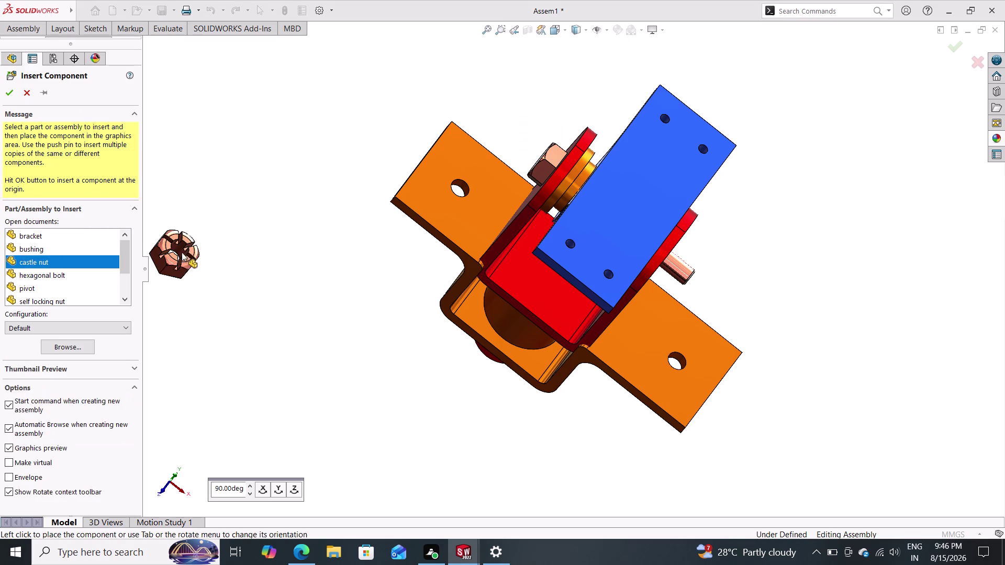
drag(178, 253, 283, 259)
click(285, 260)
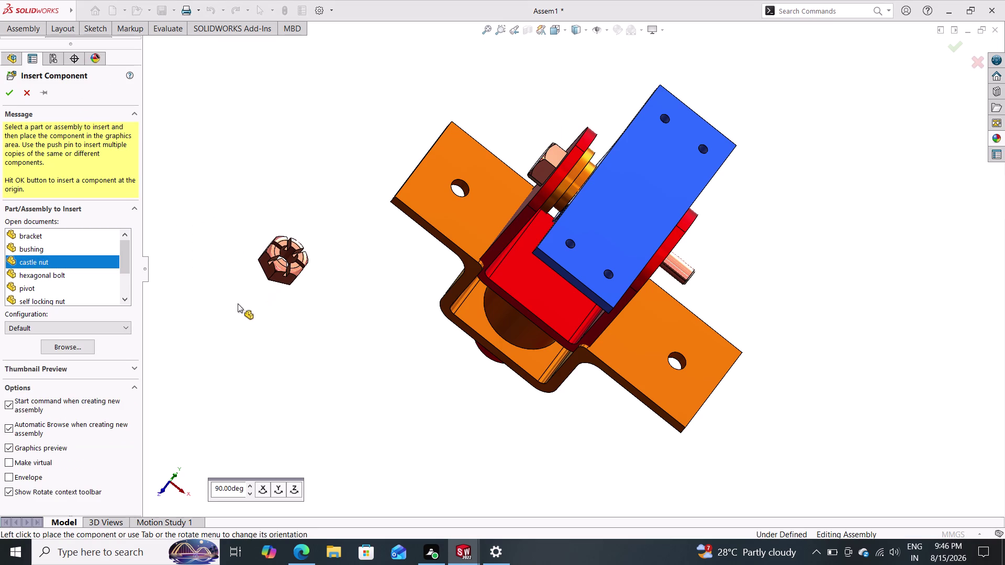
click(32, 26)
click(121, 49)
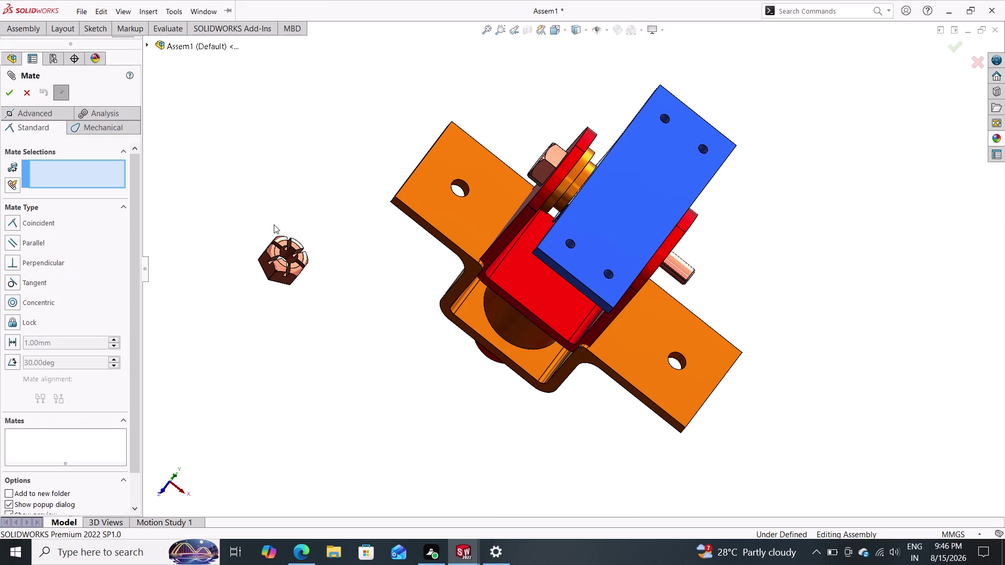
Mate the castle nut's inner hole concentric with the bolt shank (Concentric9).
scroll(down, 3)
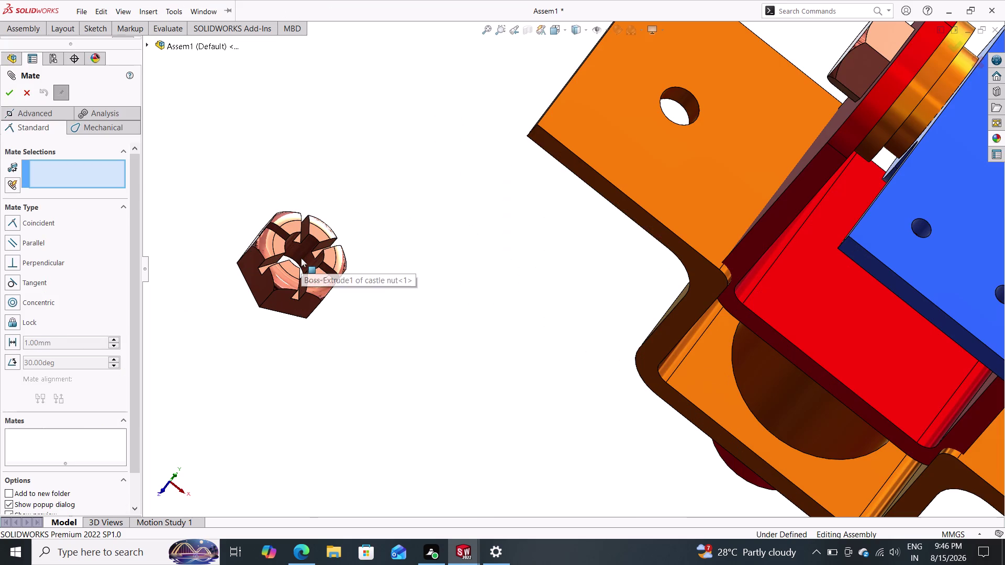
click(289, 245)
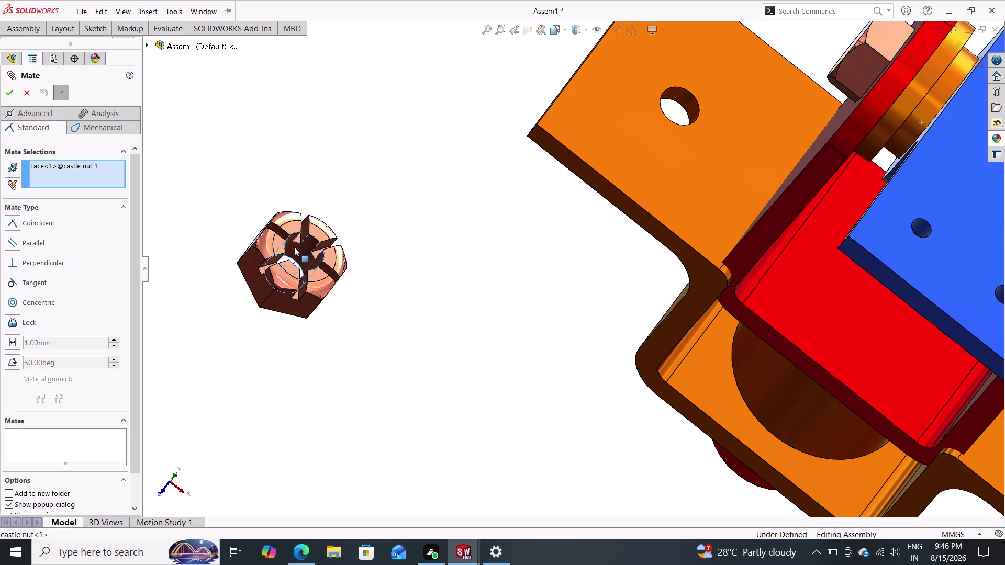
middle_drag(389, 263, 336, 202)
middle_drag(374, 253, 360, 237)
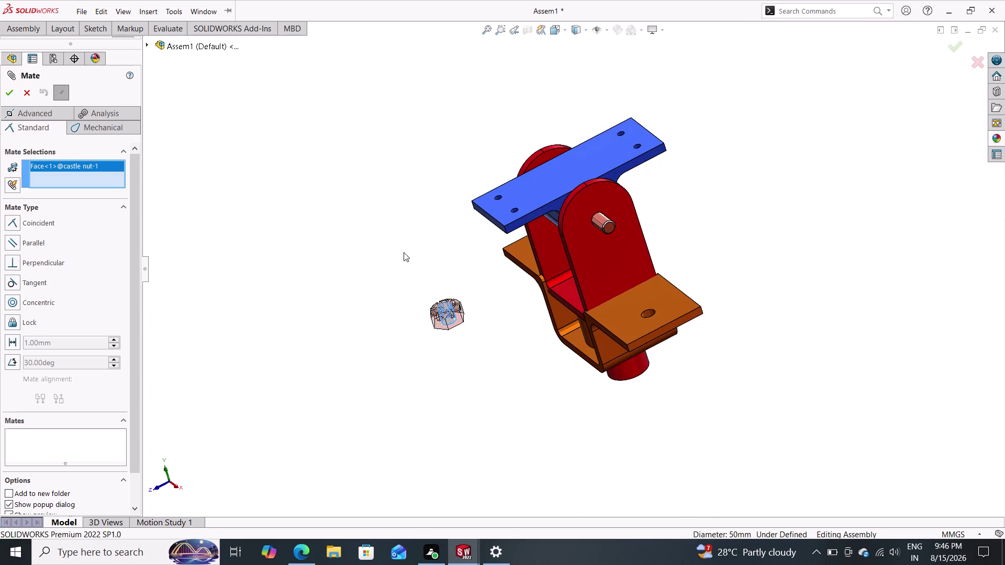
click(599, 224)
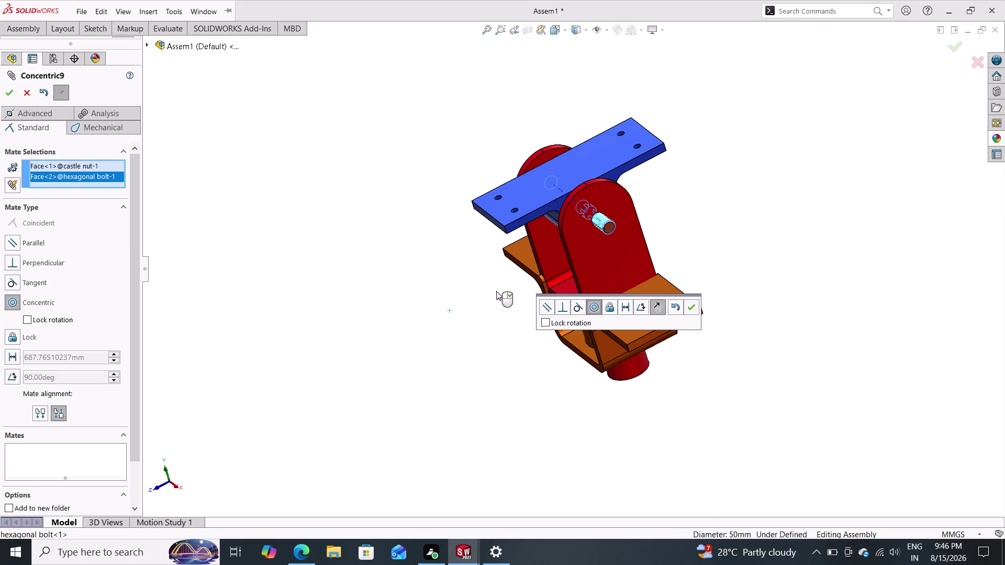
middle_drag(487, 292, 527, 292)
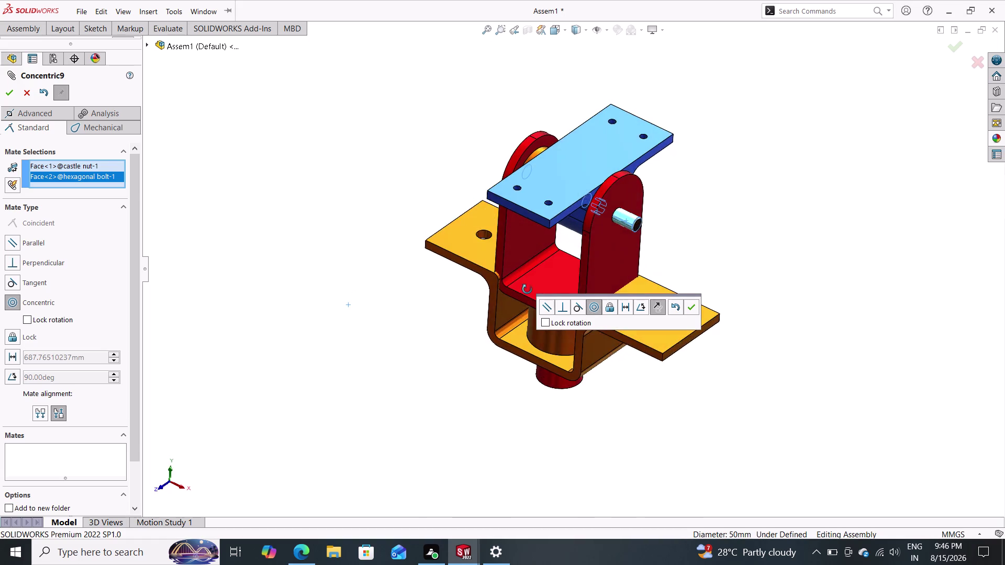
middle_drag(528, 292, 524, 280)
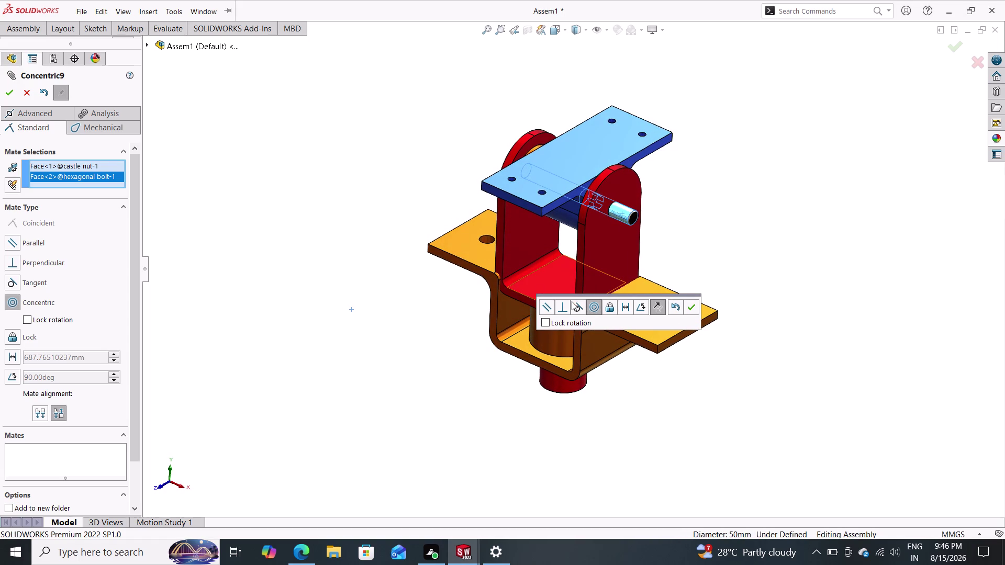
click(690, 306)
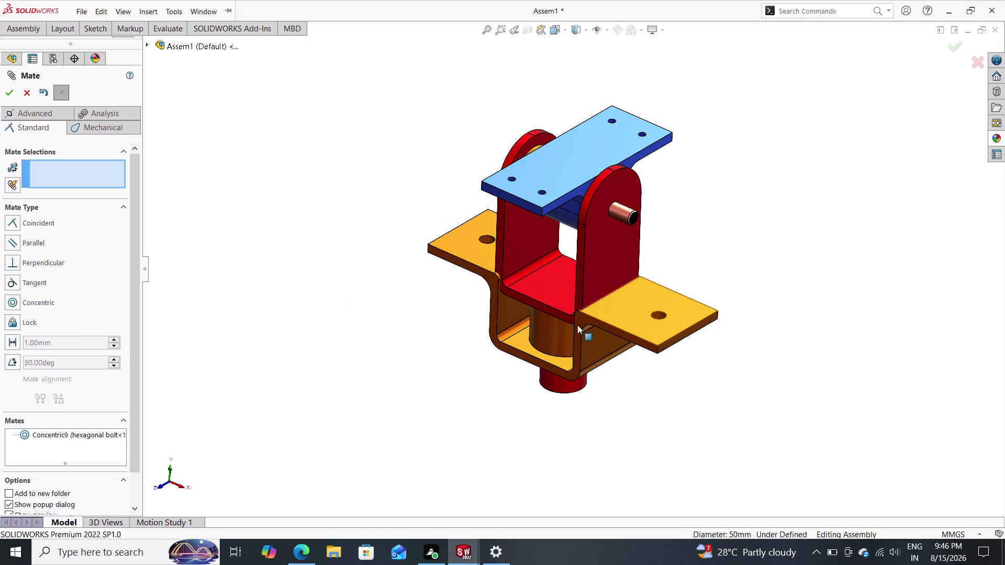
Orbit around the assembly and select a U support face near the pivot.
middle_drag(507, 315, 552, 310)
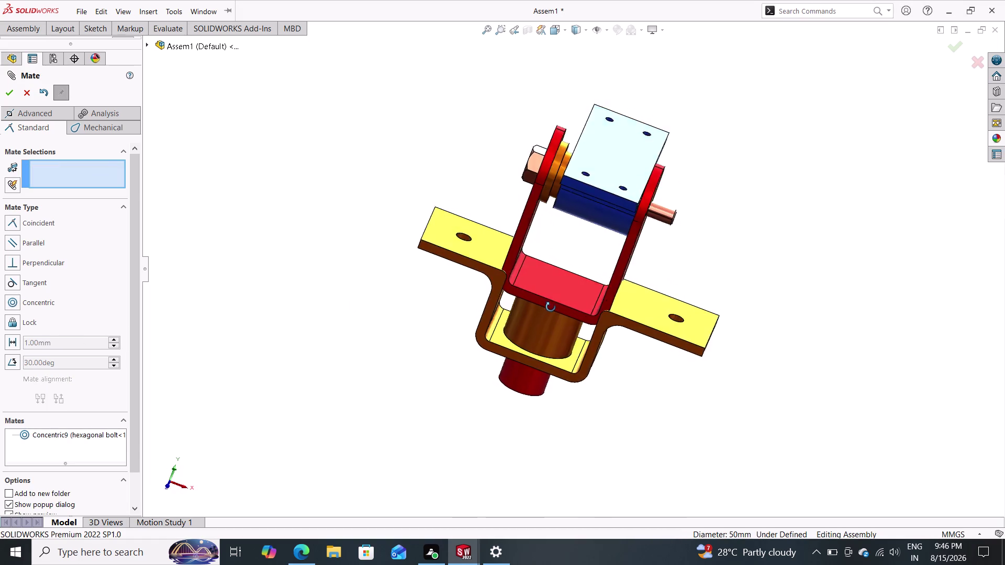
middle_drag(552, 310, 548, 290)
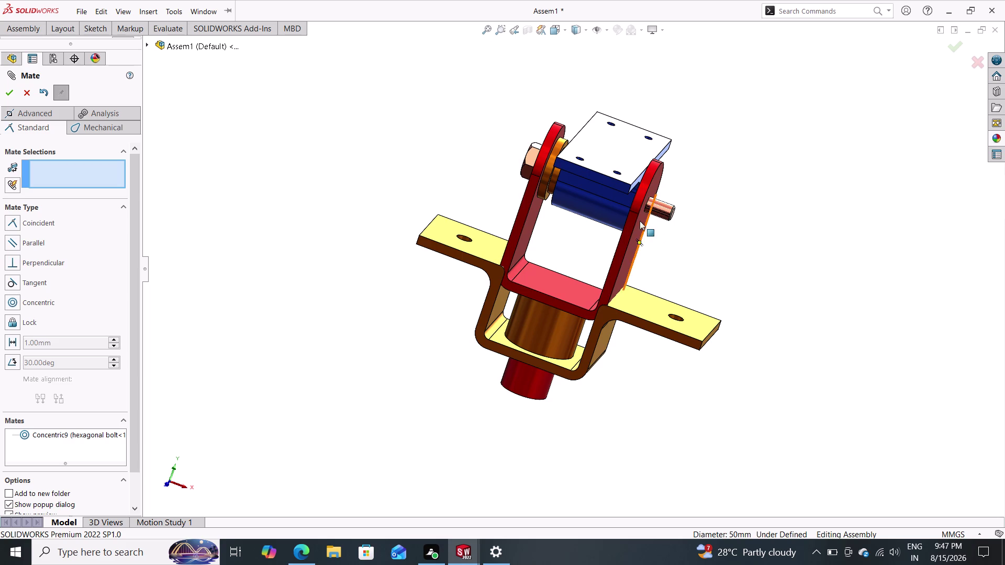
middle_drag(679, 236, 654, 221)
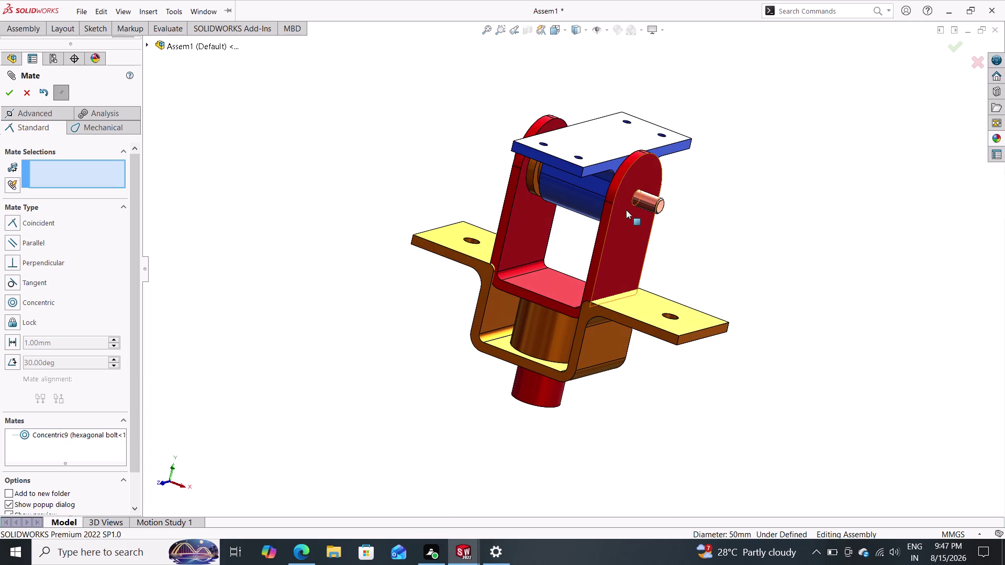
click(625, 209)
middle_drag(592, 211, 615, 257)
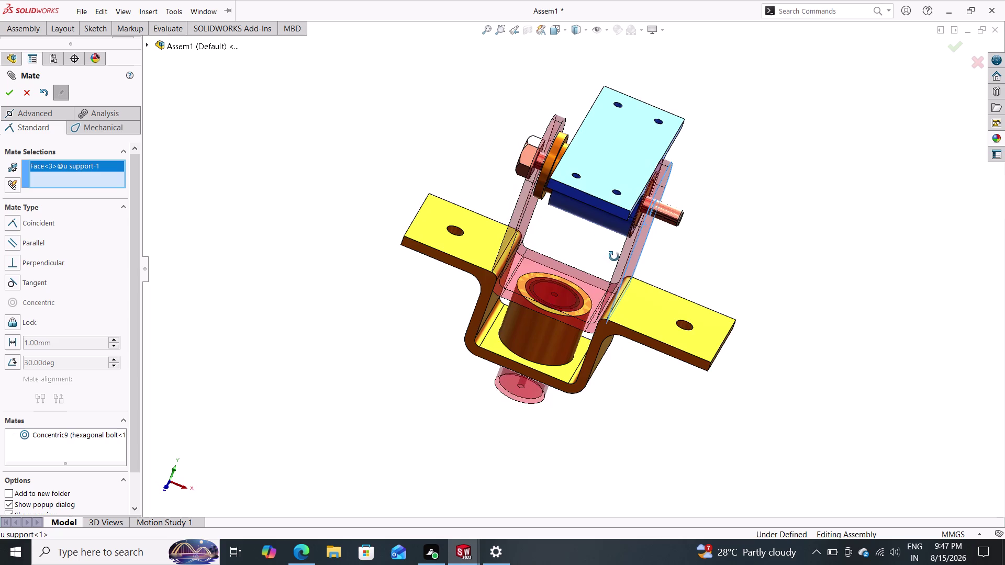
middle_drag(614, 257, 613, 258)
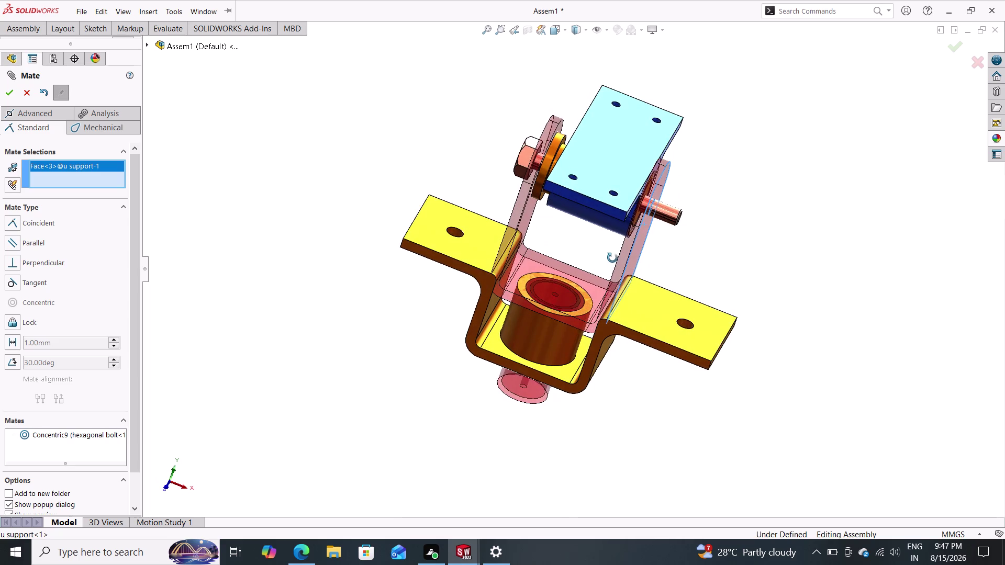
middle_drag(613, 258, 610, 255)
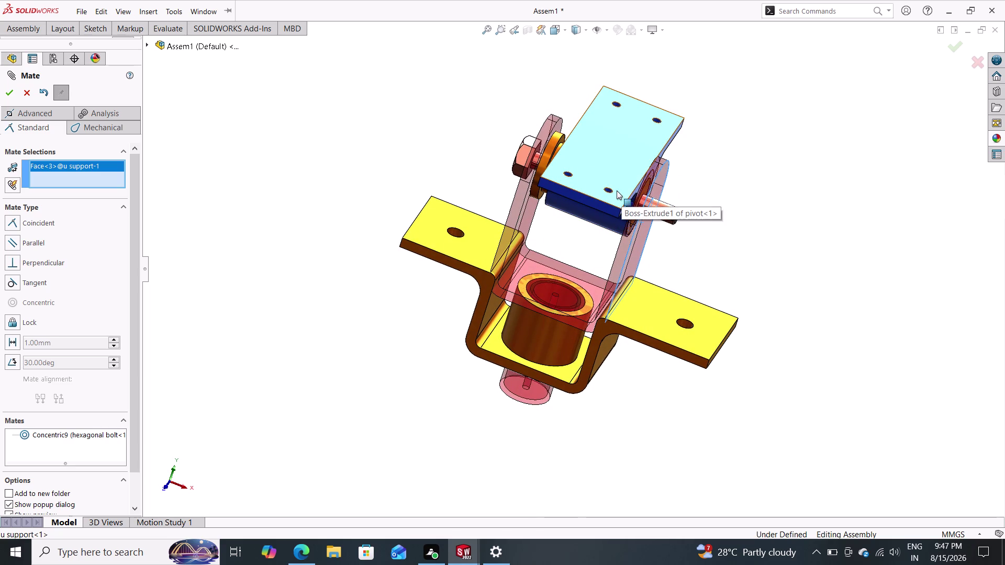
Cancel the mate with Esc, returning to the assembly's component tree.
scroll(down, 3)
scroll(down, 3)
scroll(down, 3)
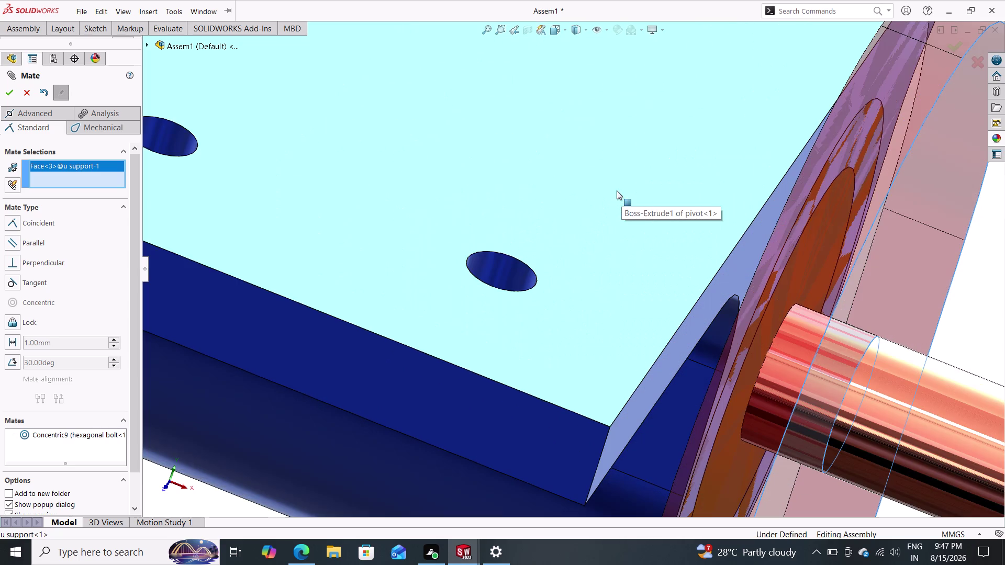
scroll(down, 3)
scroll(up, 3)
scroll(up, 3)
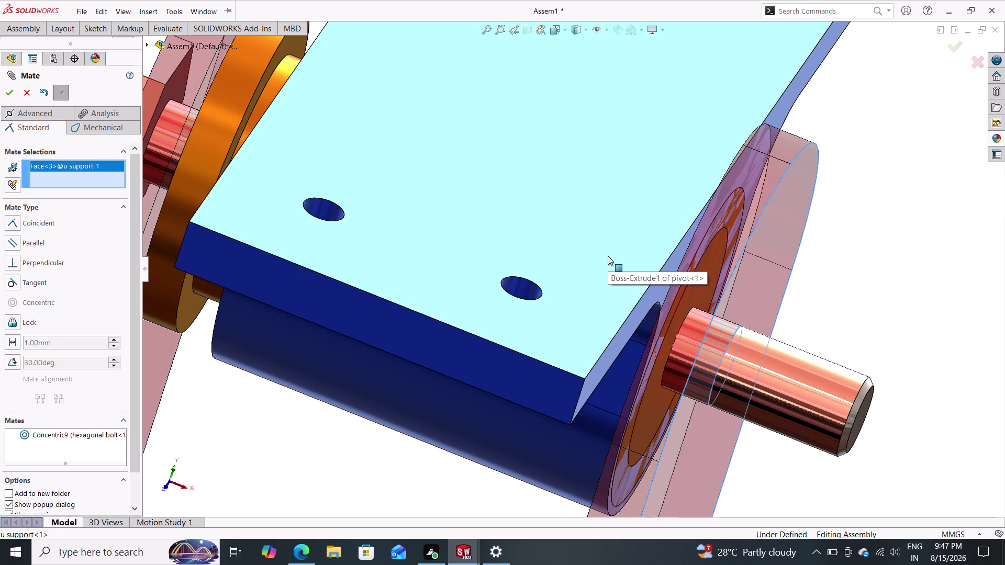
key(Escape)
key(Escape)
scroll(down, 3)
scroll(up, 3)
scroll(up, 3)
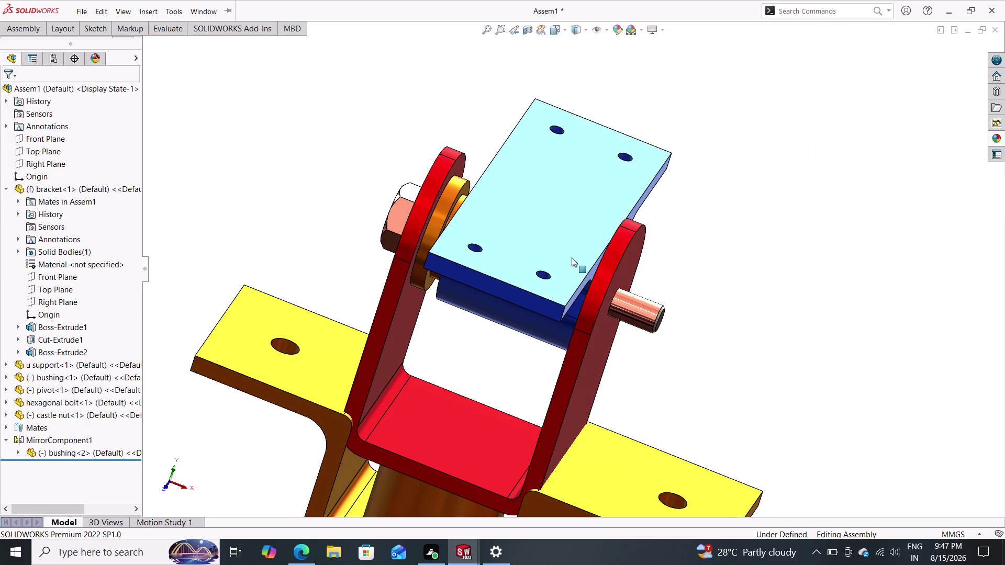
Select the pivot block and castle nut to check them, then show the Assembly commands.
click(551, 241)
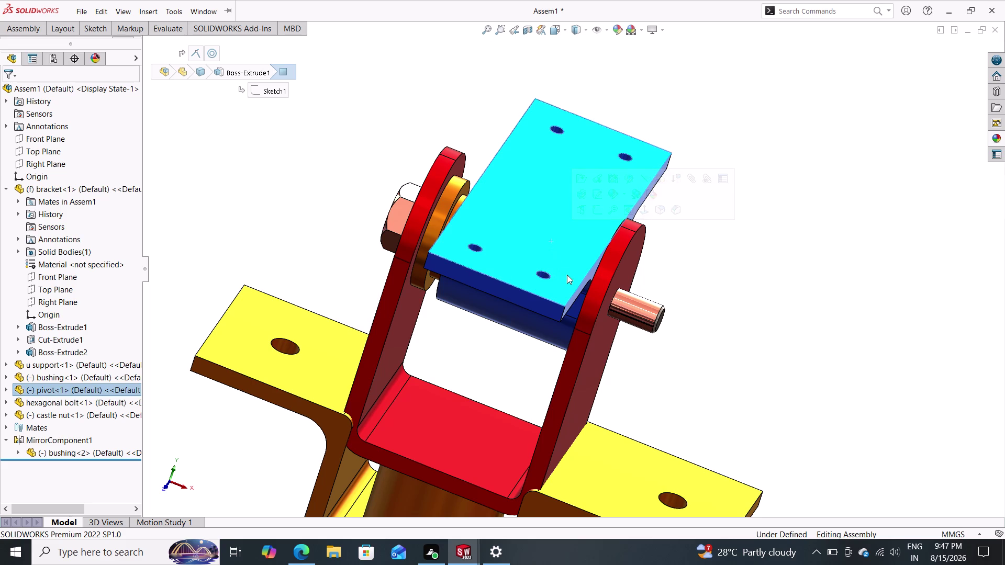
key(Escape)
key(Escape)
key(Escape)
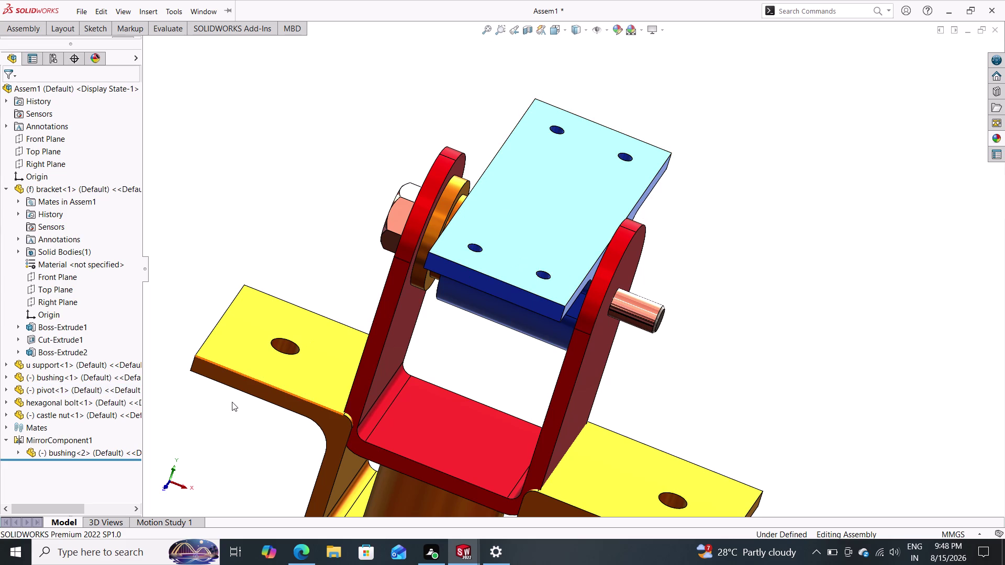
click(80, 416)
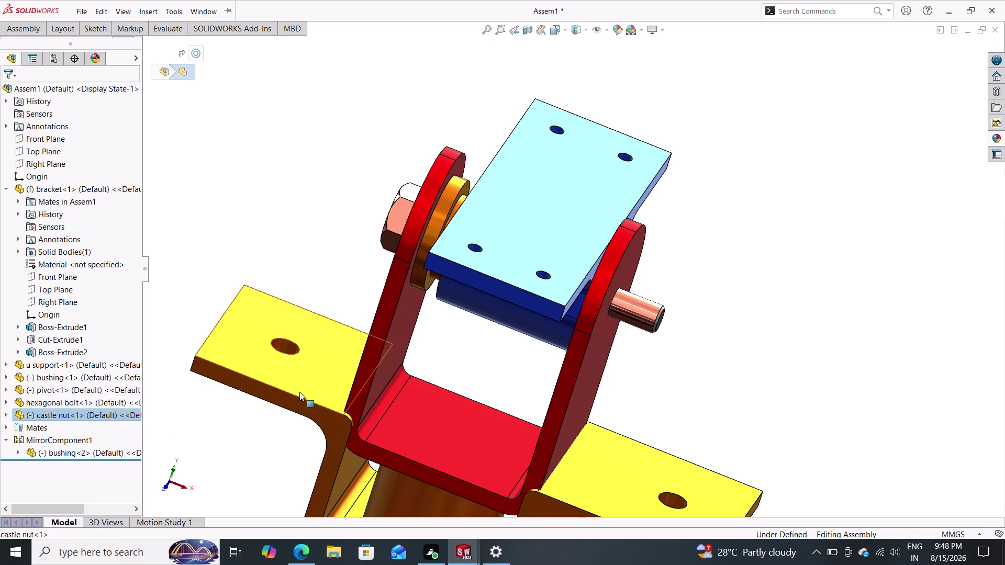
click(56, 415)
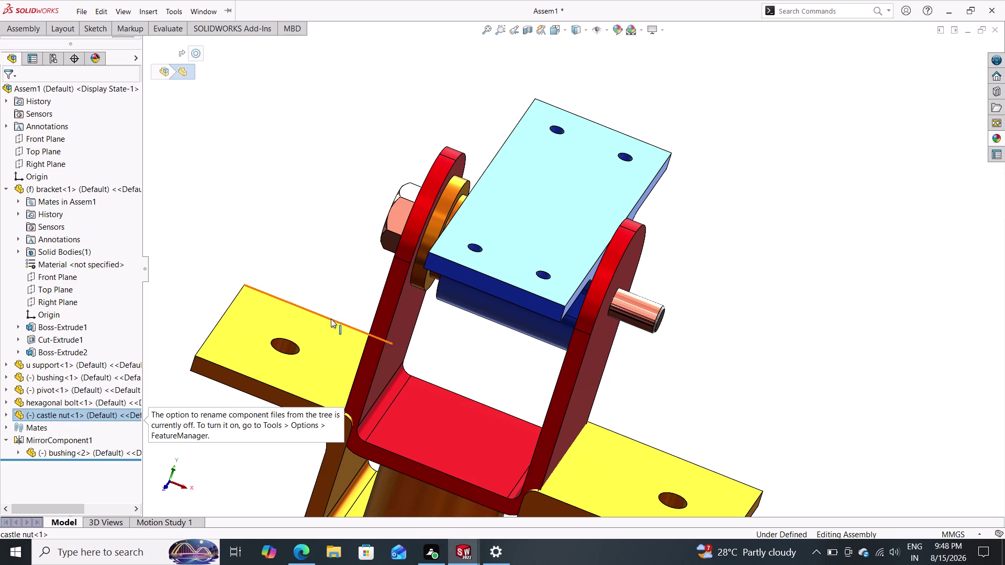
click(225, 241)
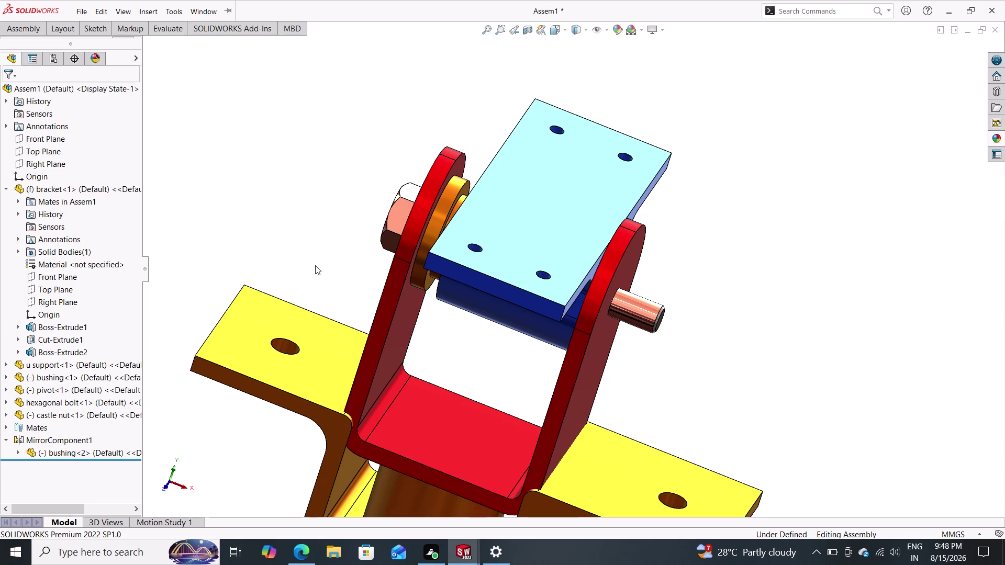
click(18, 28)
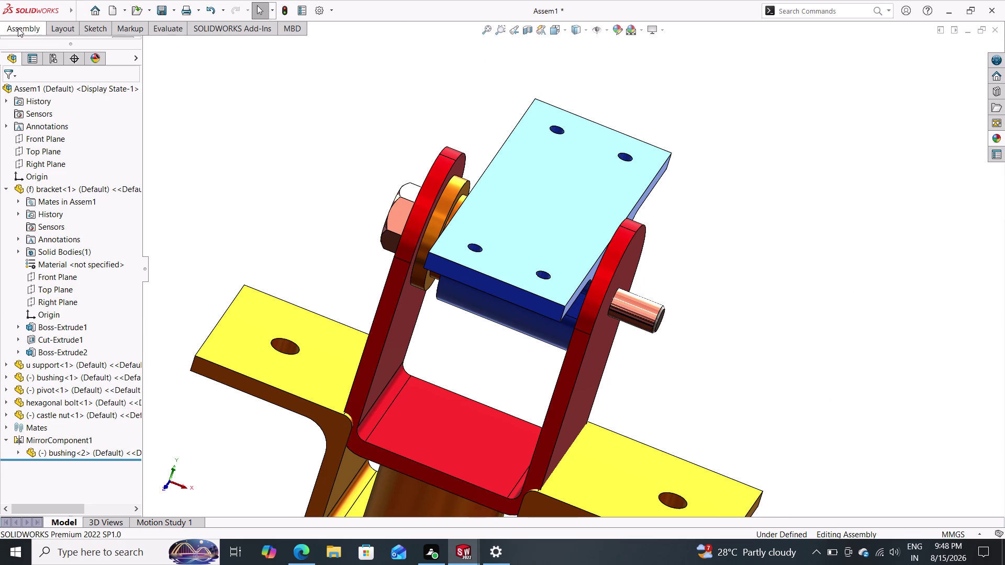
click(121, 47)
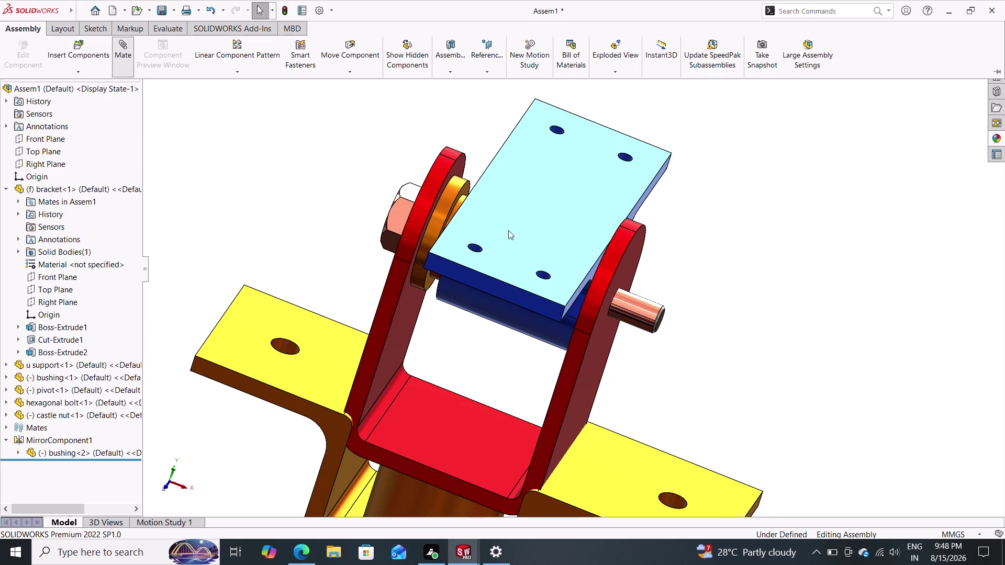
Select a pivot block face for a mate and orbit around the assembly.
middle_click(506, 334)
middle_drag(507, 334, 512, 305)
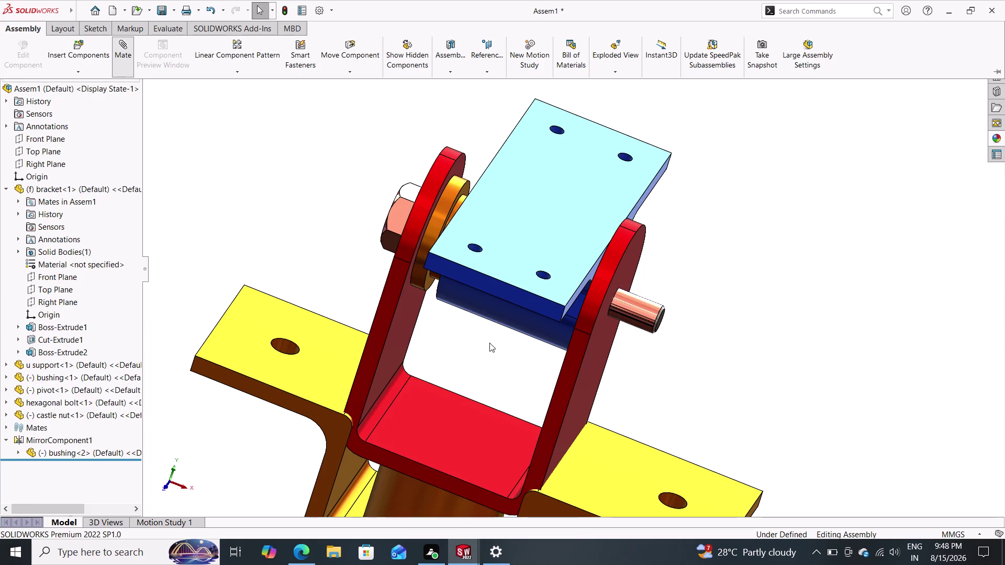
middle_drag(486, 346, 485, 337)
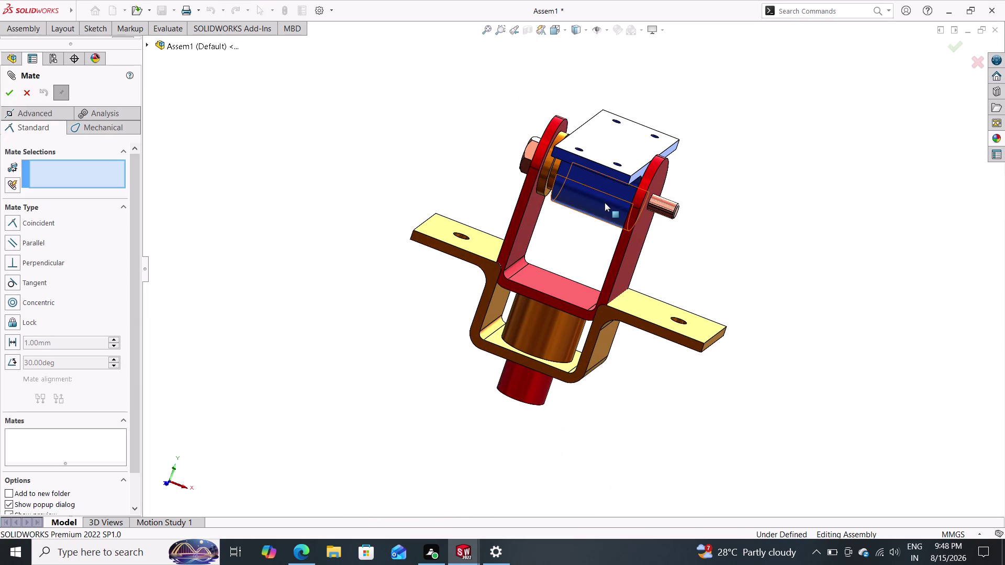
click(605, 203)
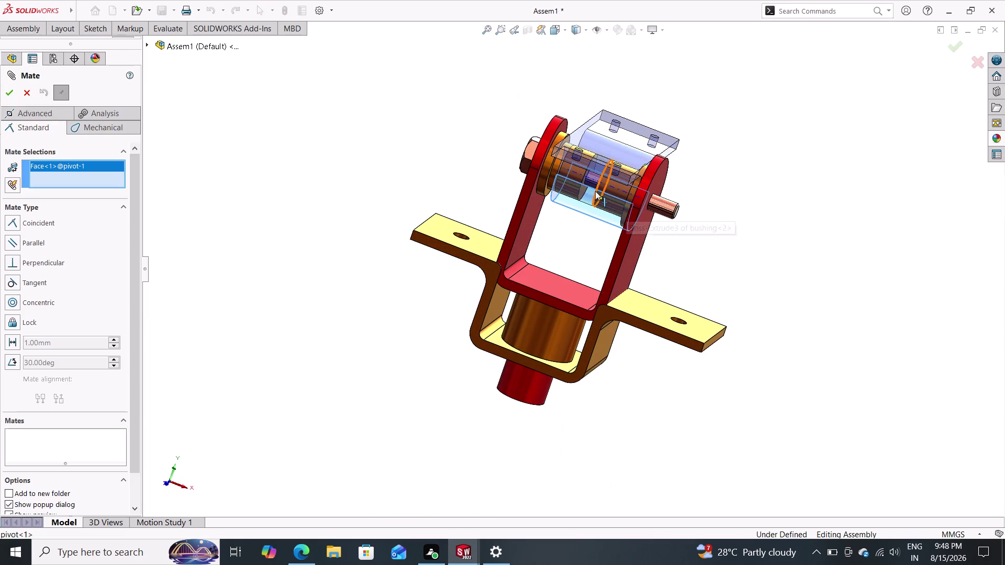
scroll(down, 3)
scroll(down, 3)
scroll(down, 3)
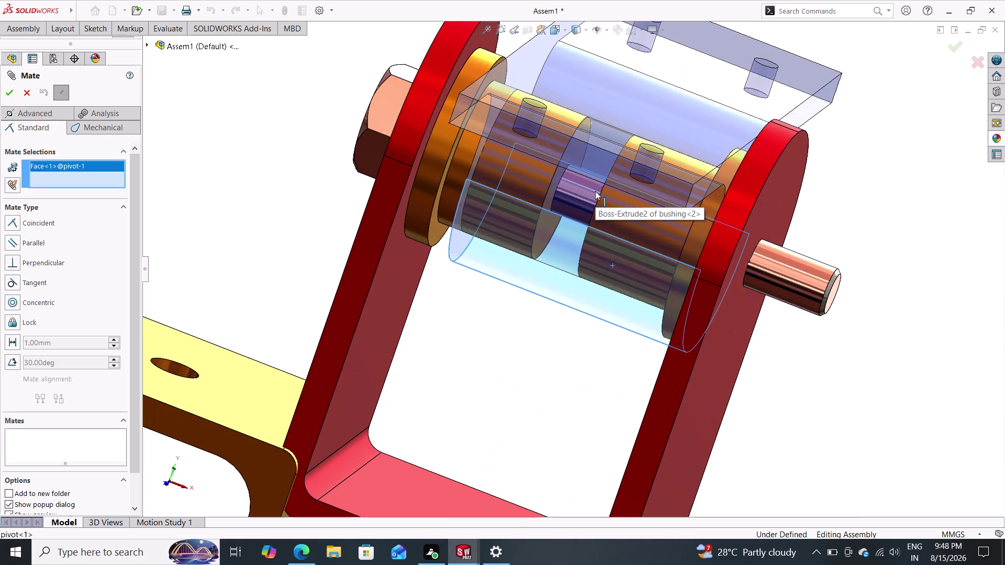
scroll(down, 3)
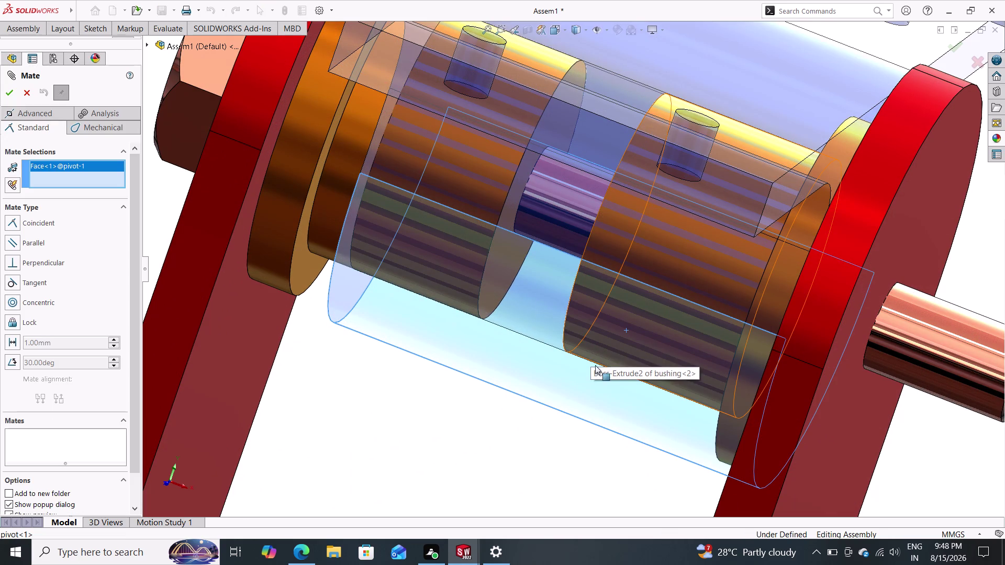
middle_drag(588, 428, 603, 424)
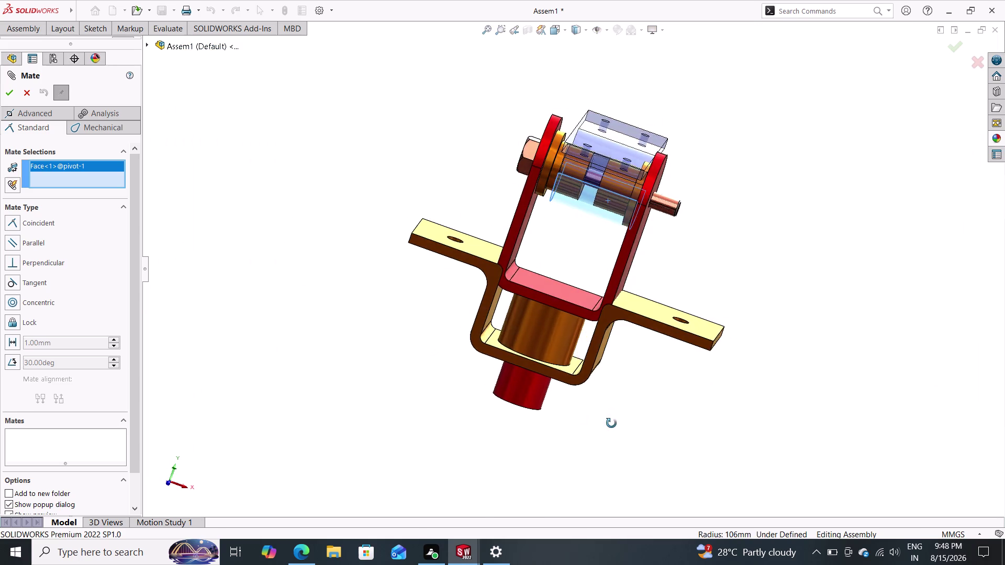
middle_drag(604, 423, 615, 420)
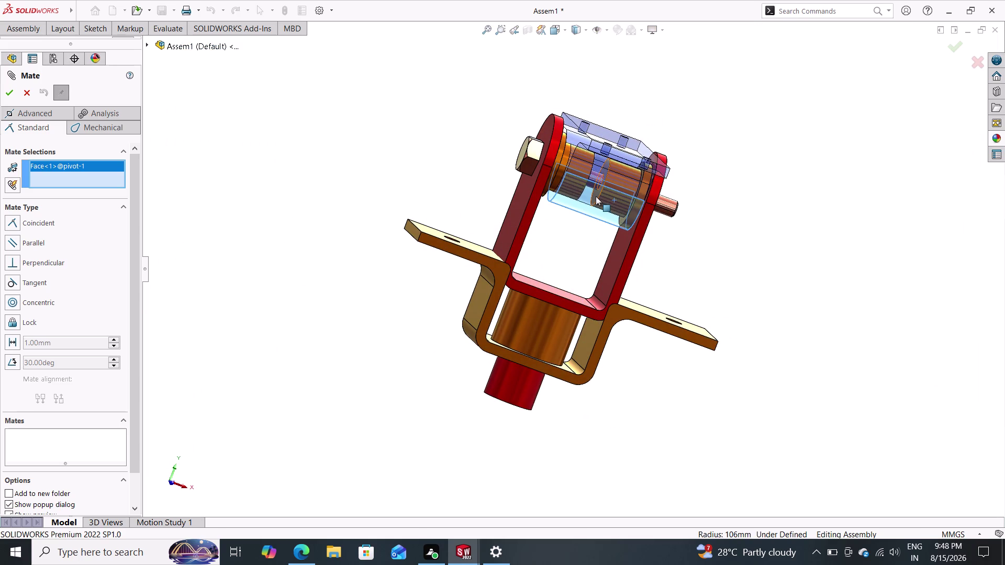
scroll(down, 3)
scroll(down, 3)
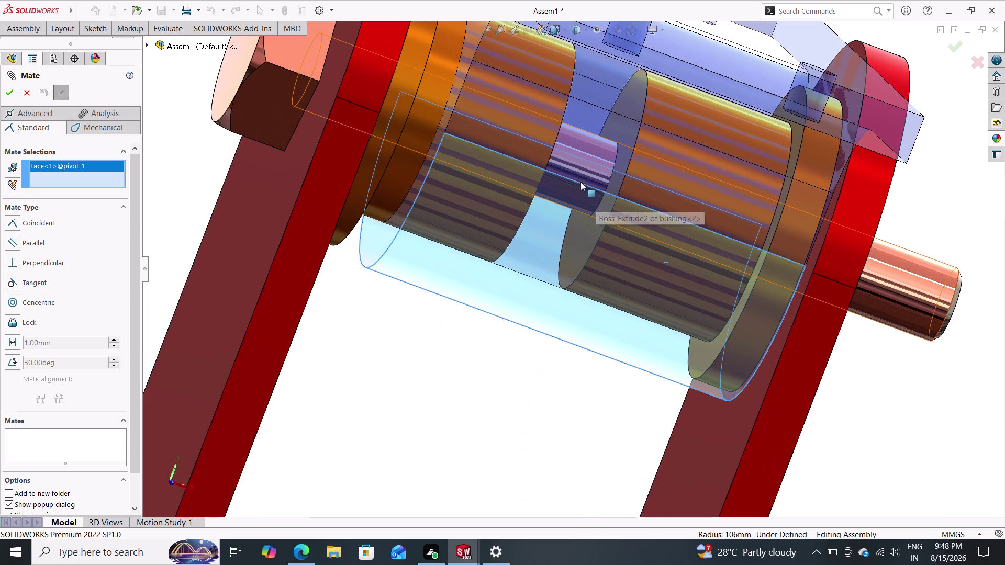
Drag around the assembly, inspect the bushings, and cancel the unfinished pivot mate.
click(580, 181)
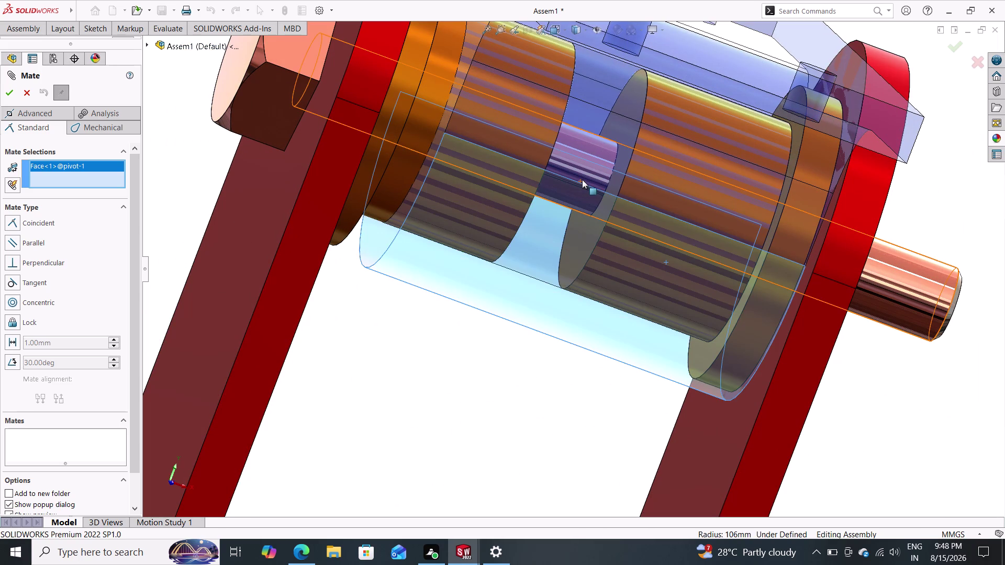
drag(573, 160, 614, 186)
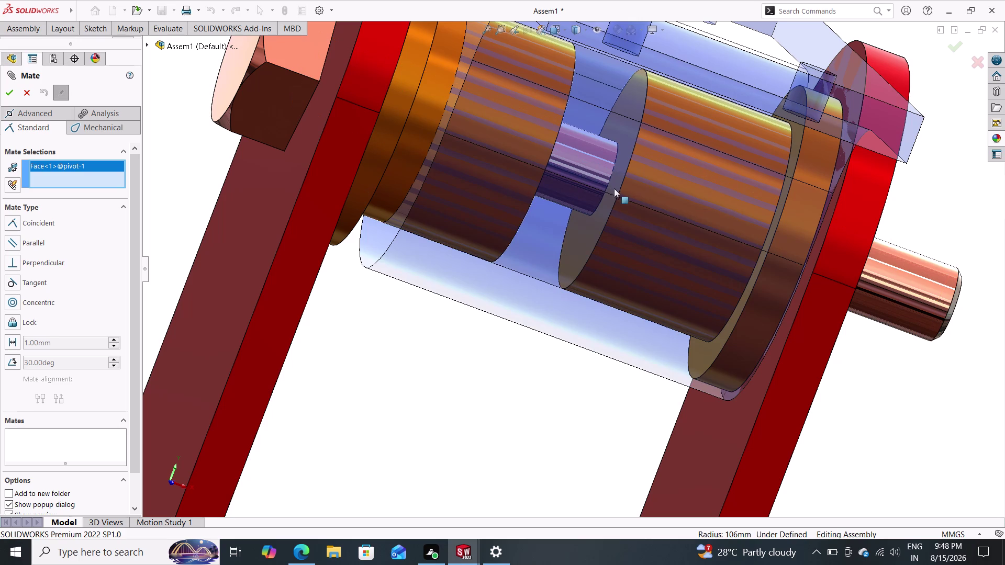
drag(614, 186, 629, 211)
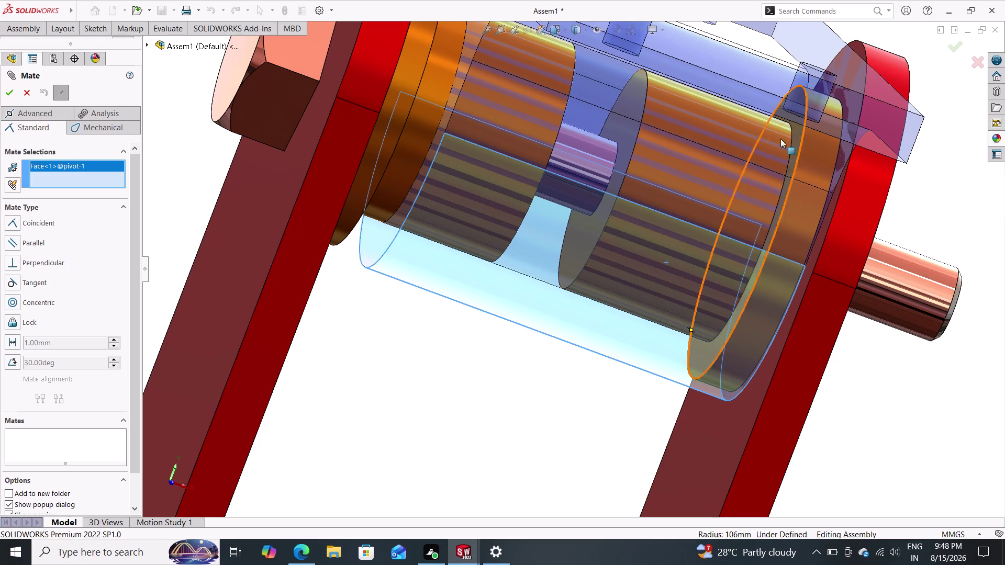
drag(678, 176, 686, 181)
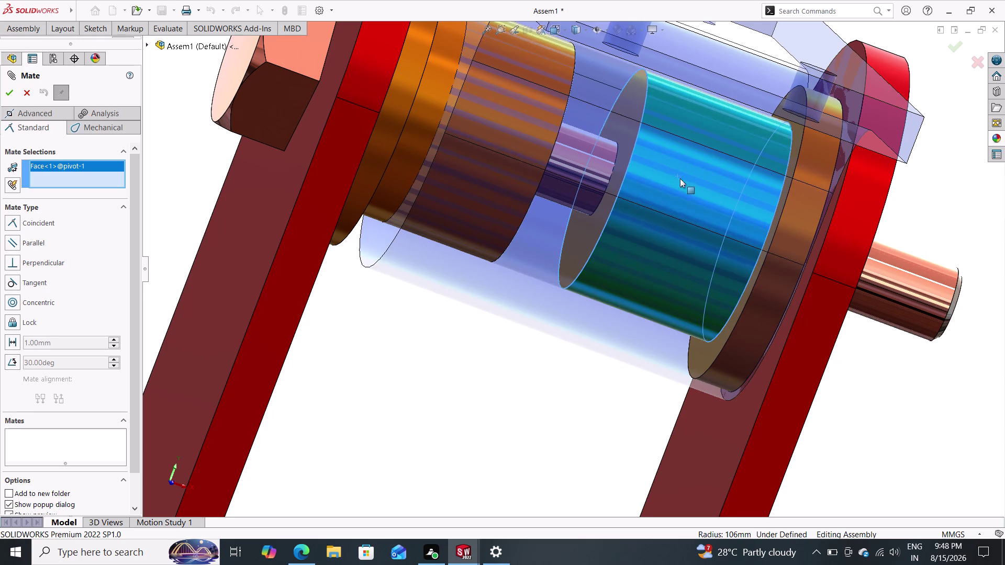
drag(686, 180, 658, 208)
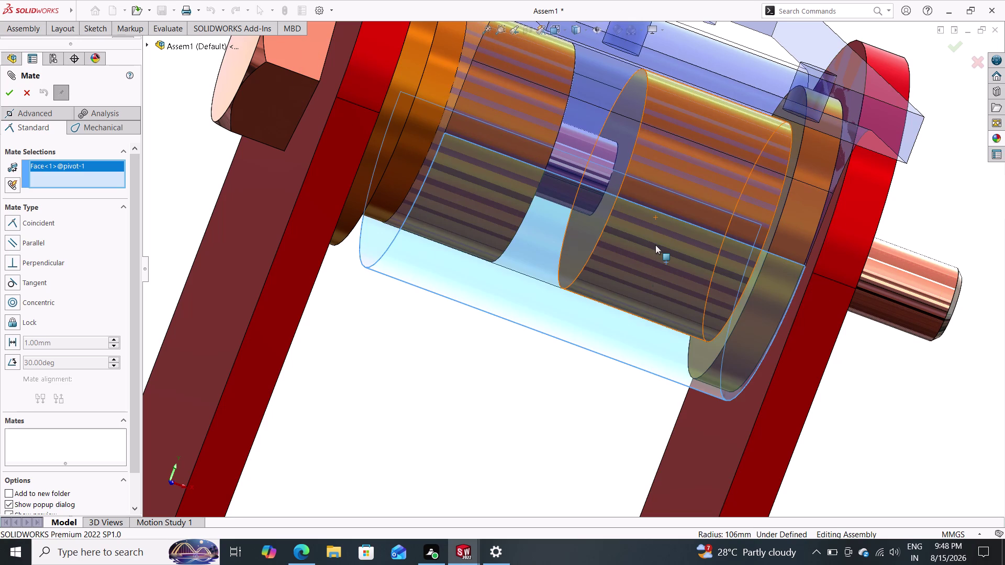
middle_drag(622, 380, 595, 371)
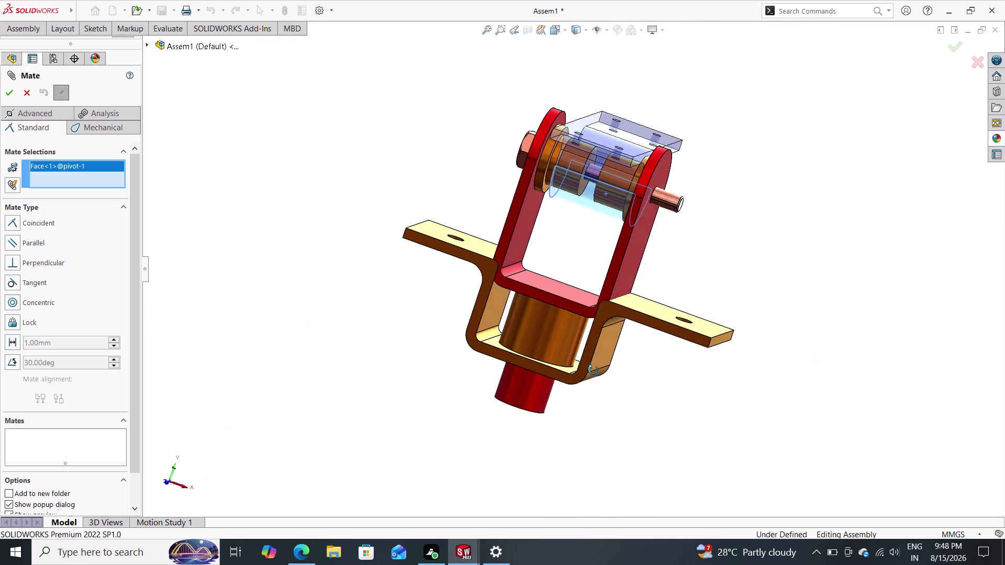
middle_drag(594, 372, 595, 375)
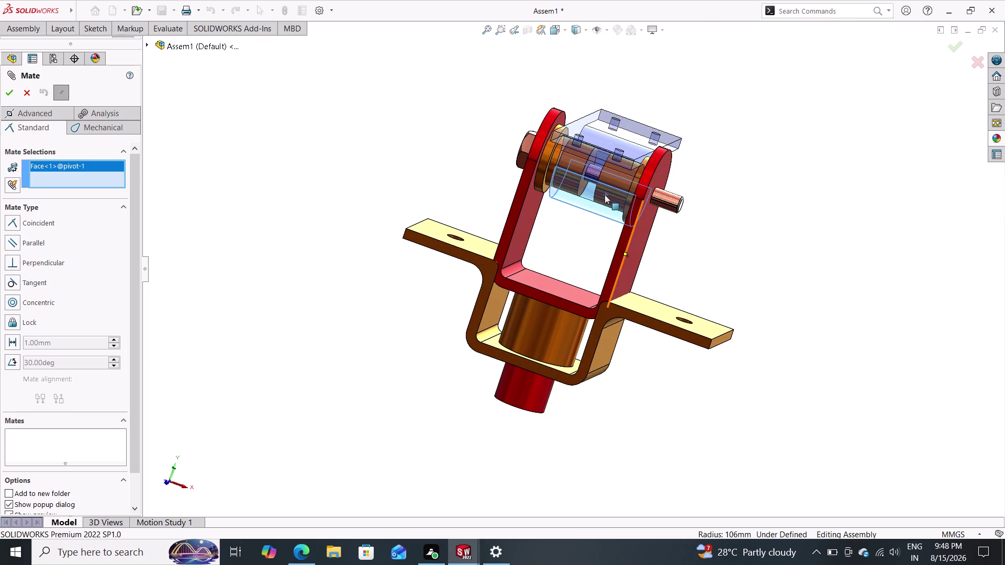
scroll(down, 3)
scroll(down, 3)
middle_drag(674, 194, 667, 193)
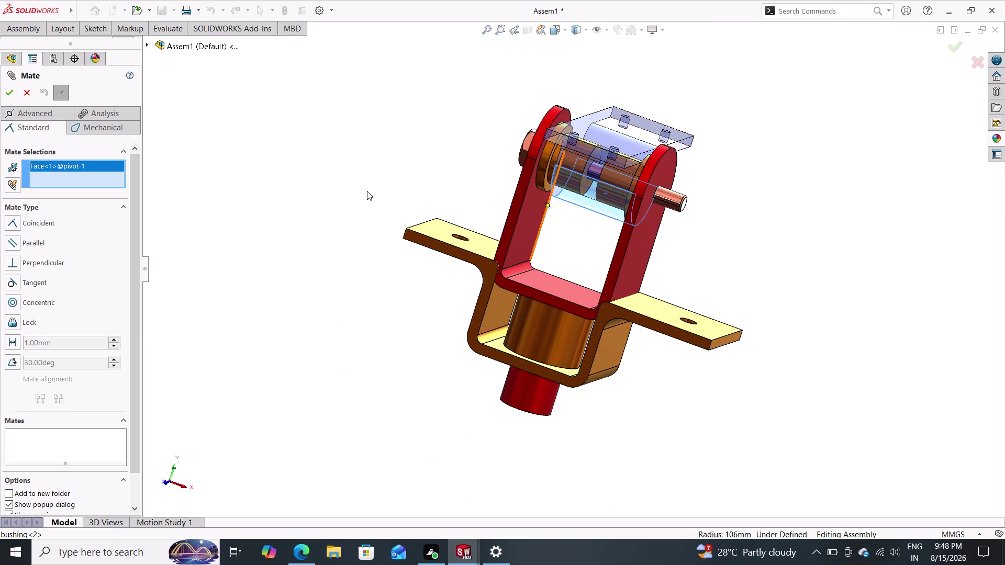
middle_click(29, 93)
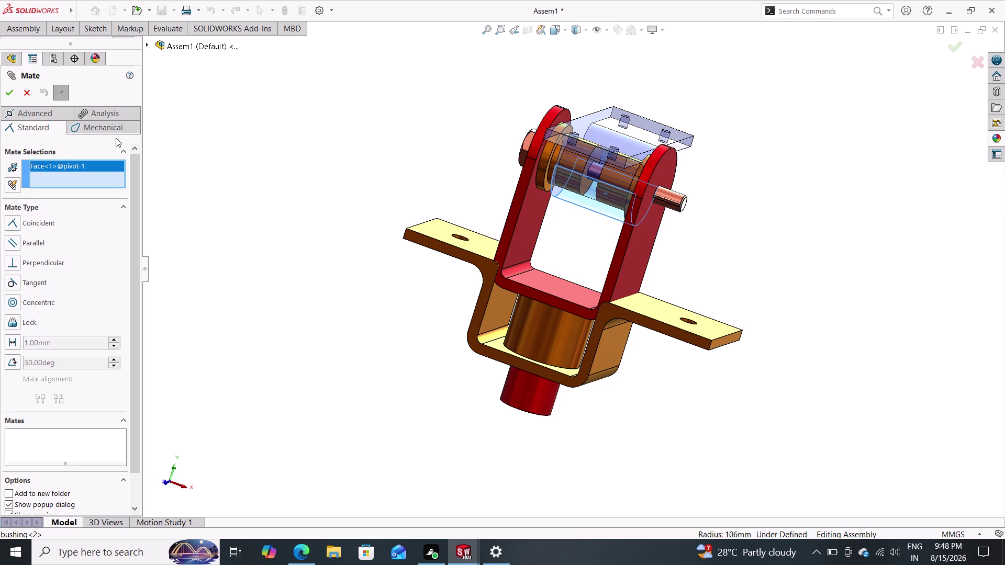
middle_click(27, 96)
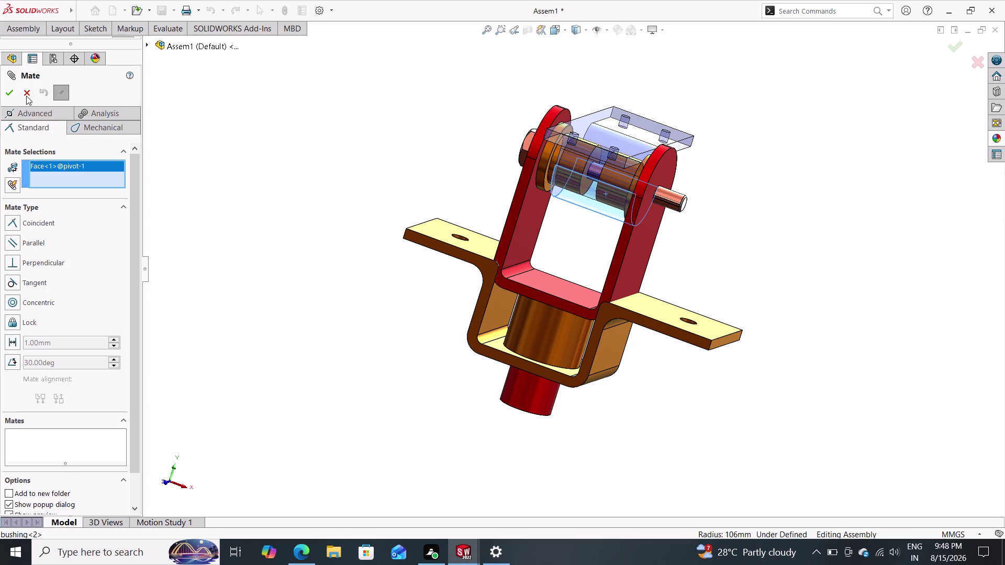
click(27, 96)
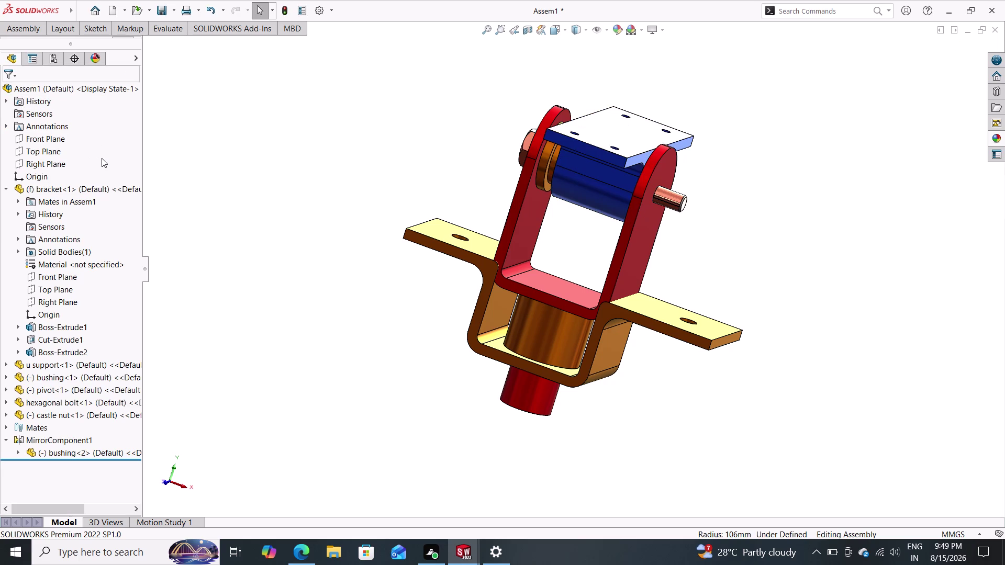
Reopen Mate from the Assembly tab and close the empty mate again.
click(29, 30)
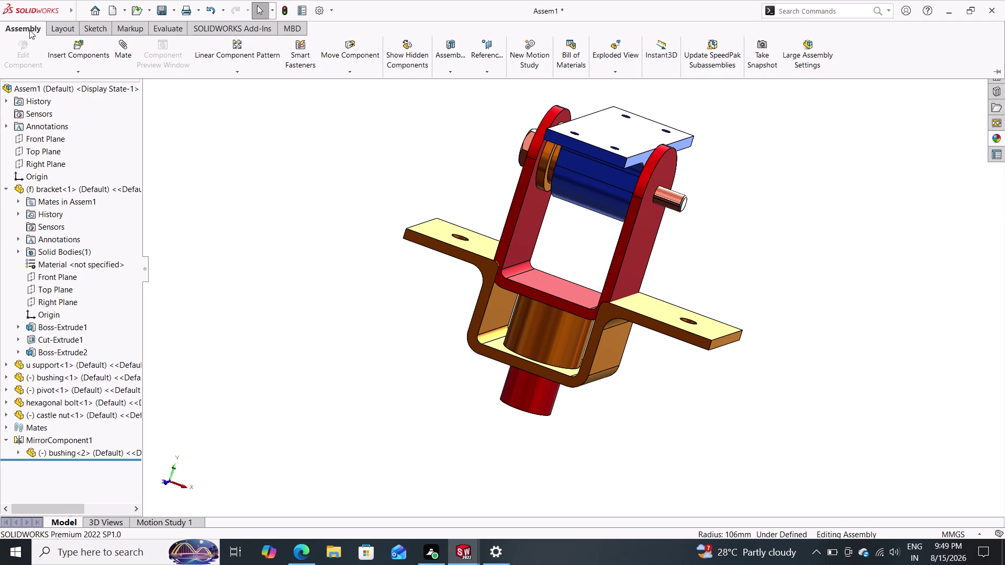
click(125, 49)
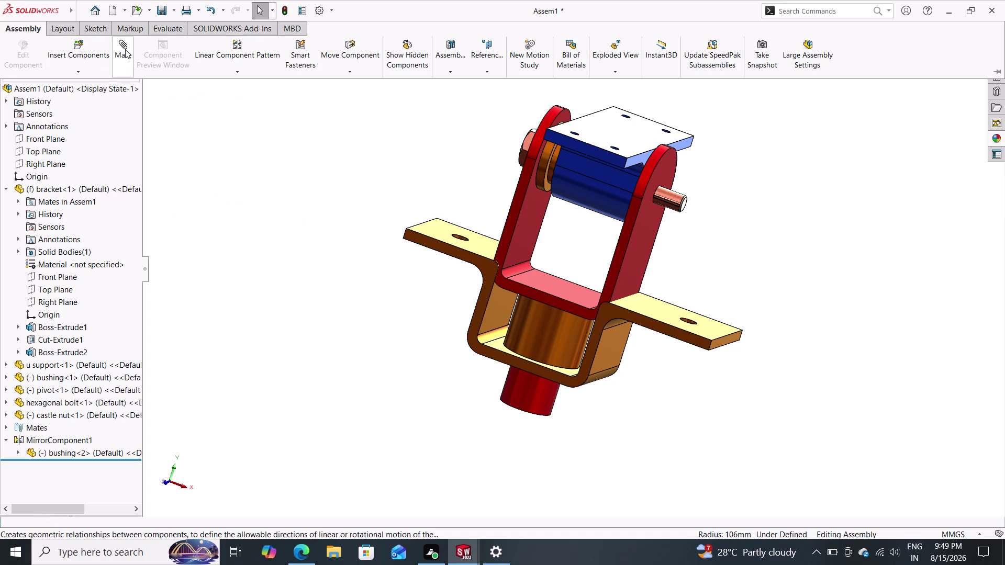
click(72, 56)
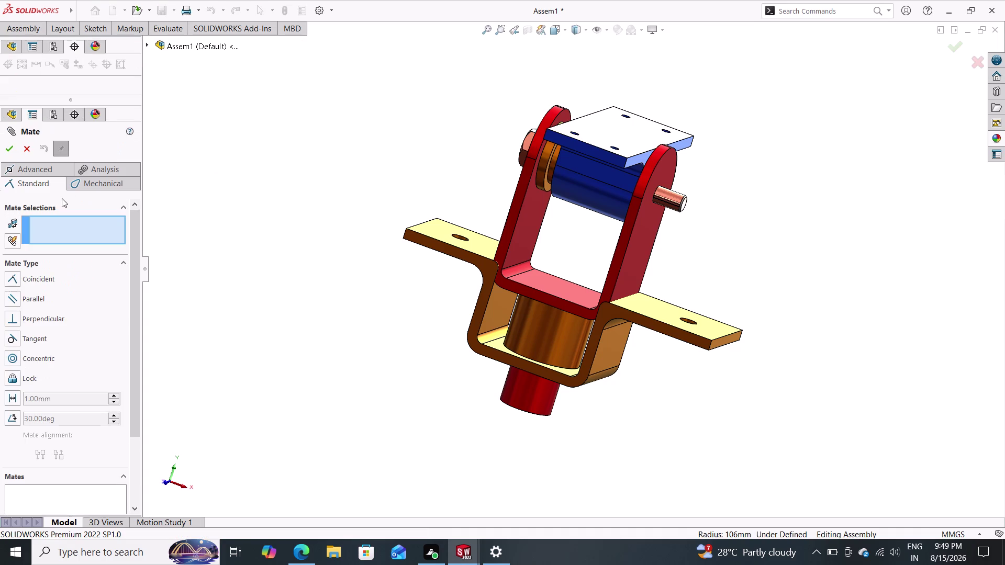
click(30, 146)
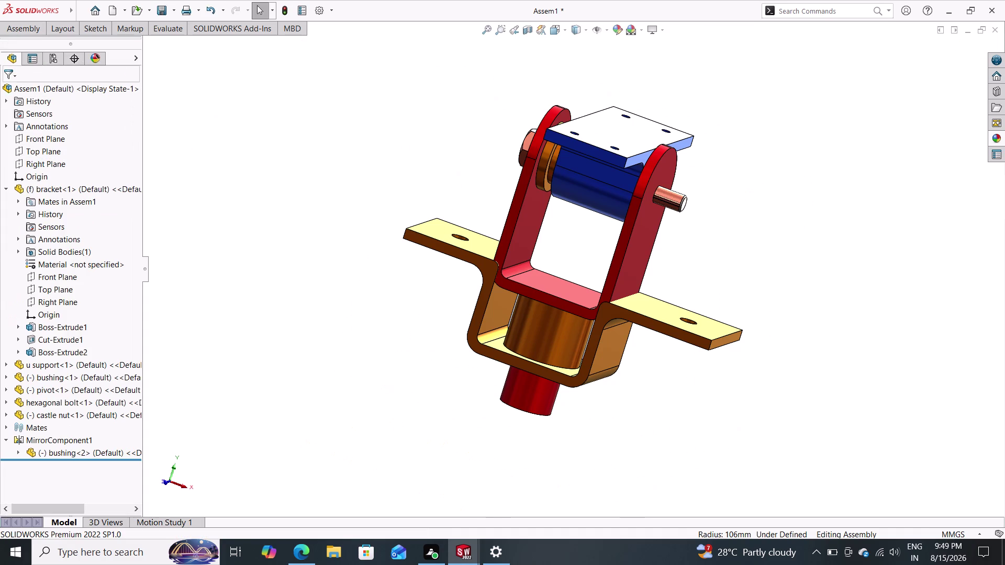
click(31, 28)
Insert a second castle nut from the open documents and place it beside the bracket.
click(78, 55)
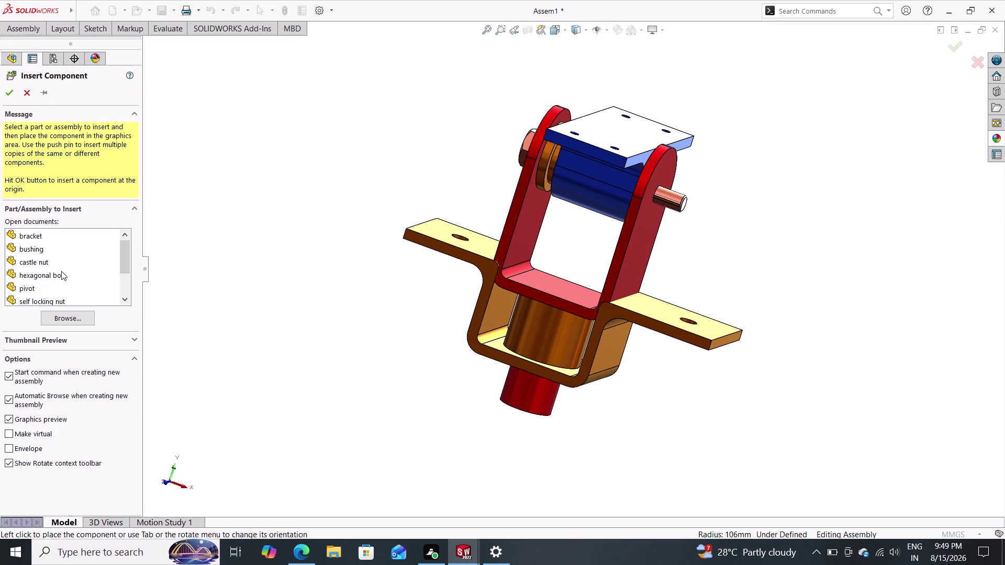
scroll(down, 3)
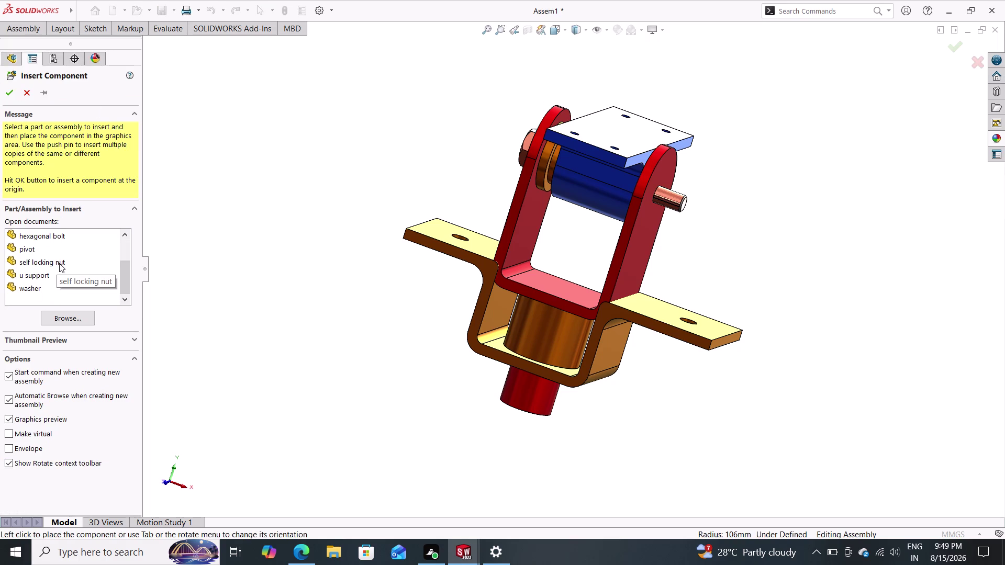
scroll(up, 3)
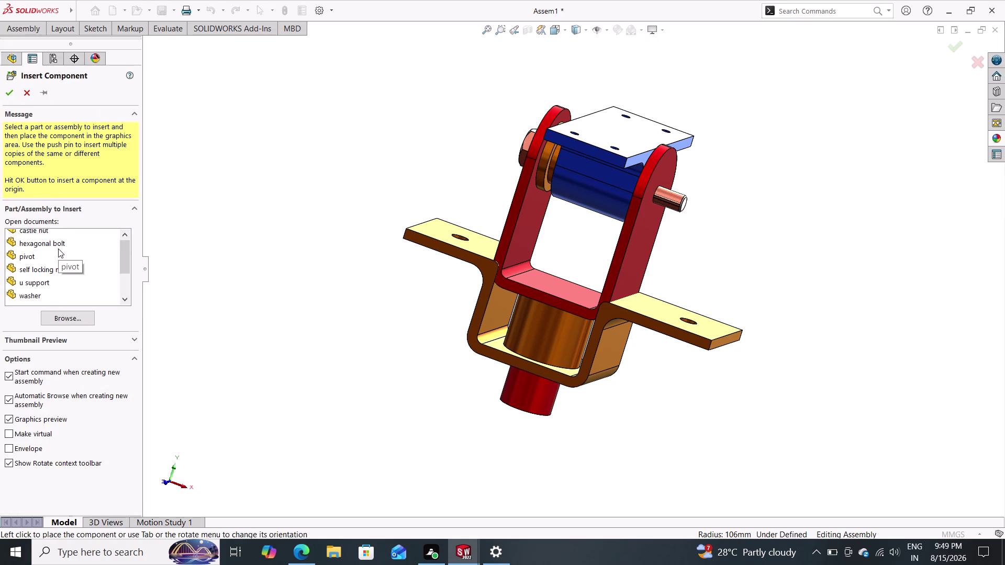
scroll(up, 3)
drag(39, 266, 125, 260)
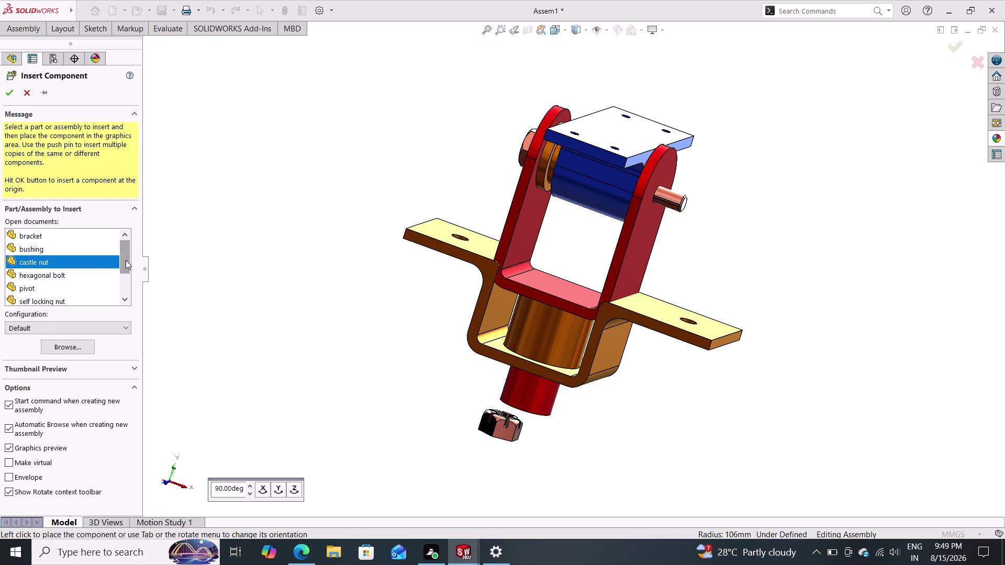
drag(126, 260, 271, 251)
click(275, 253)
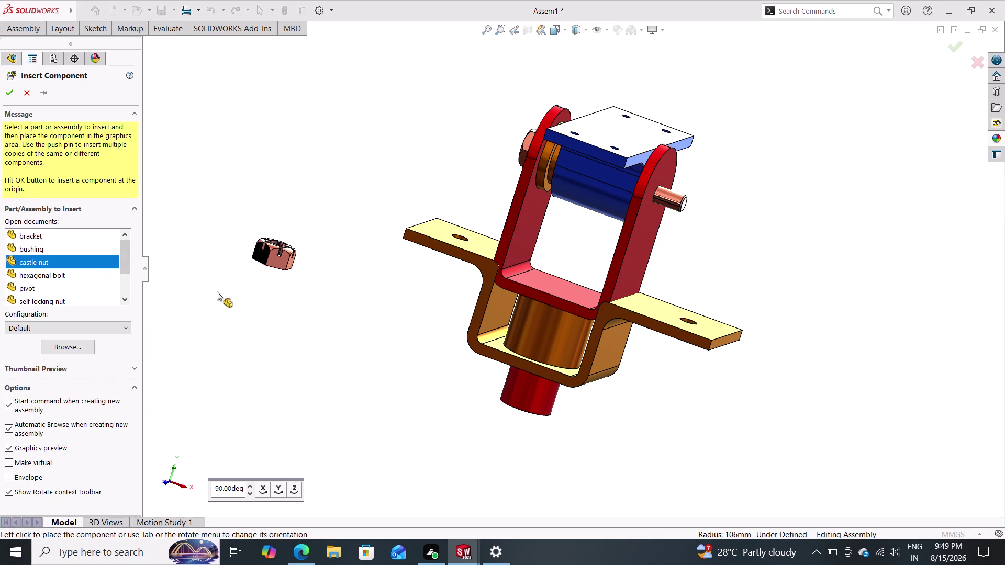
middle_drag(312, 193, 299, 256)
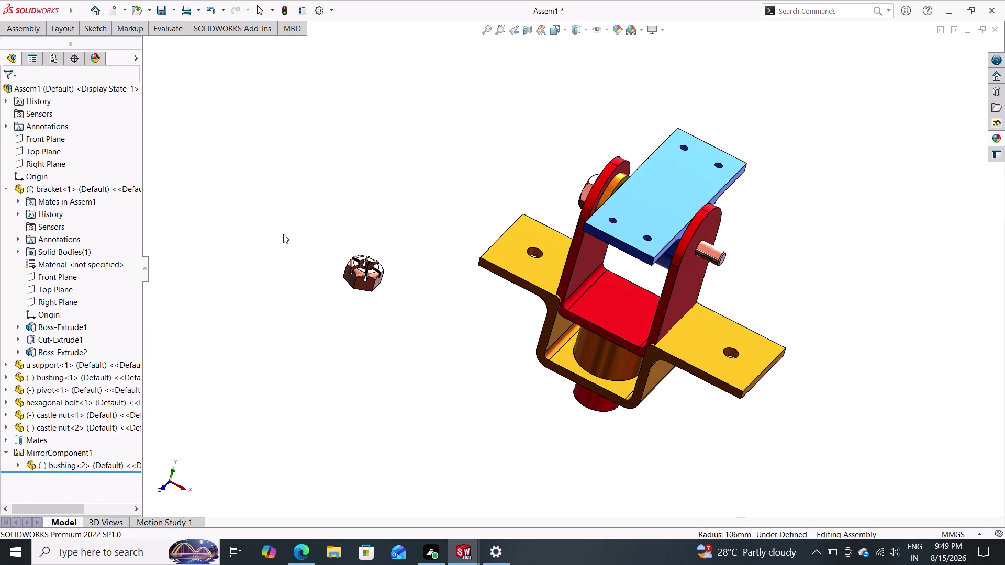
click(29, 28)
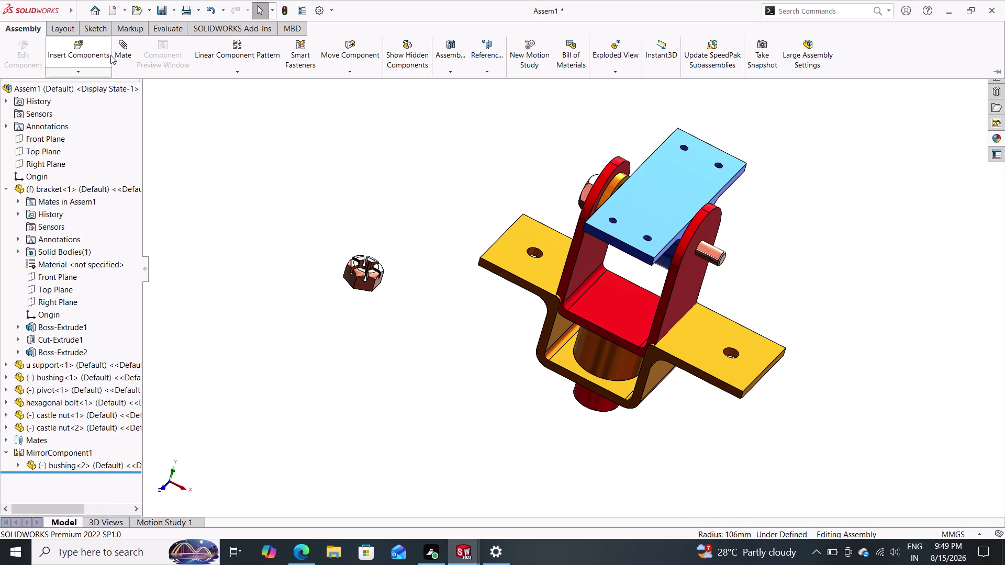
Start a mate by selecting the second castle nut's hole face.
click(125, 55)
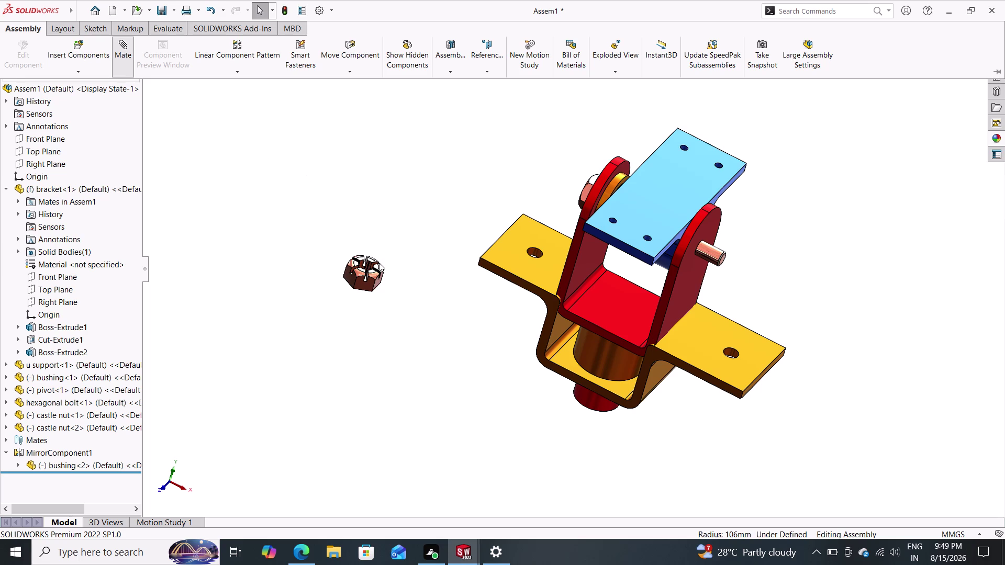
scroll(up, 3)
scroll(up, 3)
scroll(up, 3)
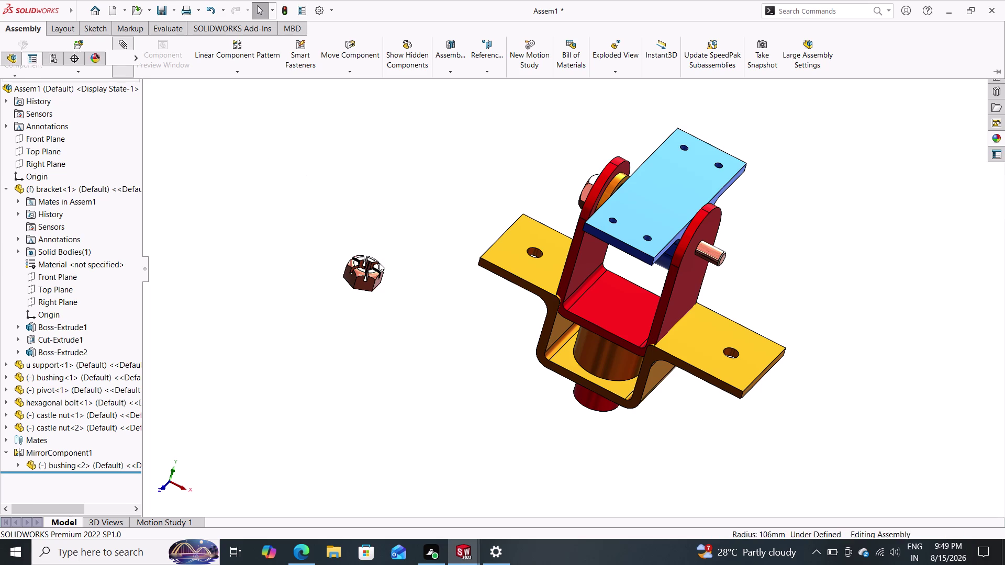
scroll(down, 3)
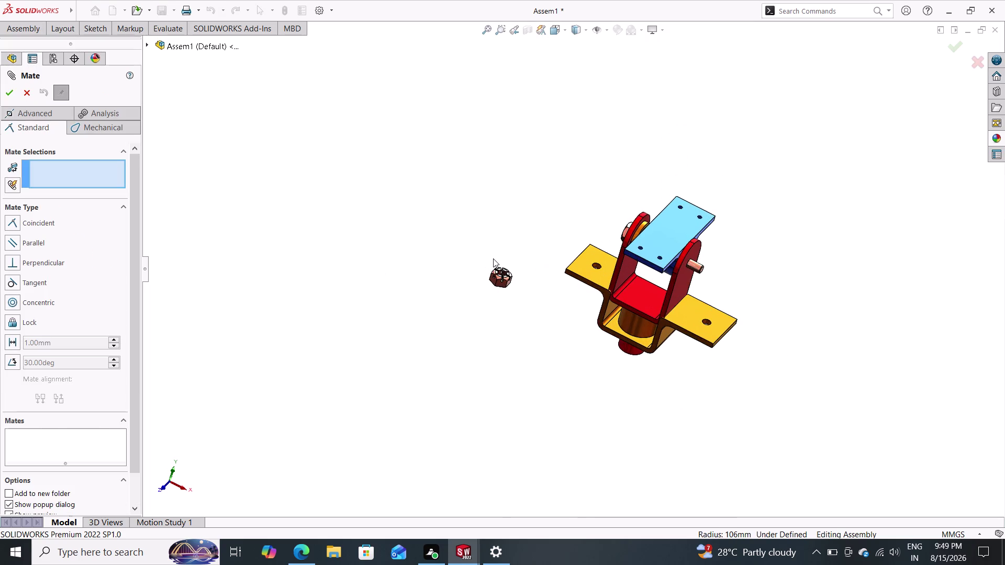
scroll(down, 3)
scroll(down, 3)
scroll(down, 3)
scroll(down, 3)
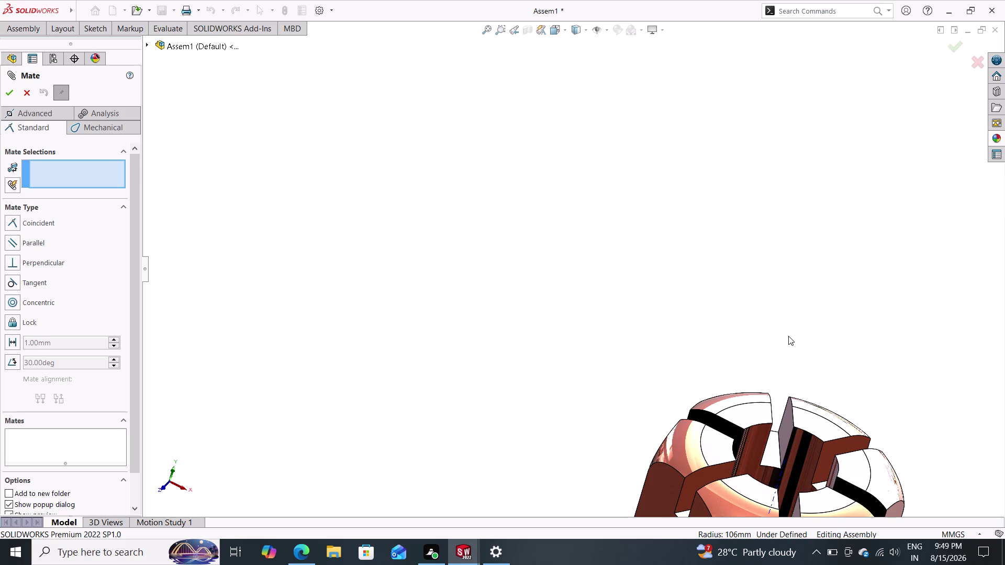
middle_drag(791, 386, 765, 361)
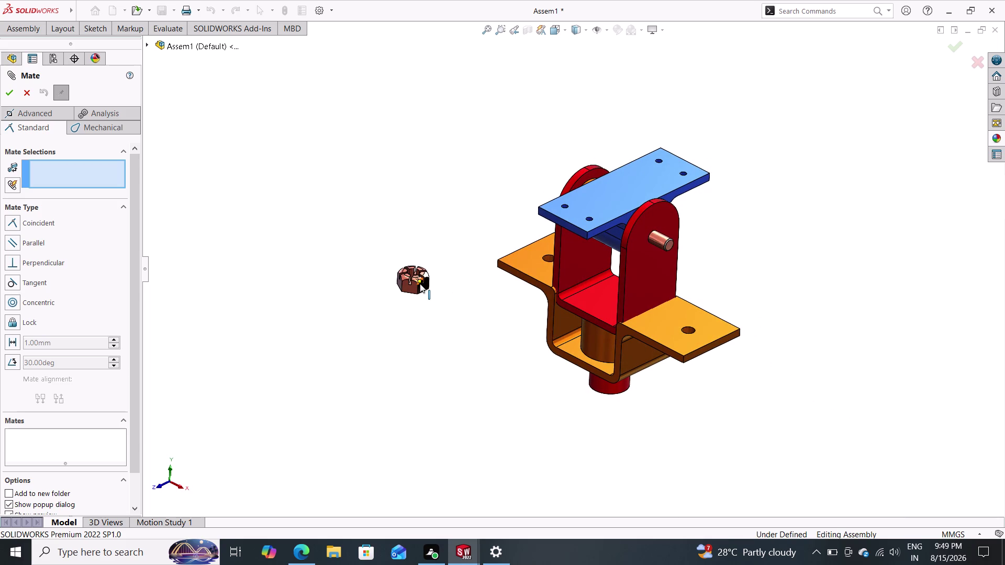
scroll(down, 3)
scroll(down, 3)
scroll(down, 3)
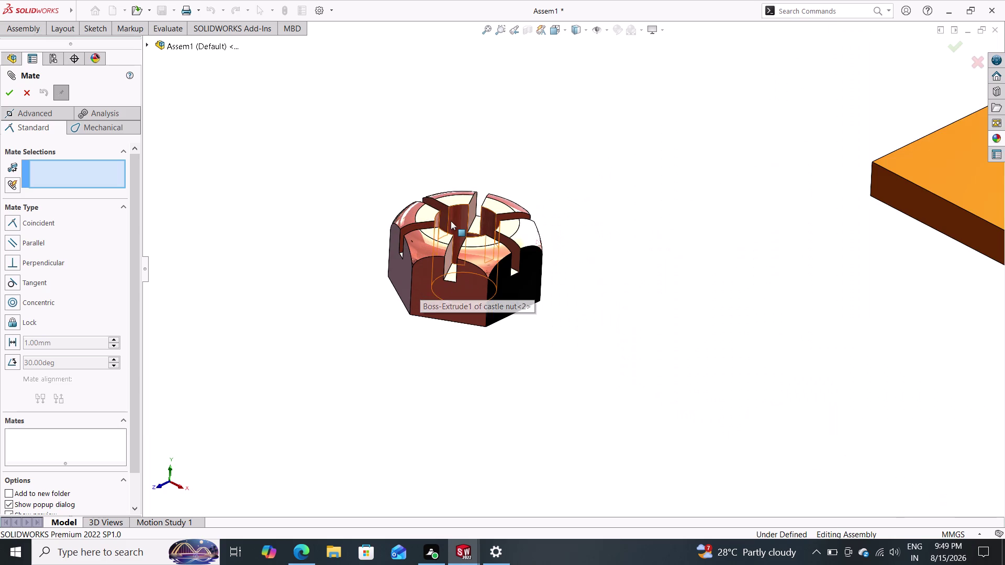
click(451, 221)
Select the hexagonal bolt's cylindrical face as the mate partner.
middle_drag(570, 264, 540, 218)
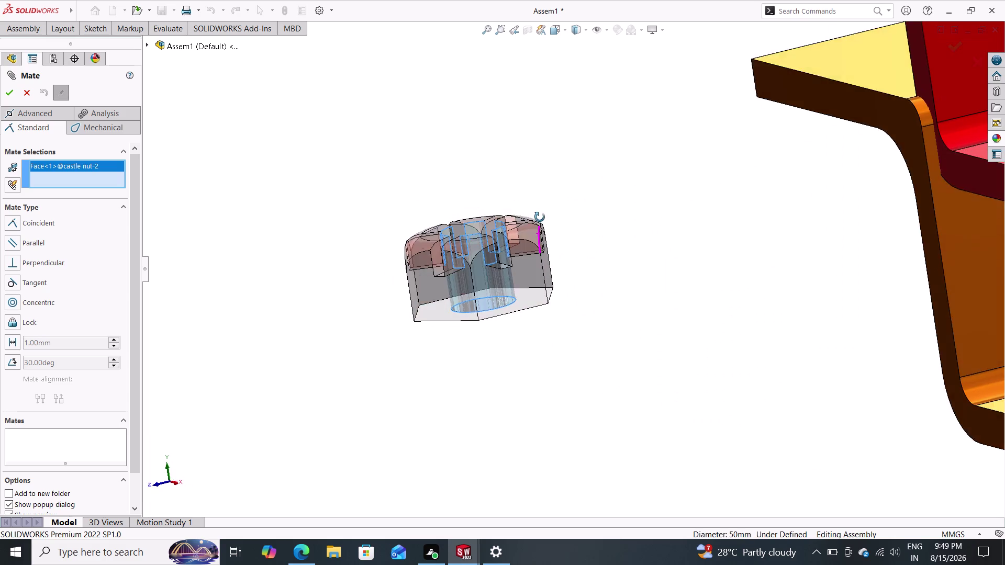
middle_drag(540, 217, 528, 188)
scroll(down, 3)
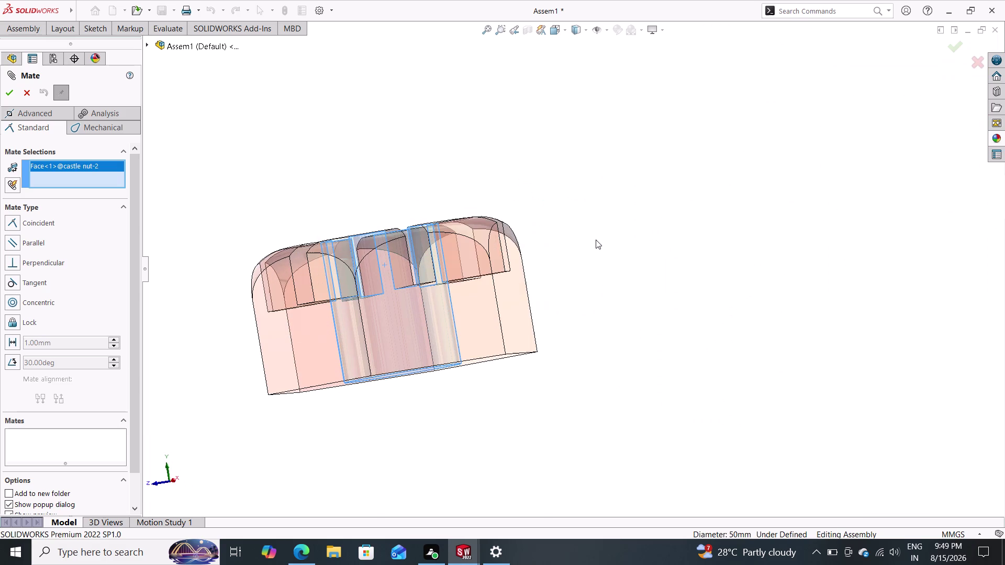
scroll(up, 3)
scroll(up, 3)
scroll(up, 3)
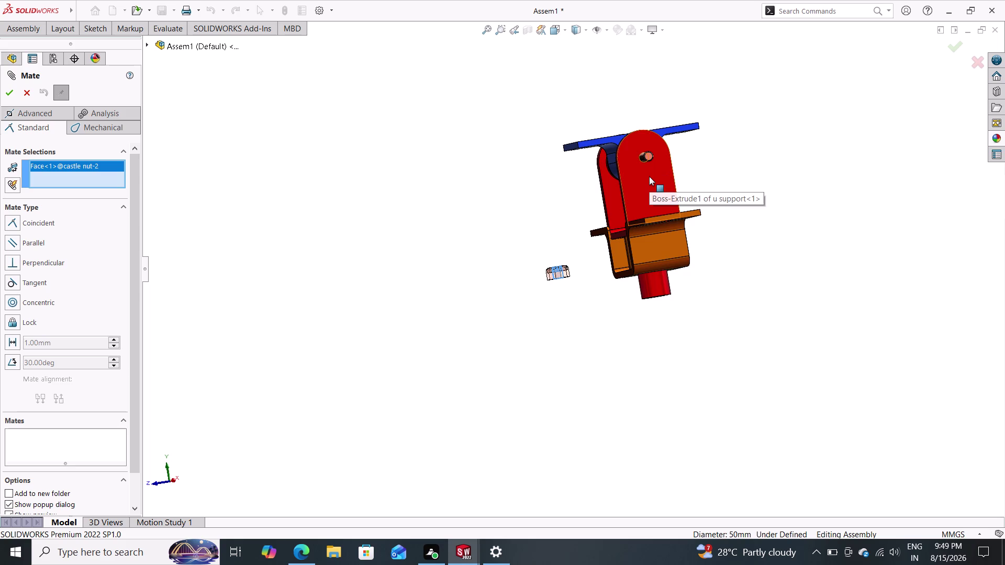
scroll(up, 3)
scroll(down, 3)
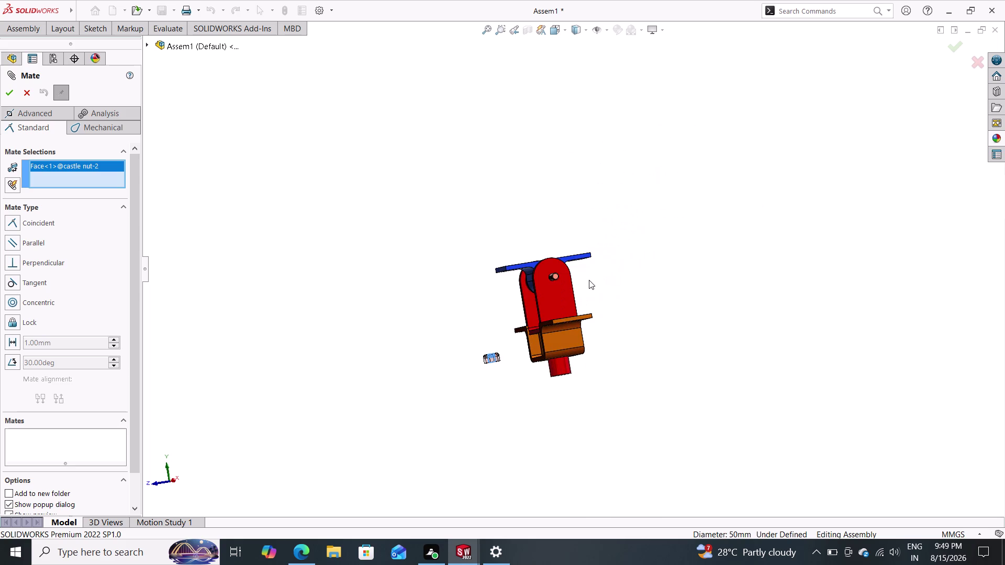
scroll(down, 3)
scroll(down, 3)
scroll(down, 3)
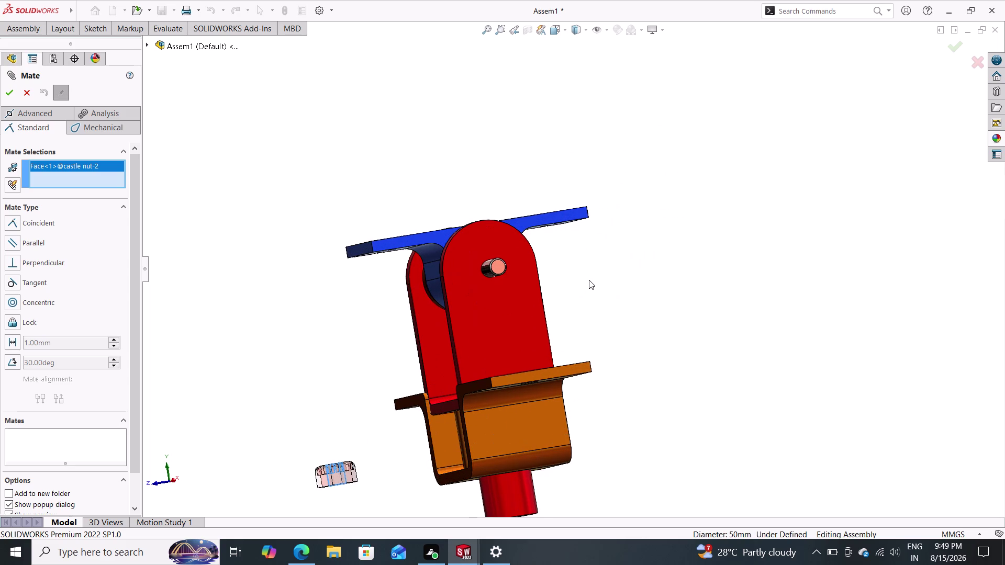
scroll(down, 3)
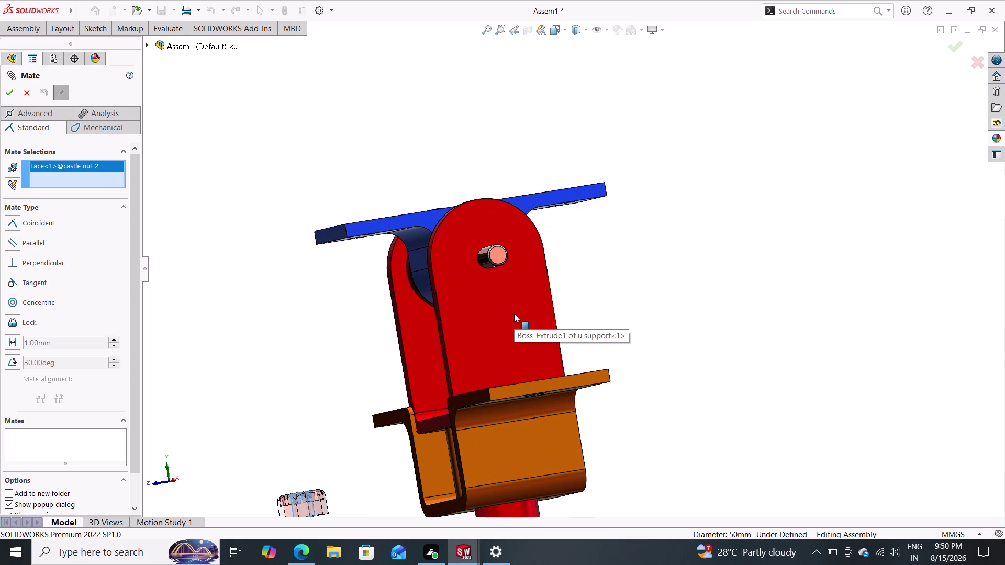
scroll(down, 3)
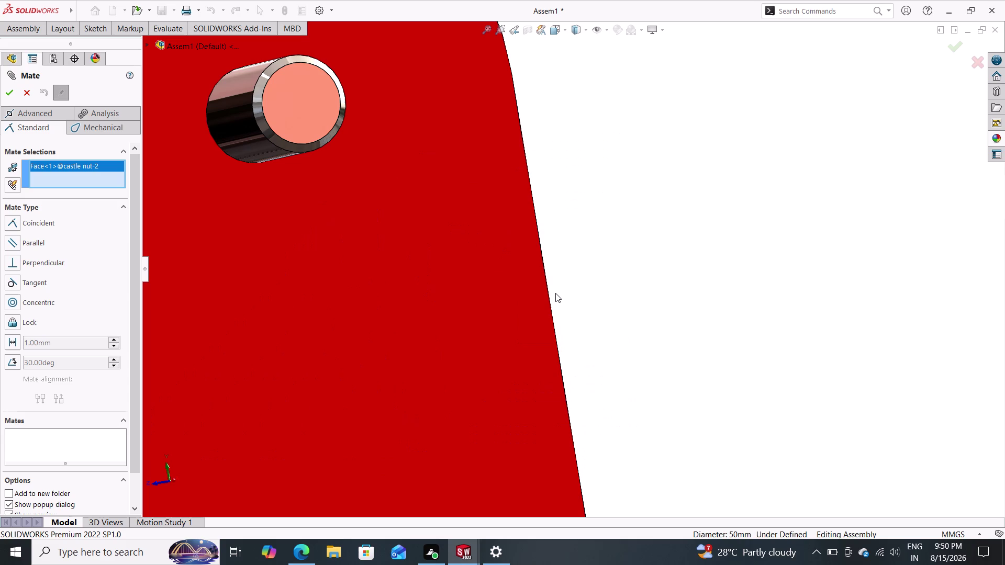
click(246, 139)
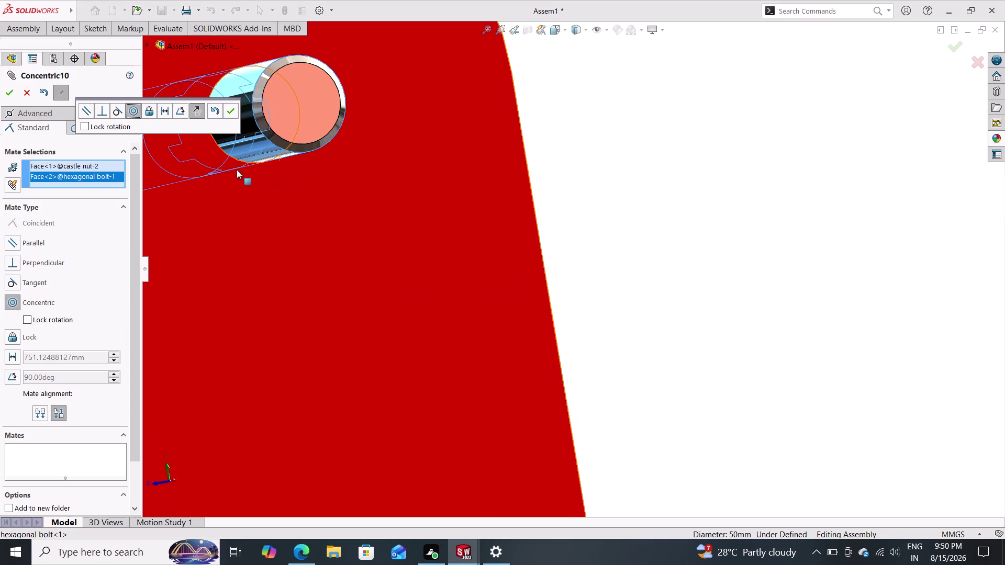
Accept the concentric mate between the castle nut and the bolt.
drag(189, 141, 255, 155)
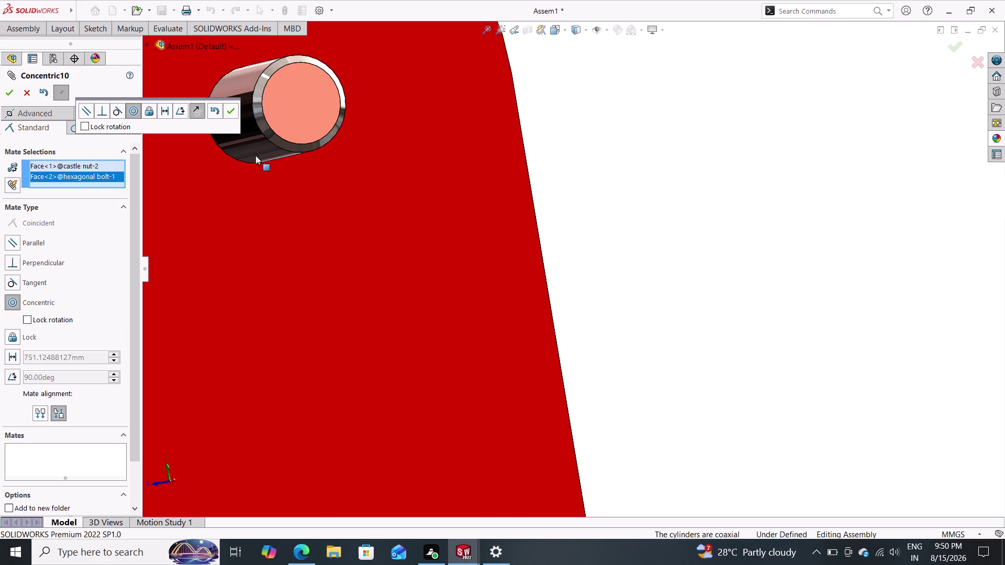
drag(255, 155, 407, 189)
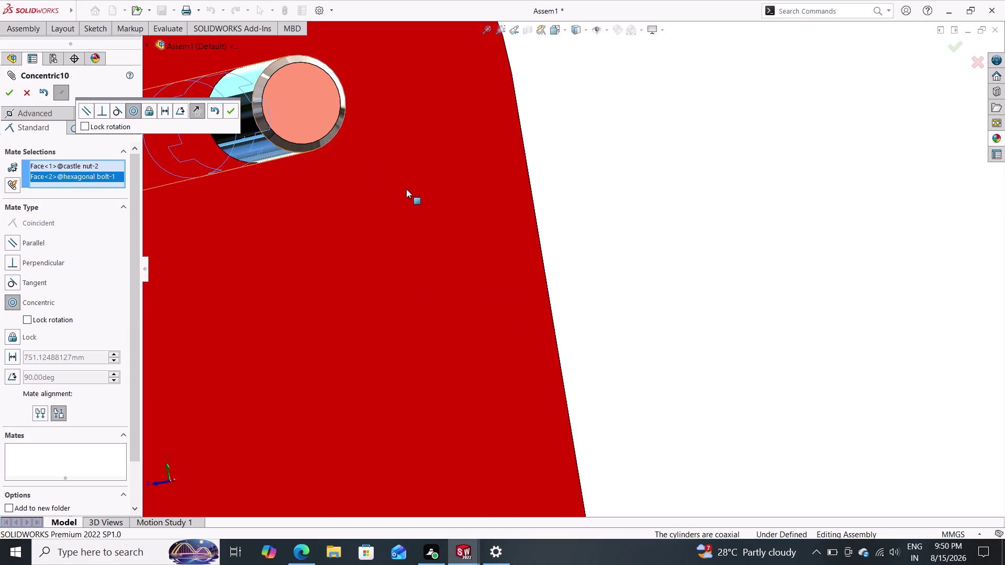
drag(174, 146, 258, 148)
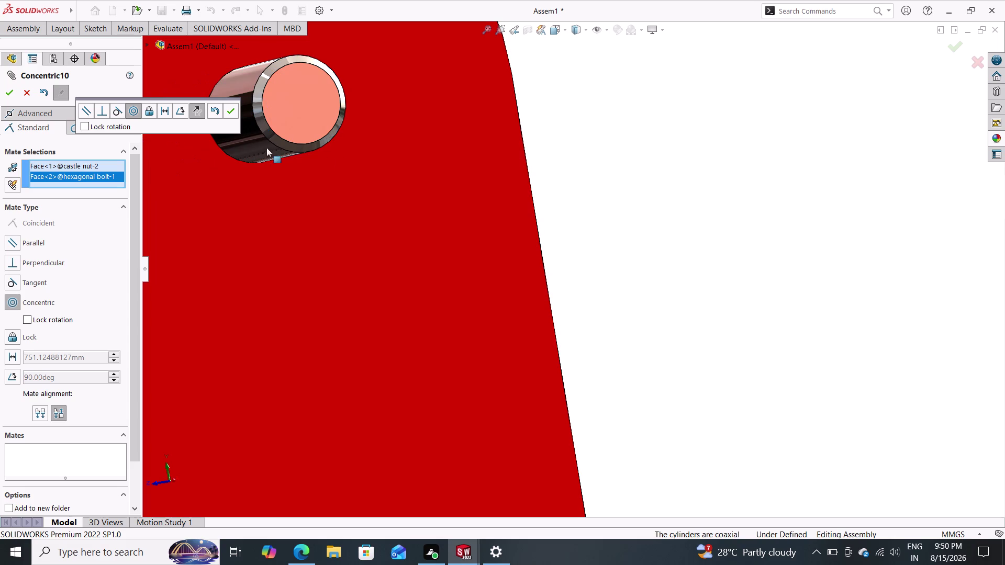
drag(259, 148, 340, 144)
click(230, 110)
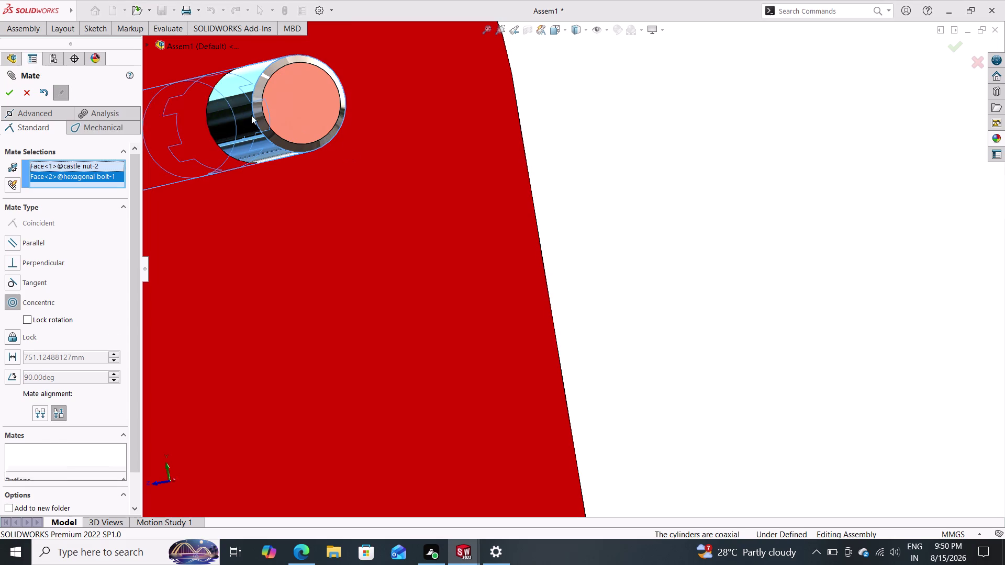
Pick a U support face, turn the assembly front-on, and cancel the mate.
scroll(down, 3)
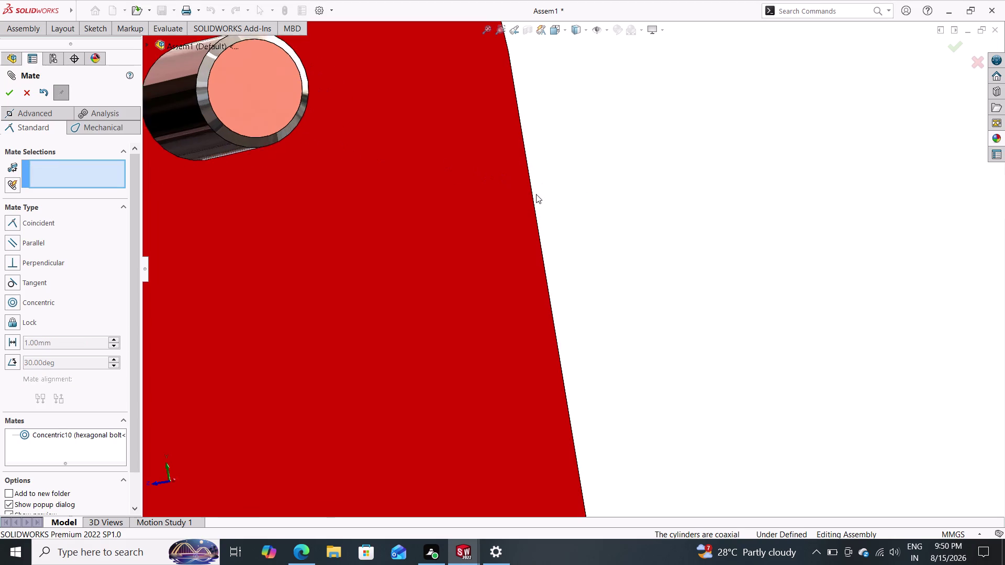
scroll(down, 3)
scroll(up, 3)
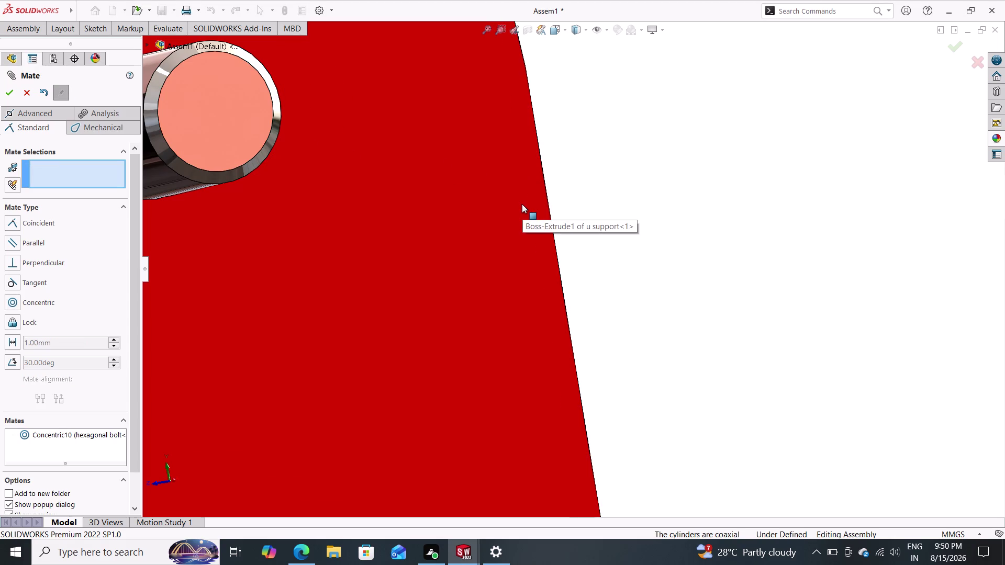
scroll(up, 3)
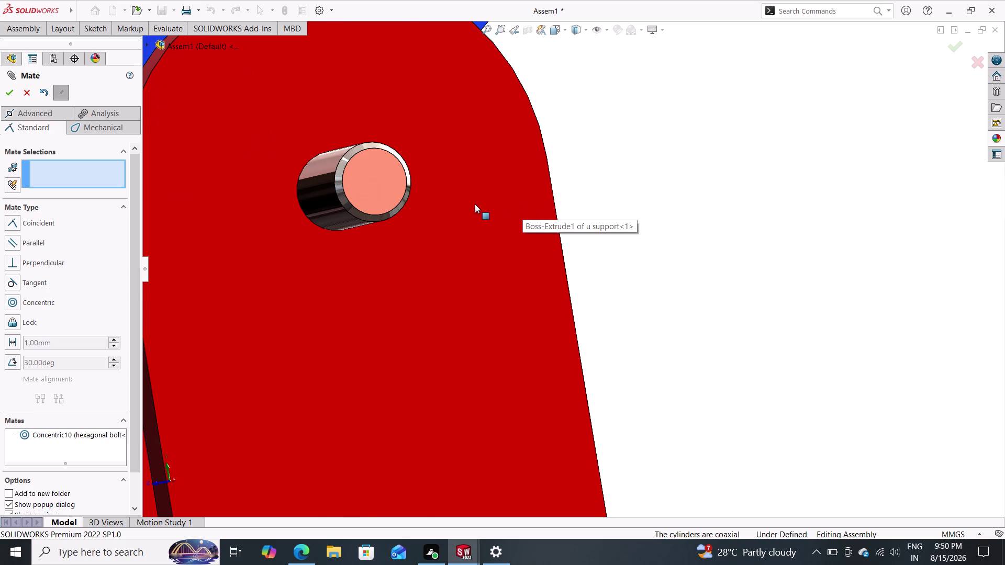
scroll(up, 3)
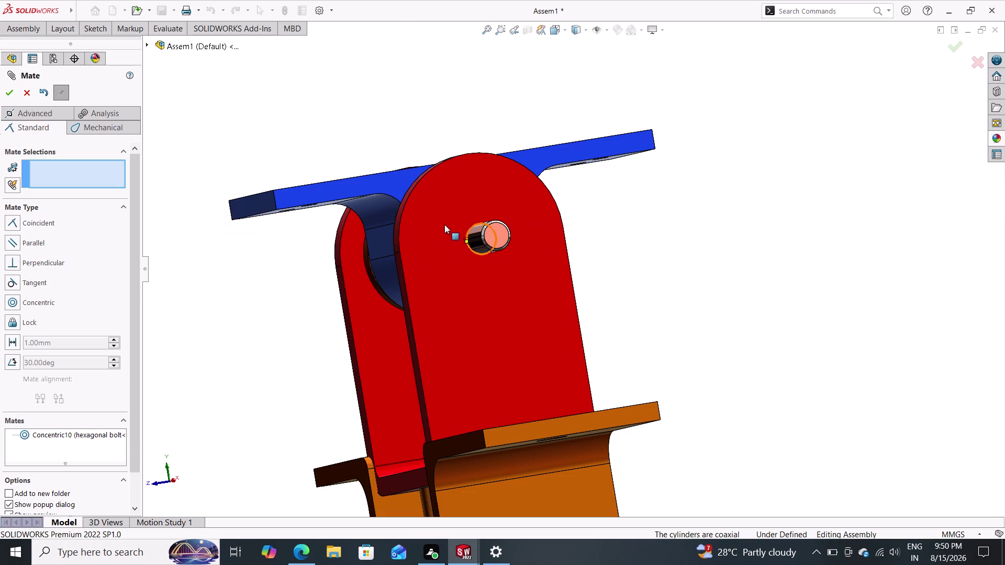
click(430, 221)
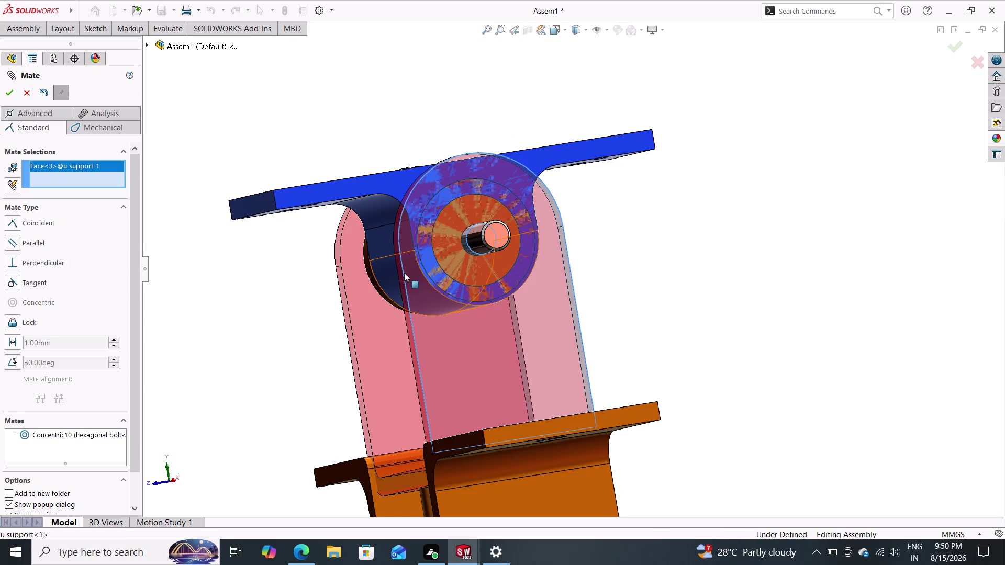
middle_drag(318, 298, 370, 329)
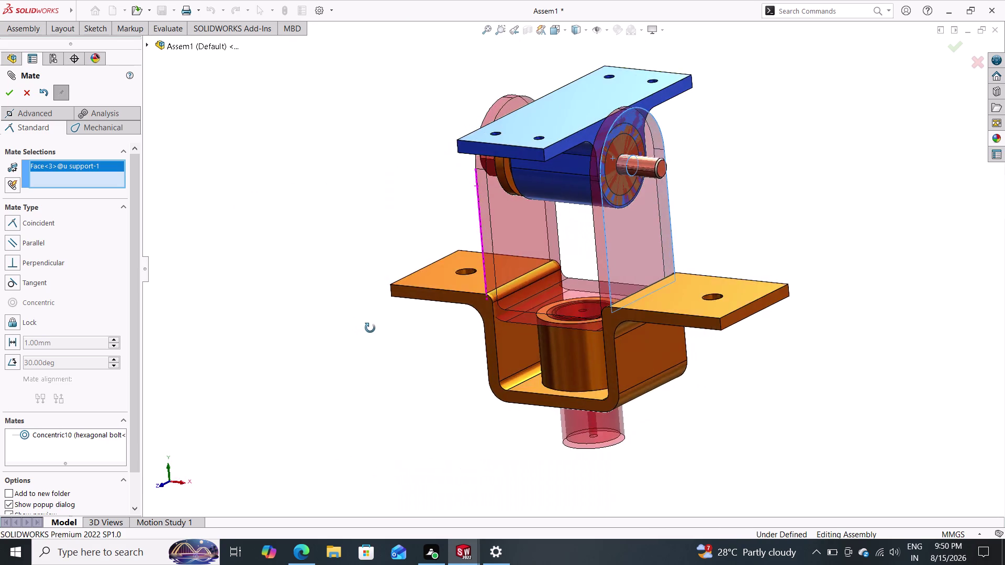
middle_drag(370, 328, 425, 312)
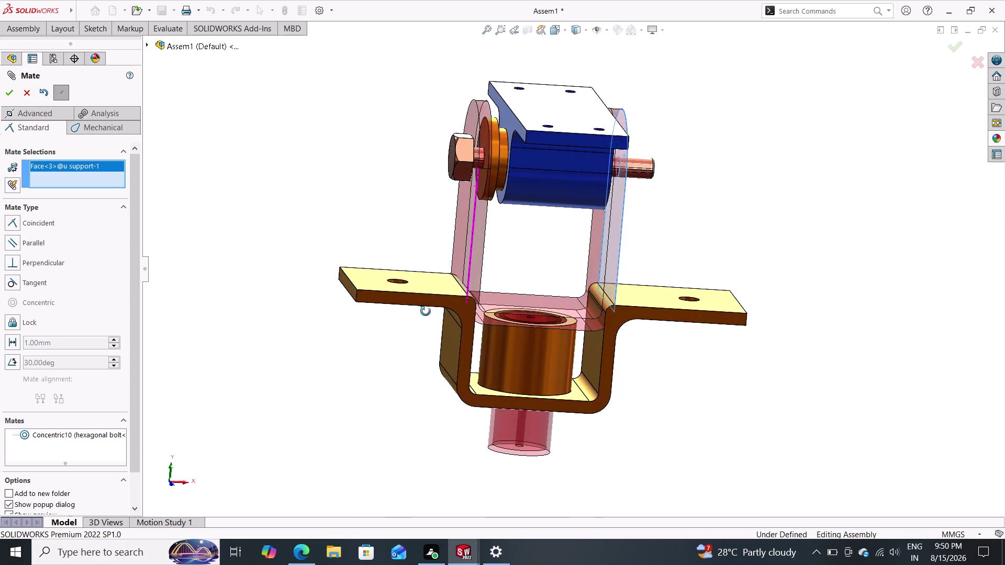
middle_drag(425, 312, 425, 296)
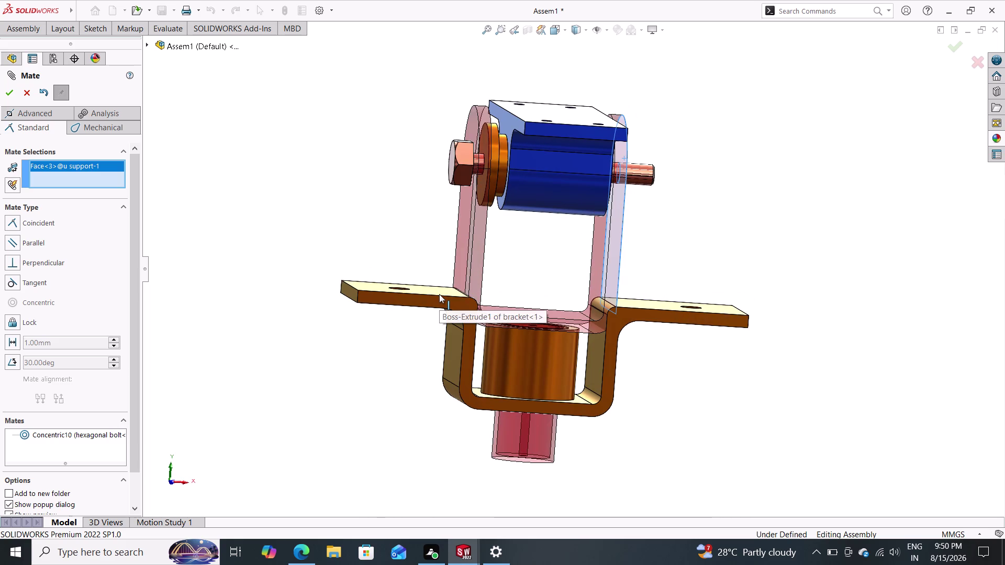
key(Escape)
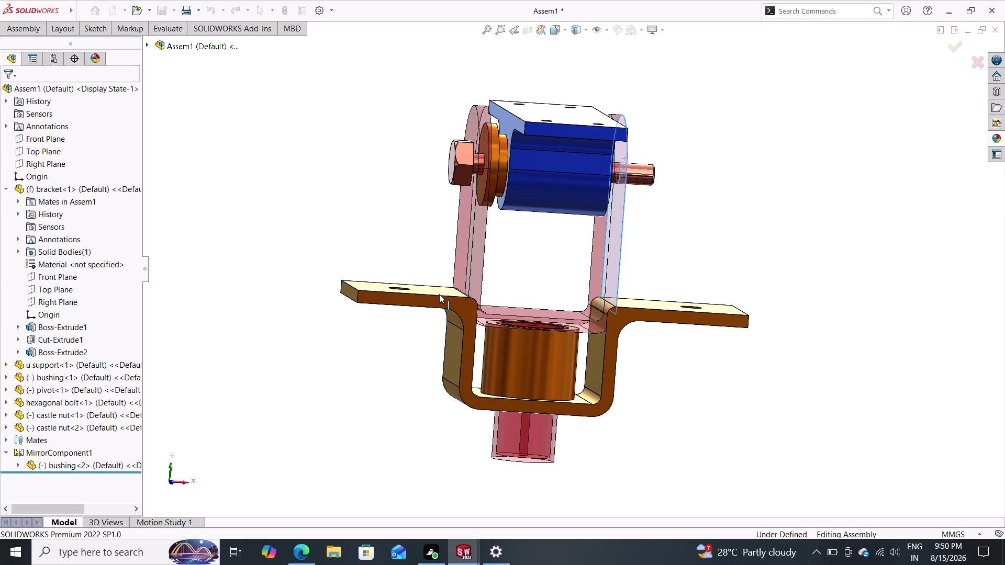
Delete the pivot block with its Concentric6 and Coincident7 mates, exposing the second bushing.
key(Escape)
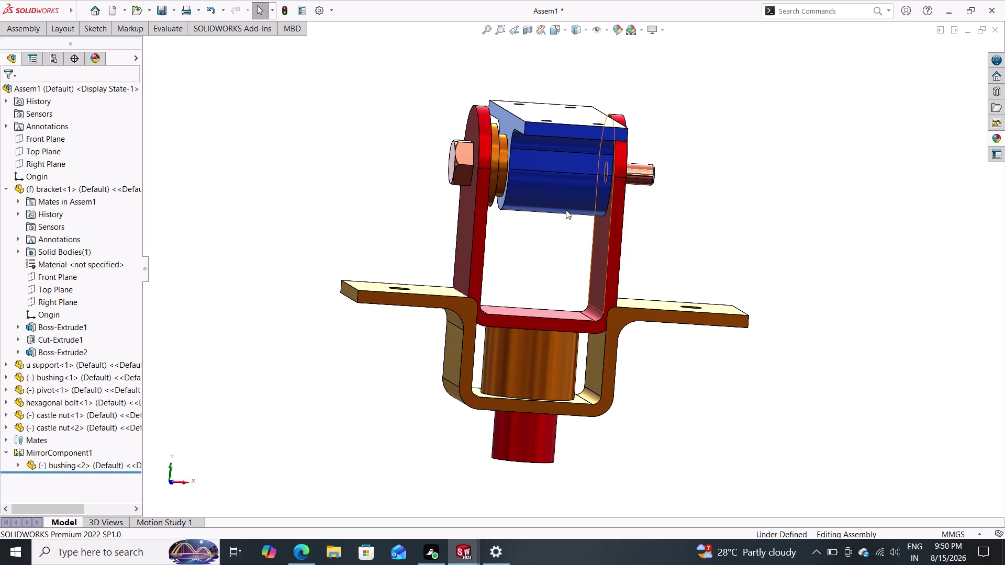
key(Escape)
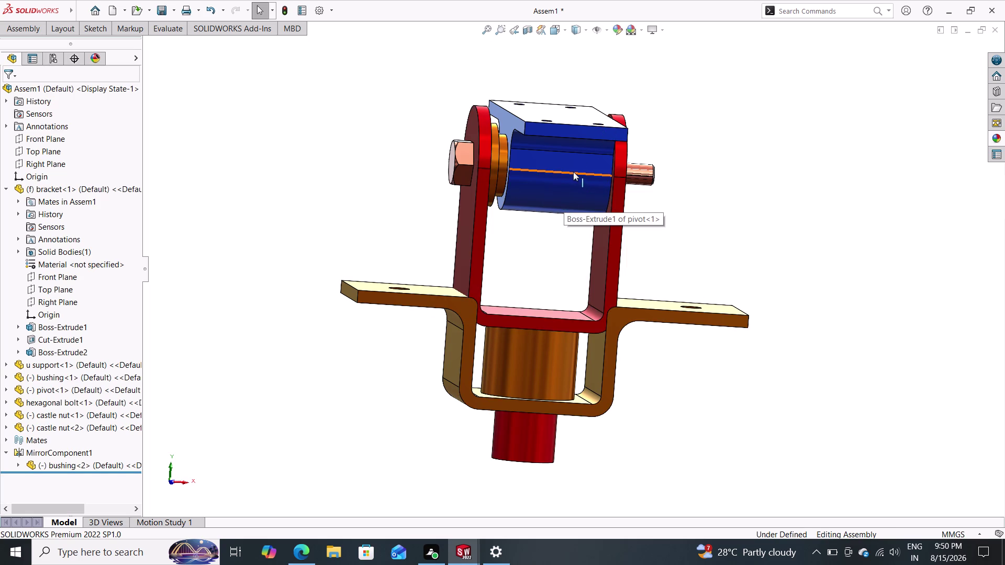
click(564, 169)
key(Delete)
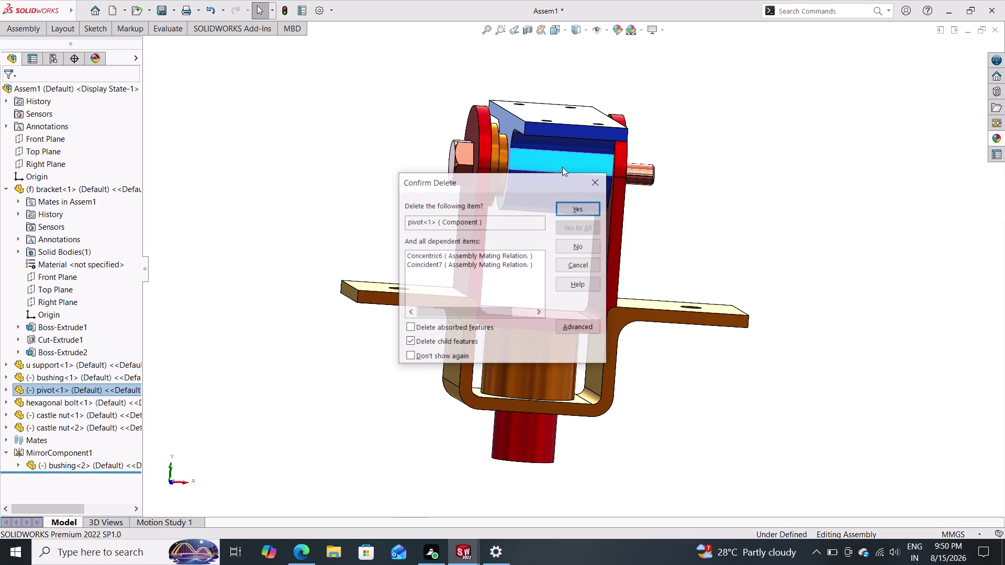
click(570, 208)
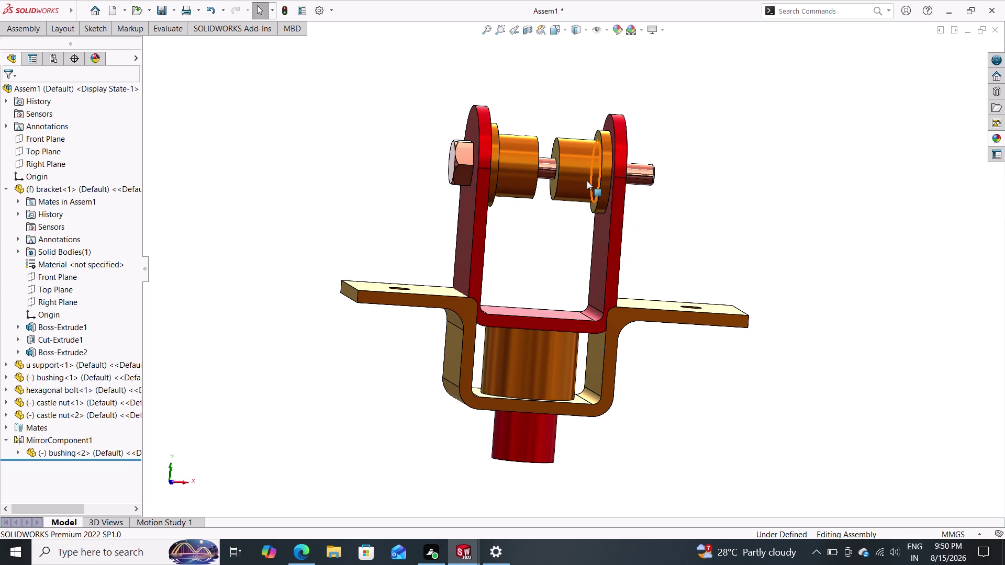
drag(587, 181, 597, 189)
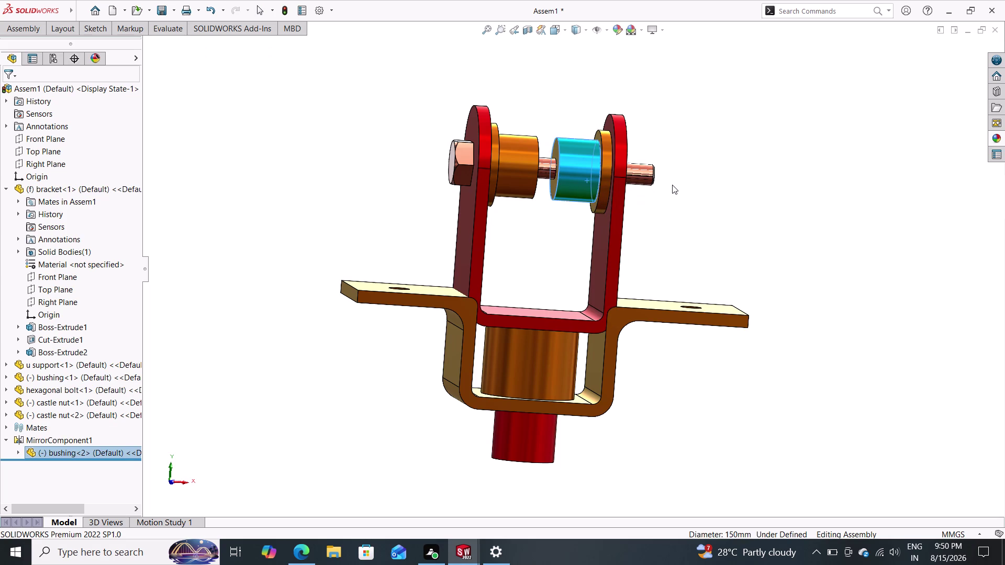
Start a new mate with a face of the second bushing as first reference.
key(Escape)
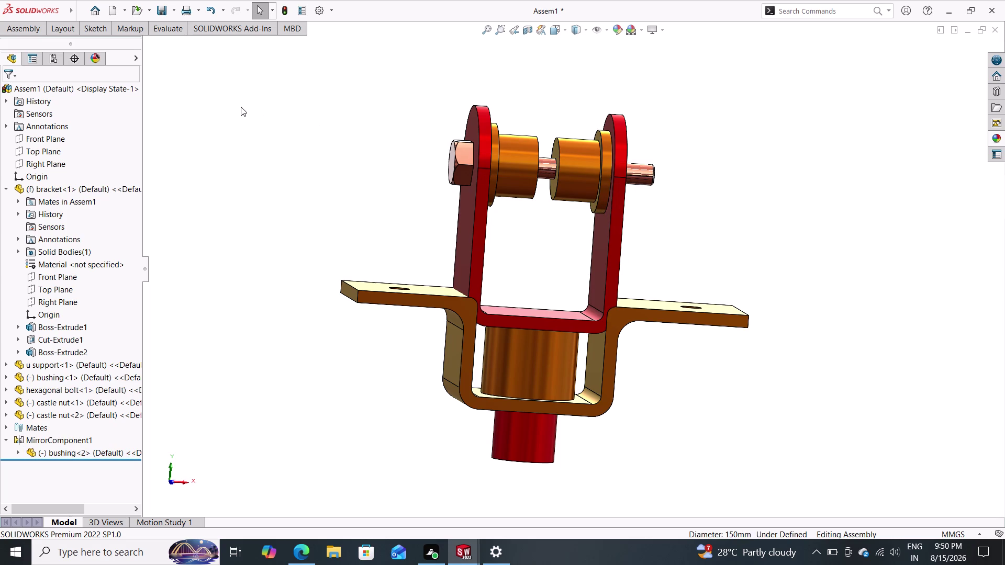
click(12, 32)
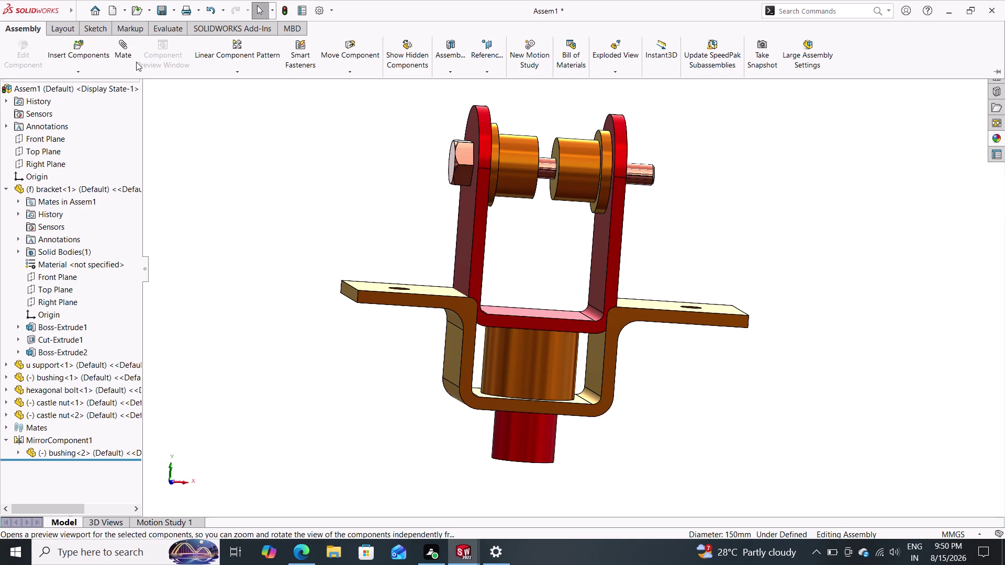
click(127, 55)
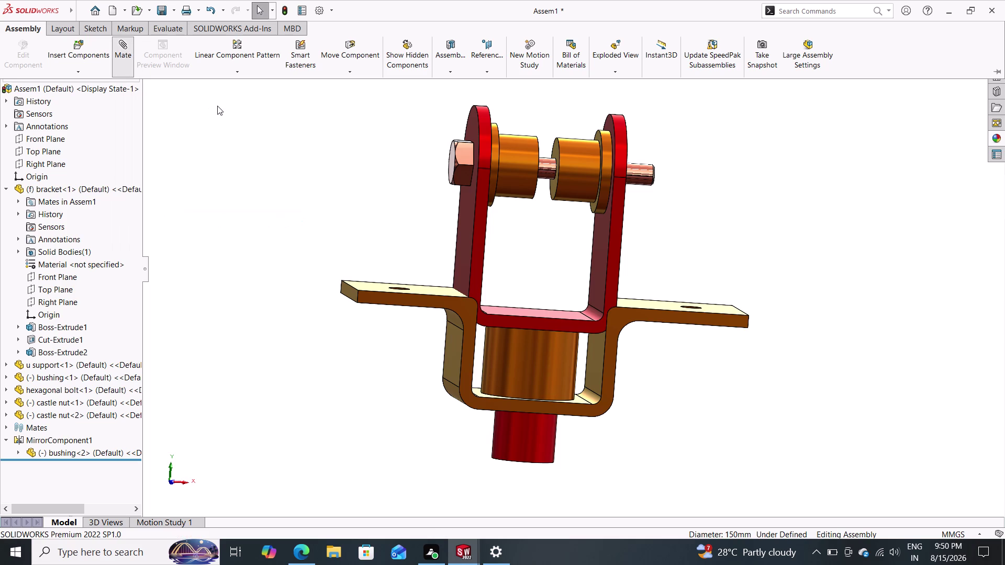
click(580, 170)
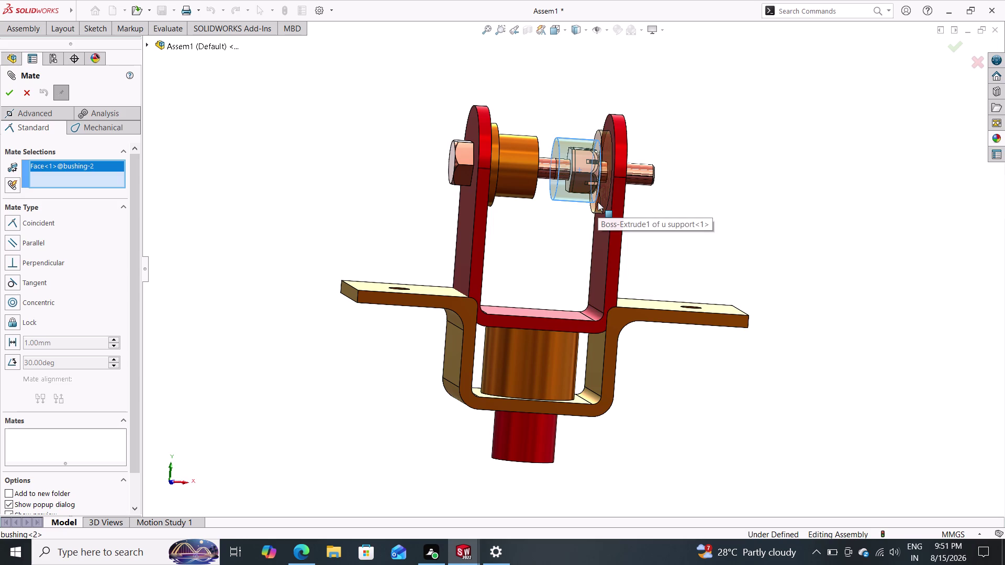
Drag castle nut<1> along the bolt past the bracket arm to the bolt's right end.
scroll(down, 3)
scroll(down, 3)
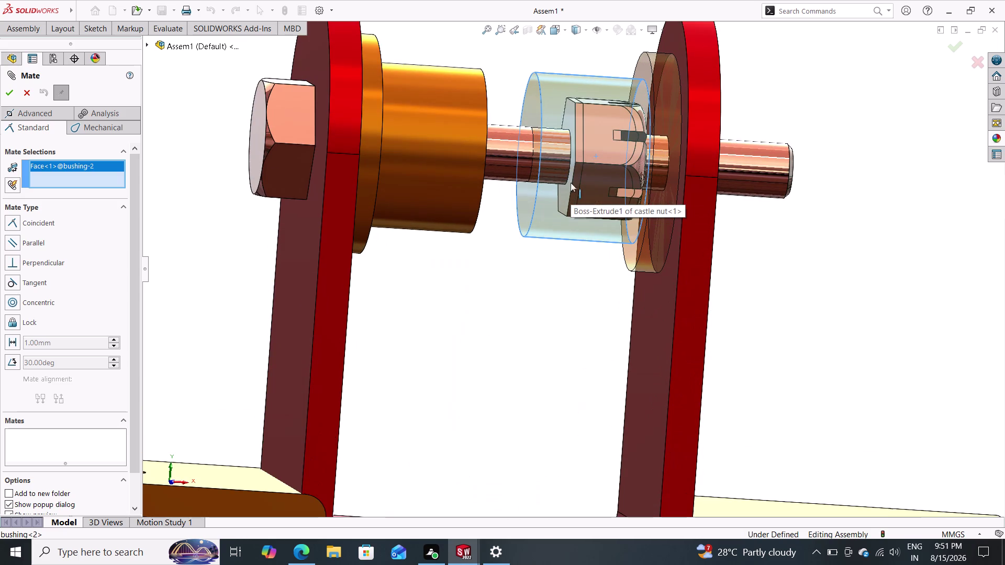
drag(574, 161, 649, 164)
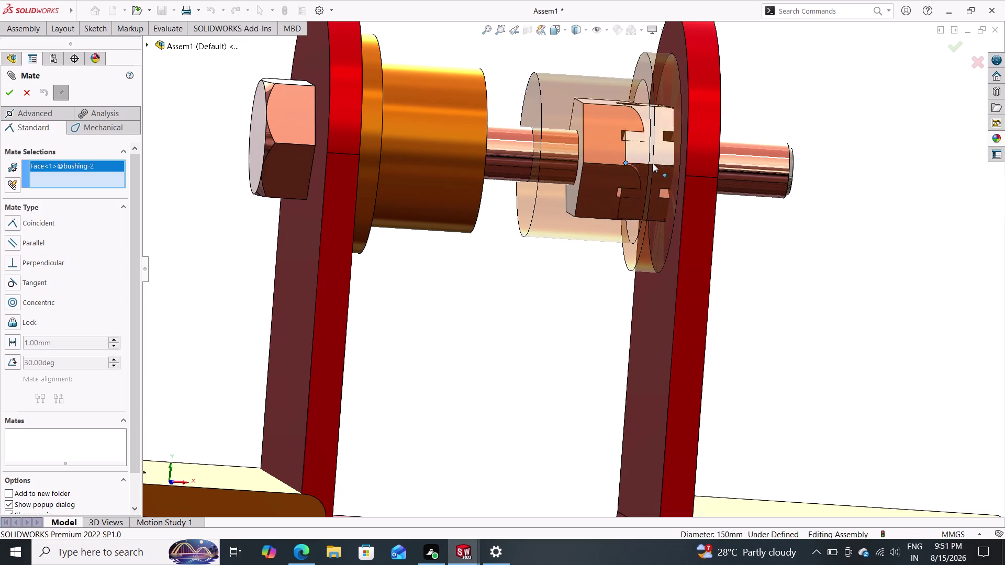
drag(649, 164, 958, 182)
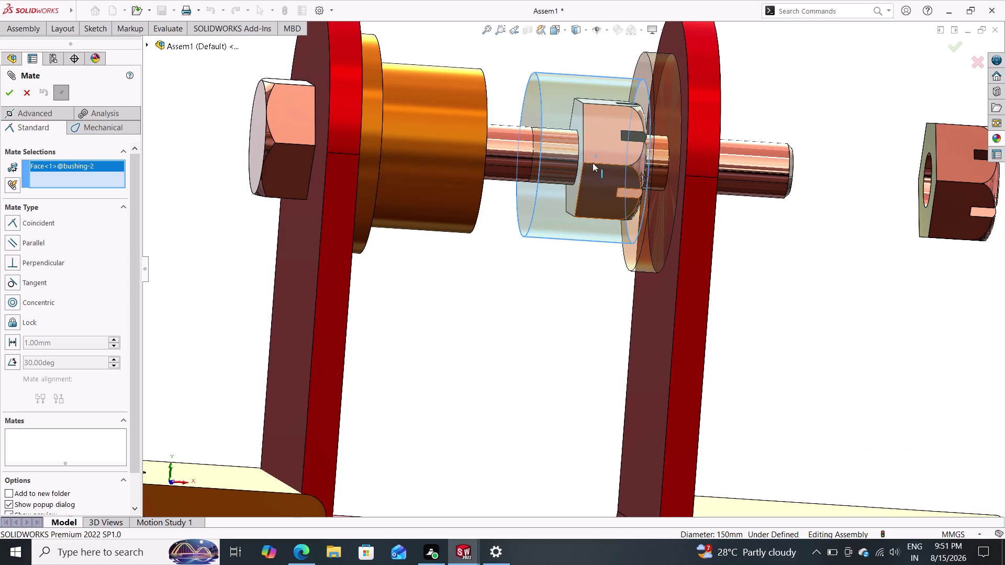
drag(581, 156, 891, 171)
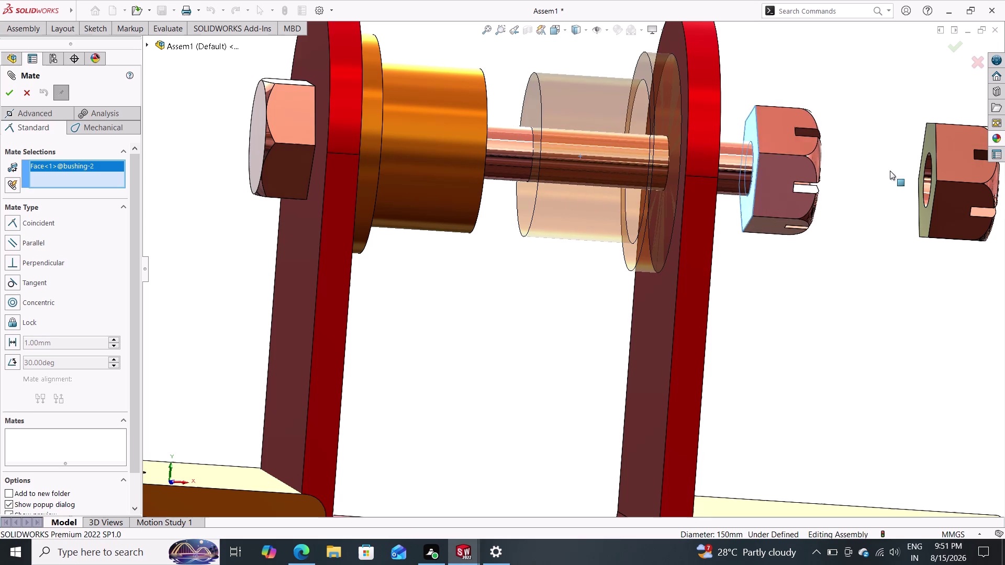
drag(890, 170, 992, 172)
click(992, 172)
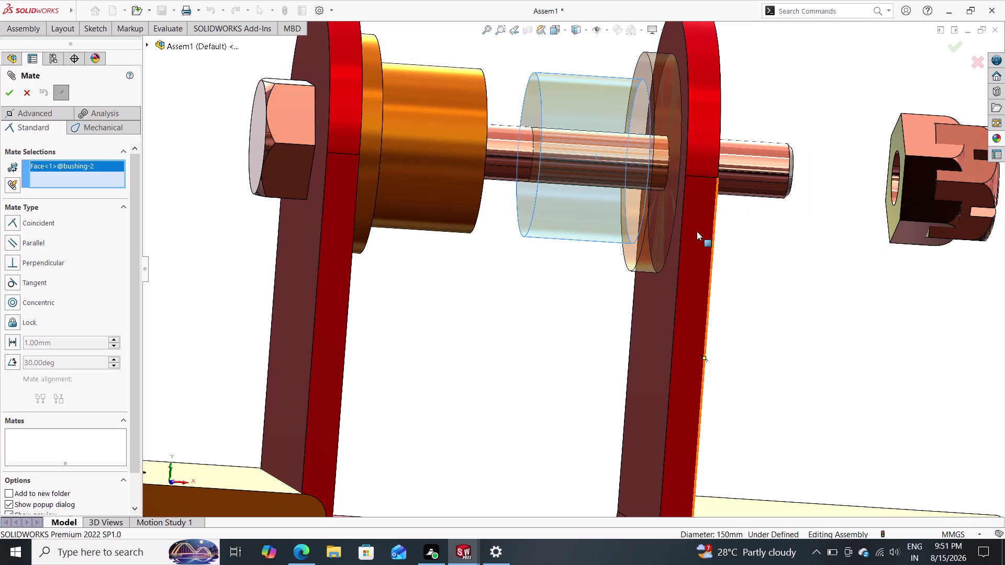
Clear the mate selections, pick the castle nut face, then exit without a mate.
right_click(80, 161)
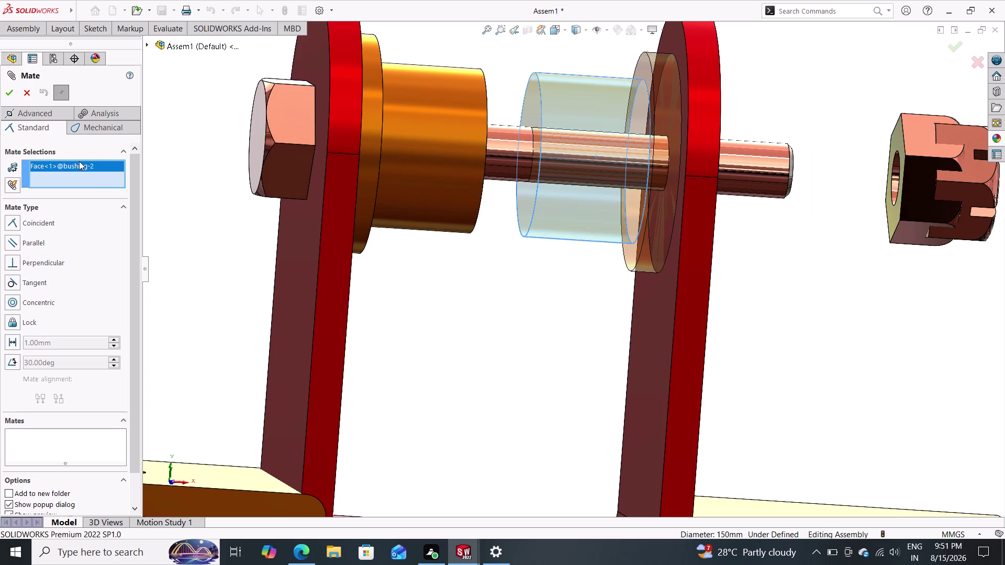
click(99, 182)
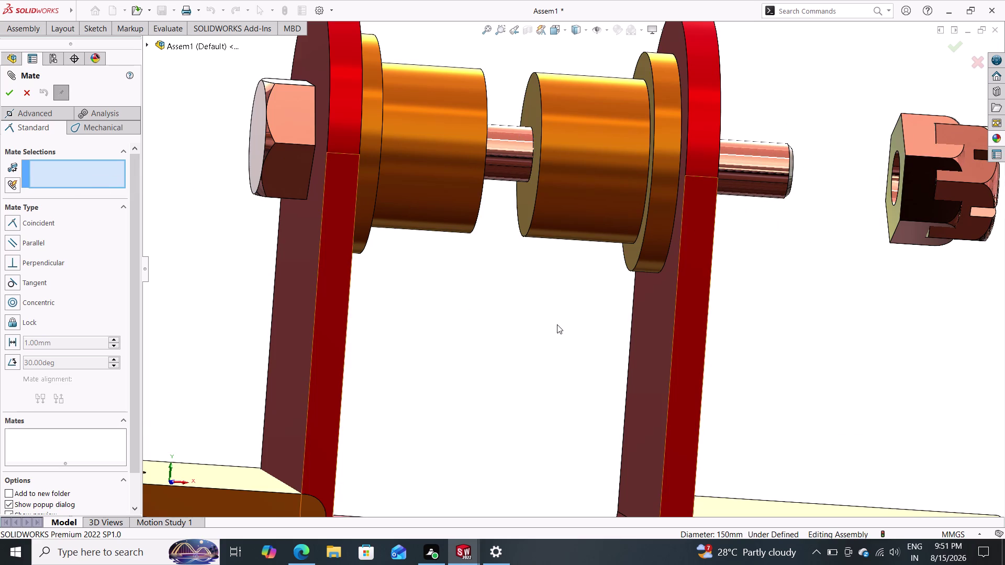
scroll(down, 3)
scroll(up, 3)
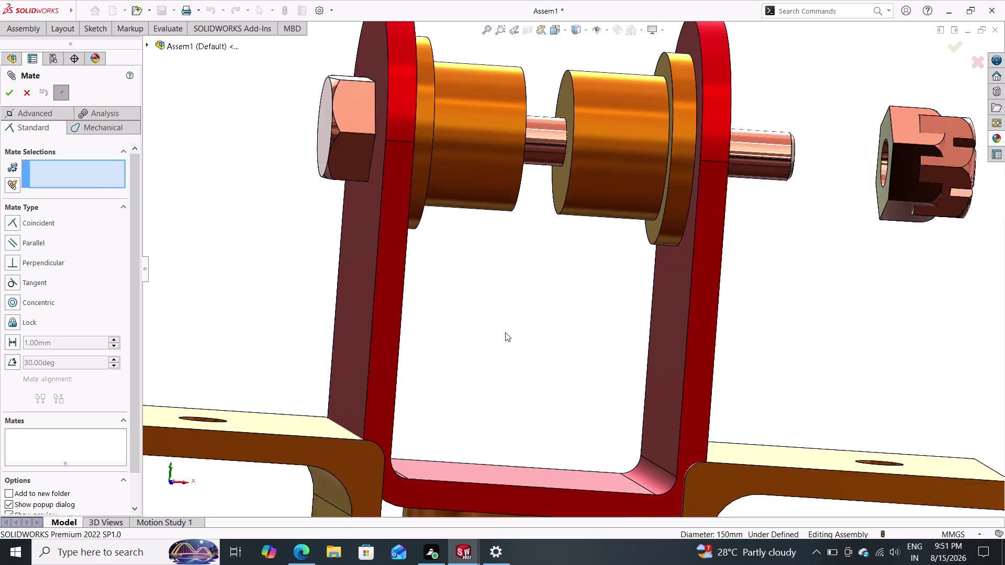
scroll(up, 3)
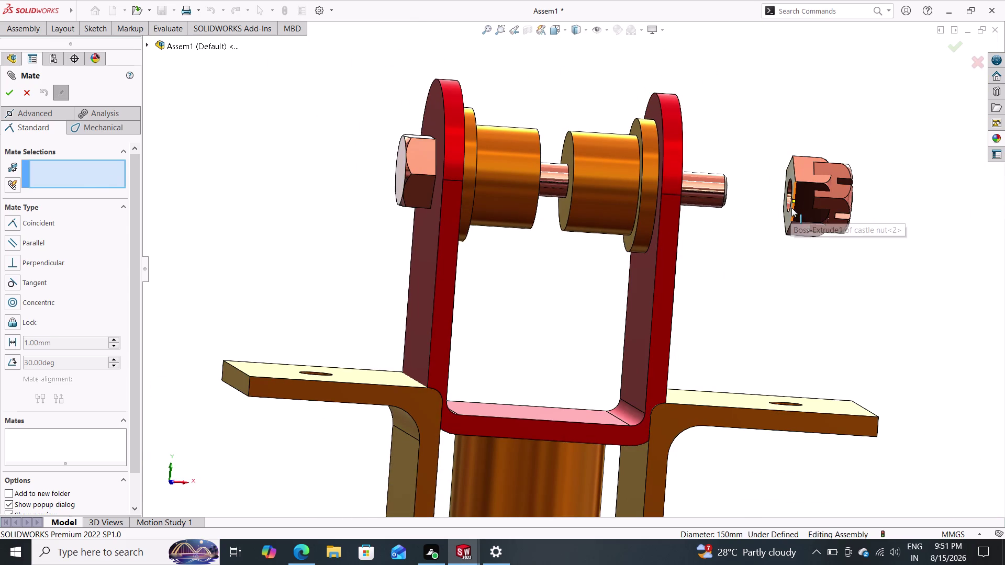
click(800, 203)
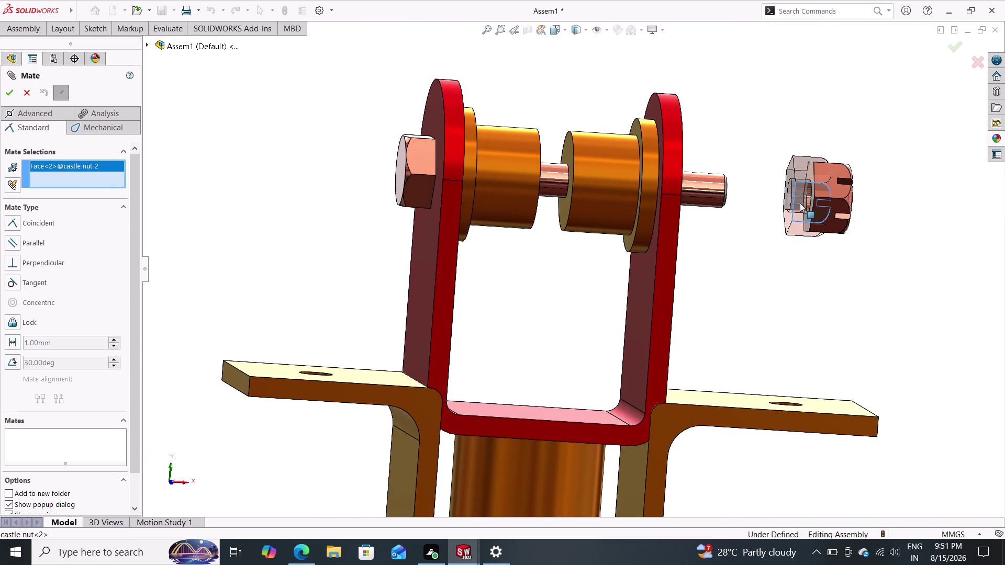
key(ctrl+z)
key(ctrl+z)
key(Escape)
key(Escape)
key(Escape)
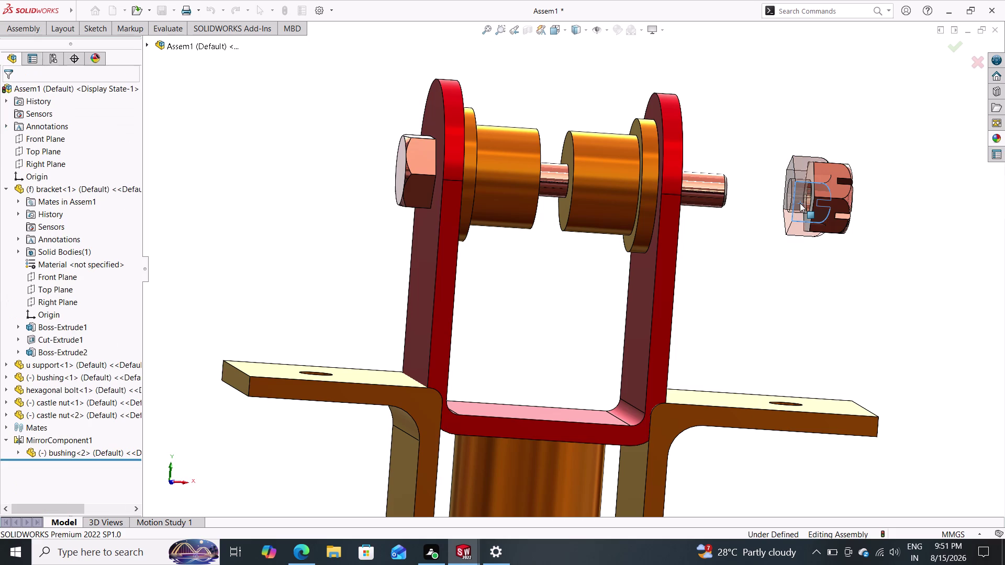
key(ctrl+z)
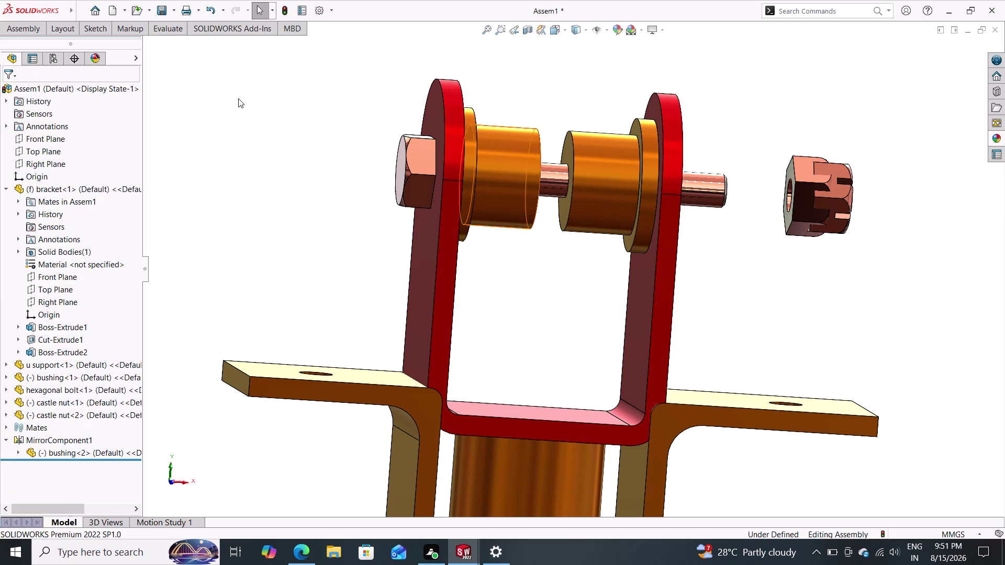
Undo the deletion so pivot<1> sits again between the bracket arms.
key(ctrl+z)
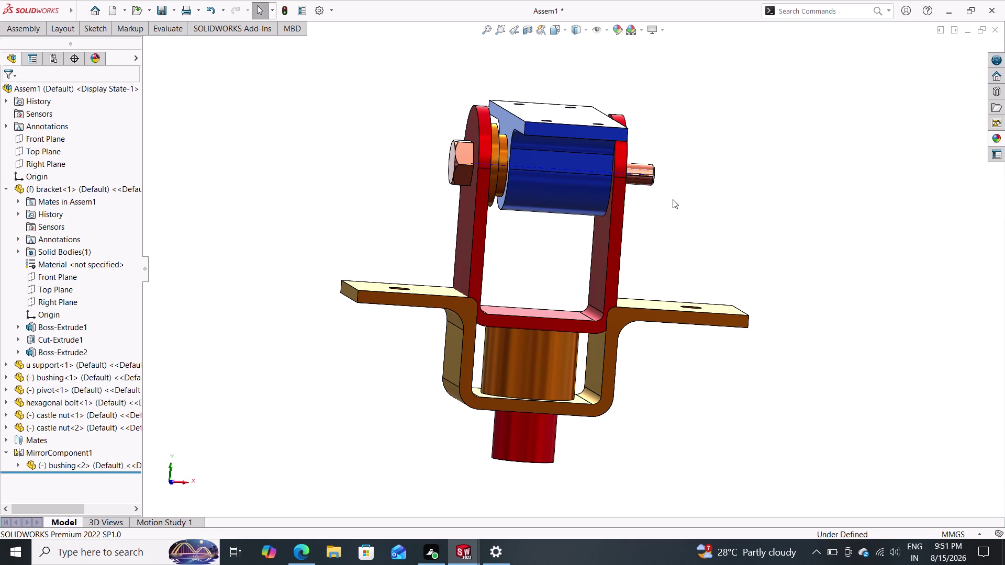
click(31, 26)
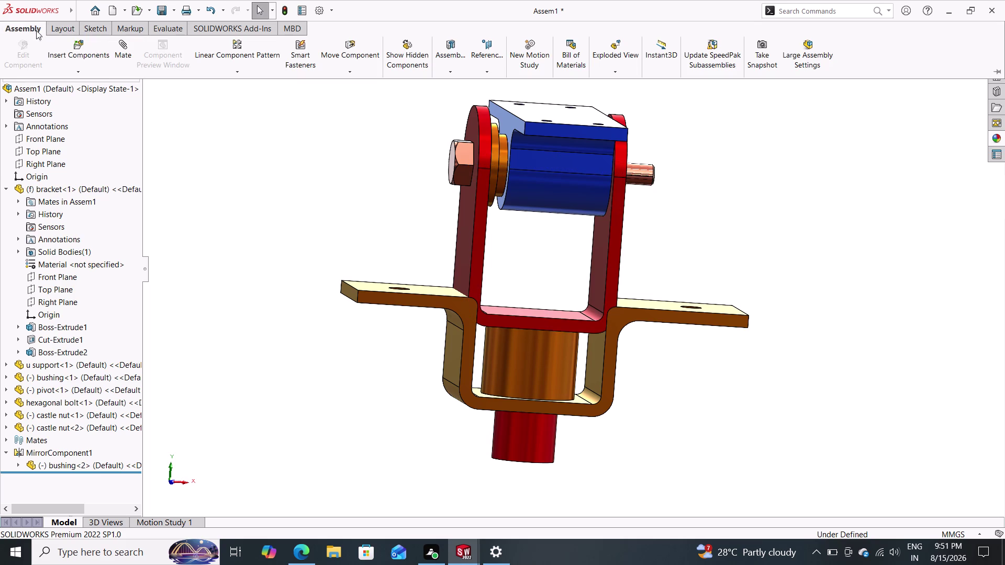
click(130, 52)
middle_drag(681, 211, 640, 224)
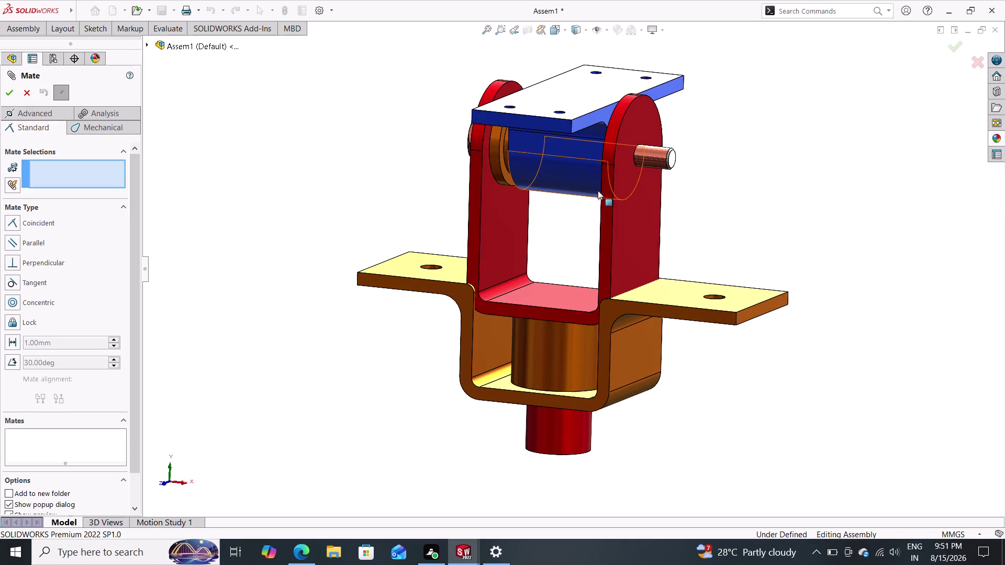
middle_drag(689, 217, 712, 214)
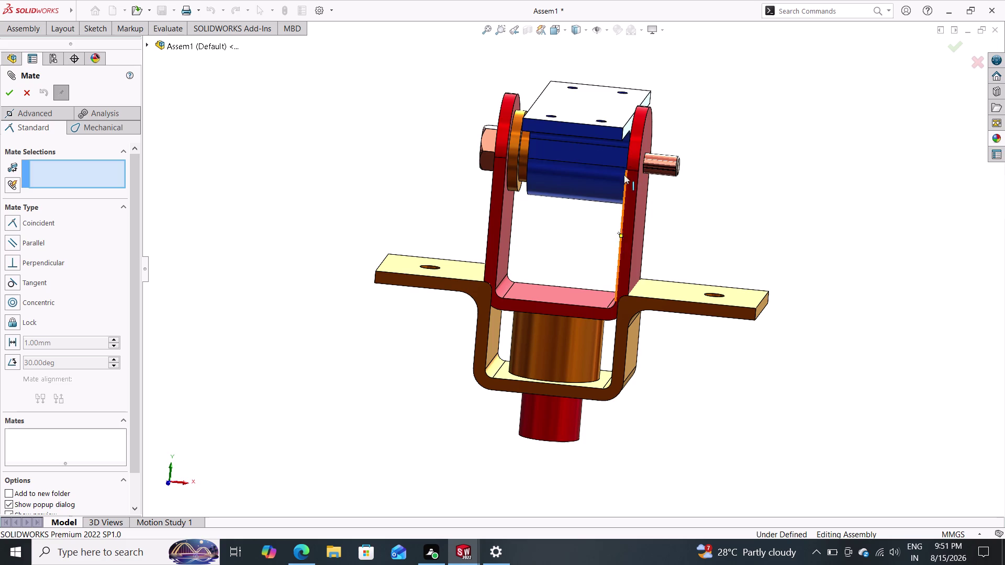
click(618, 170)
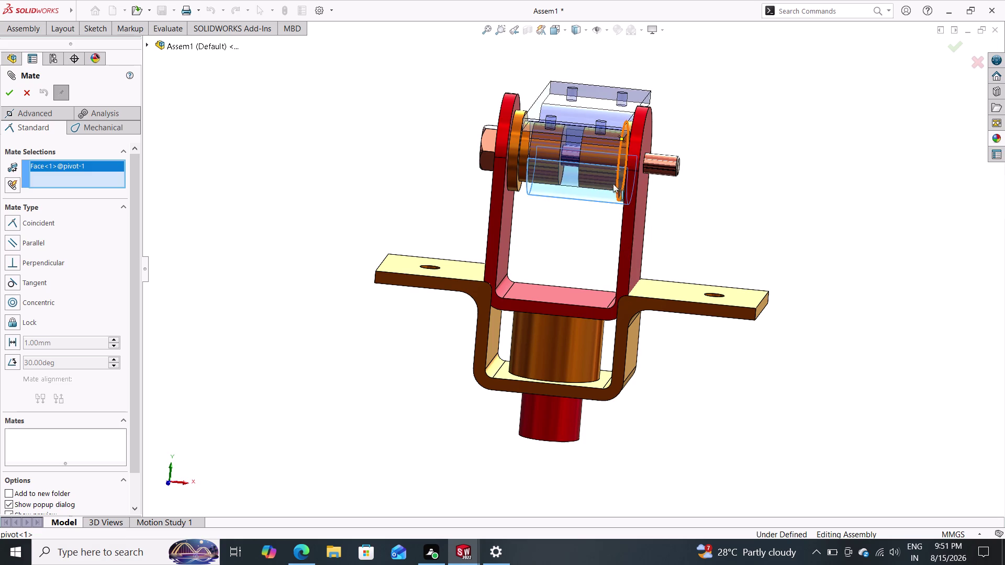
click(608, 162)
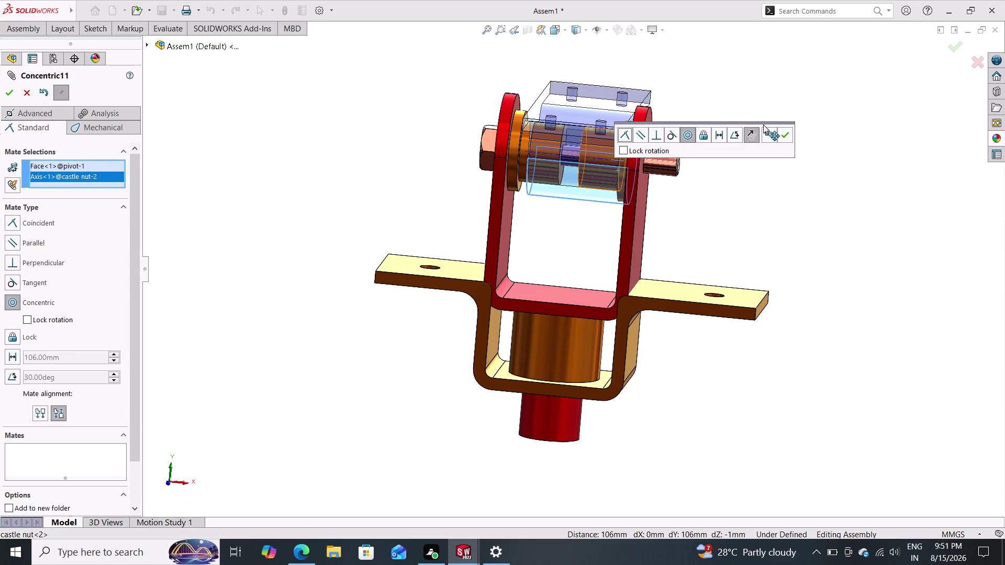
click(771, 137)
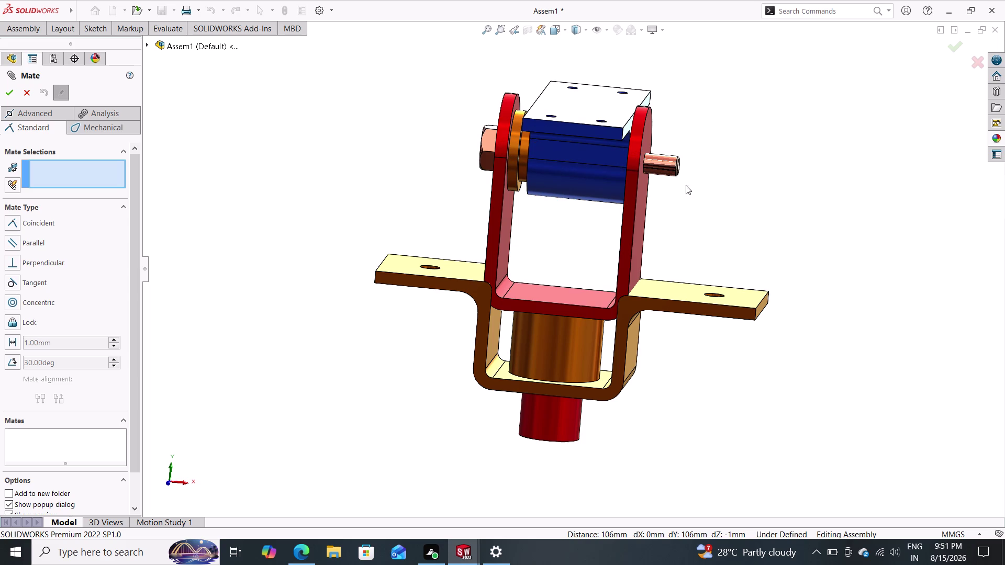
Inspect the pin end, pick a bushing face, then exit the mate without adding one.
scroll(up, 3)
scroll(down, 3)
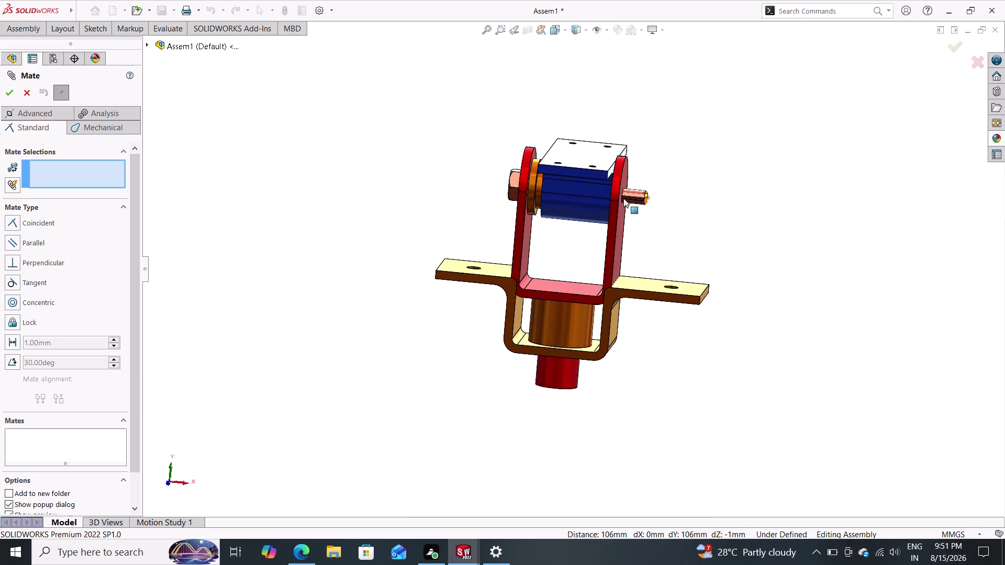
scroll(down, 3)
scroll(down, 3)
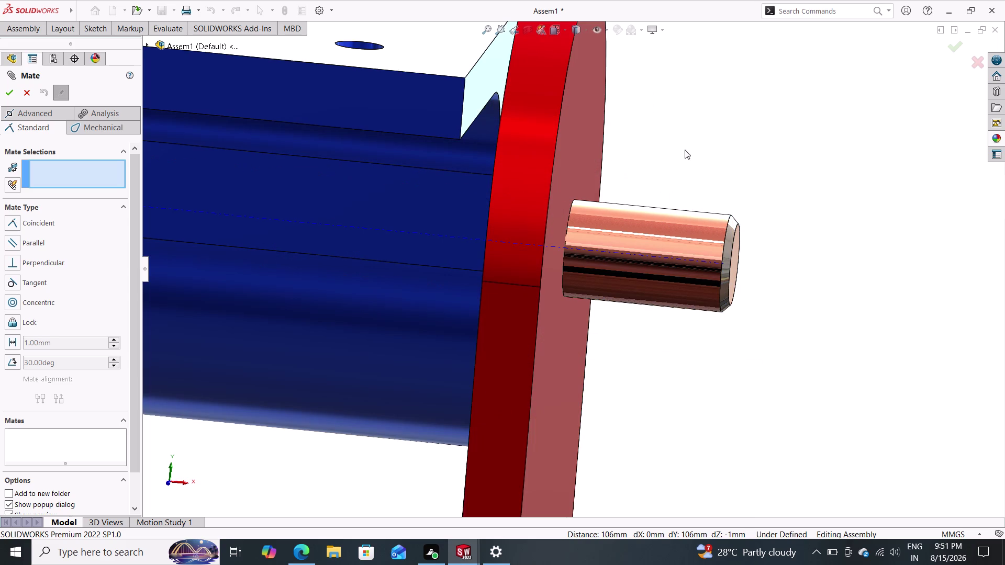
scroll(down, 3)
scroll(down, 3)
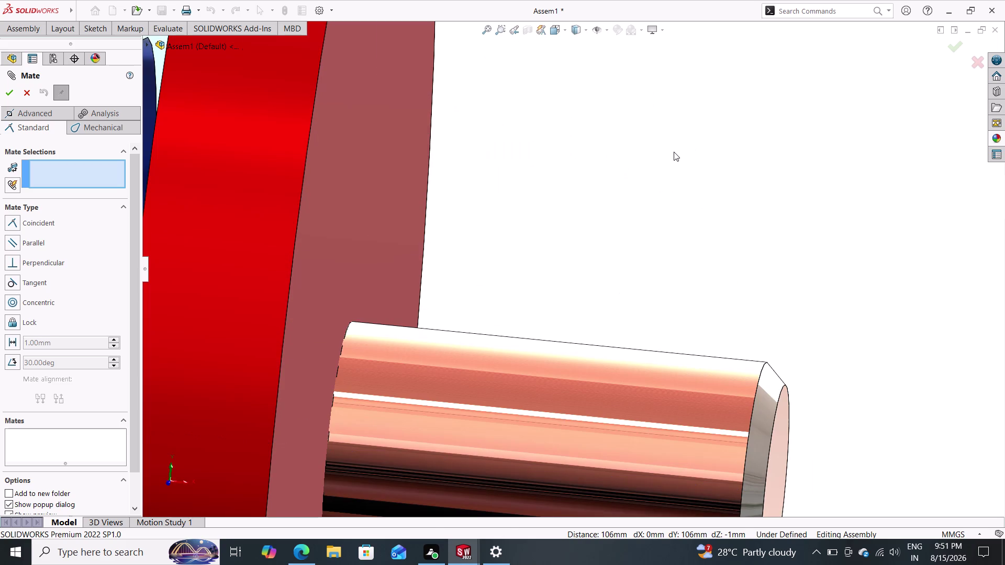
scroll(up, 3)
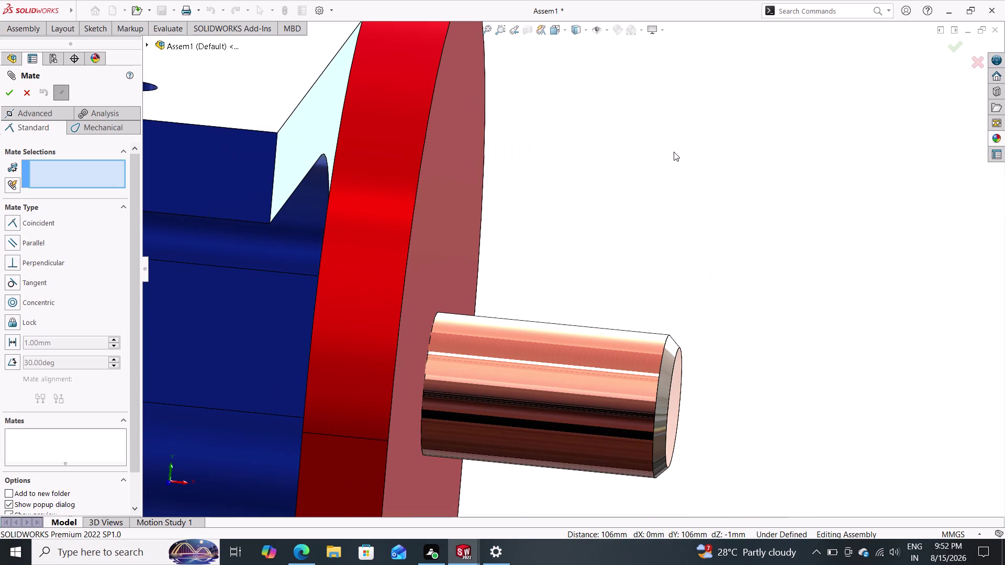
middle_drag(596, 173, 651, 192)
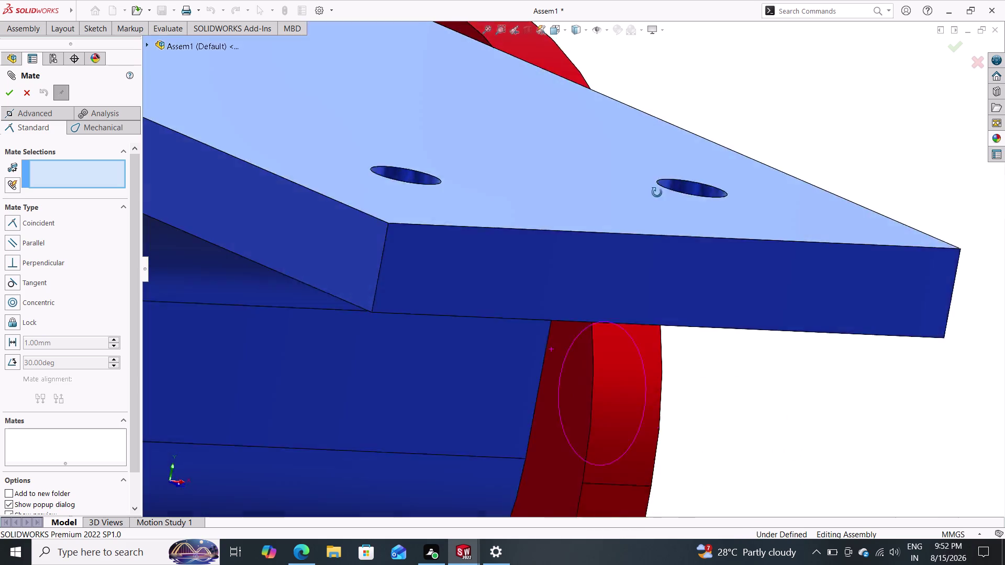
middle_drag(651, 191, 598, 183)
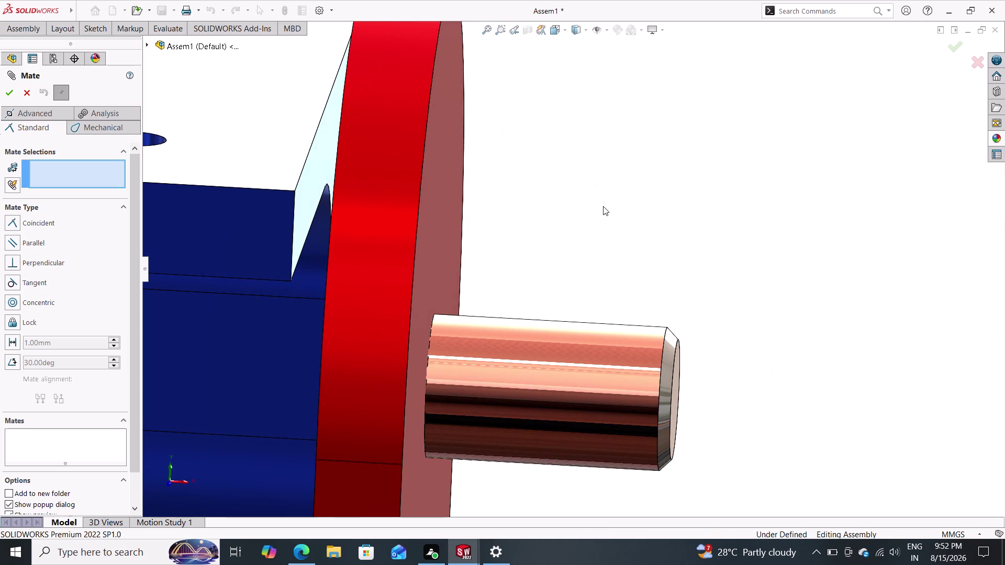
scroll(down, 3)
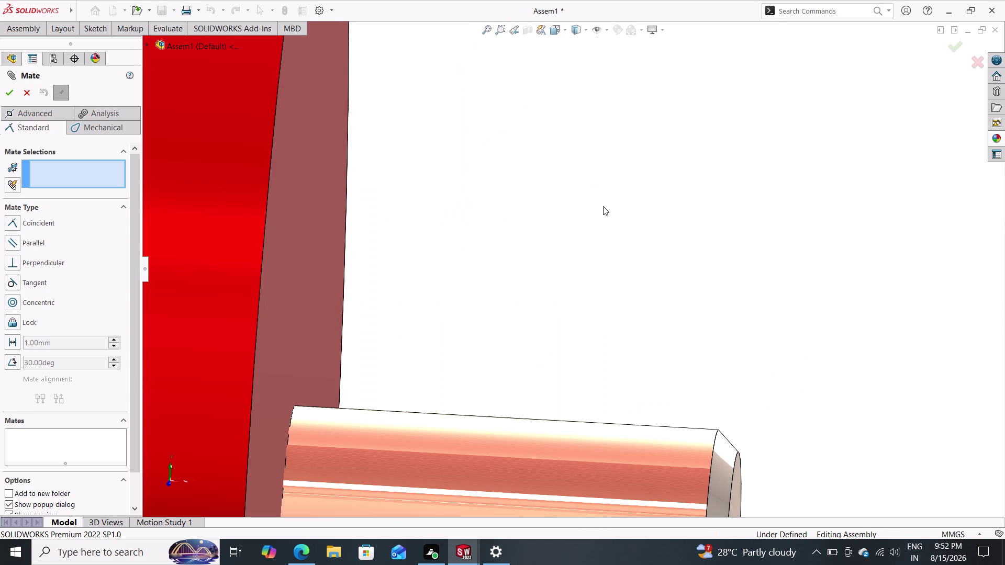
scroll(up, 3)
scroll(up, 3)
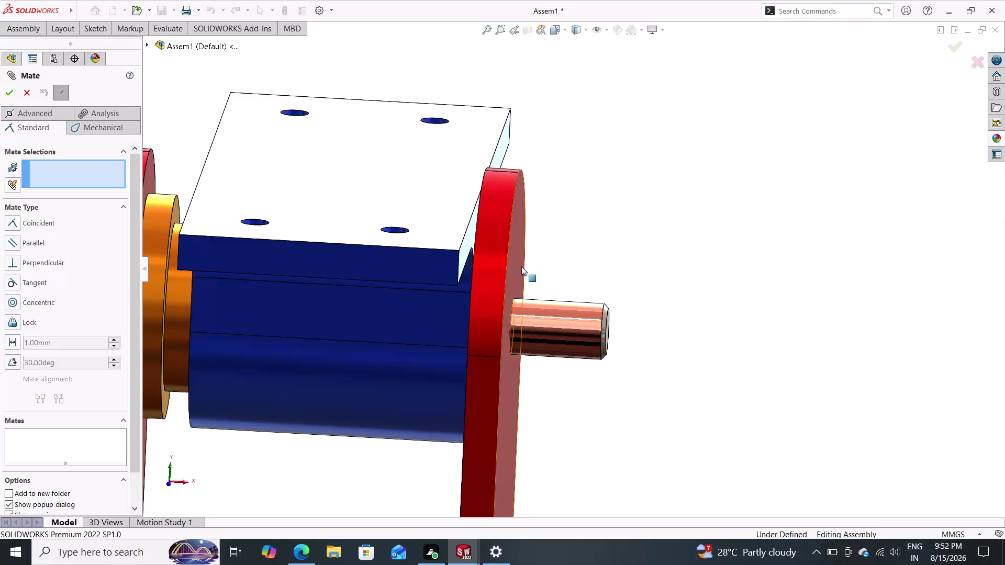
click(172, 311)
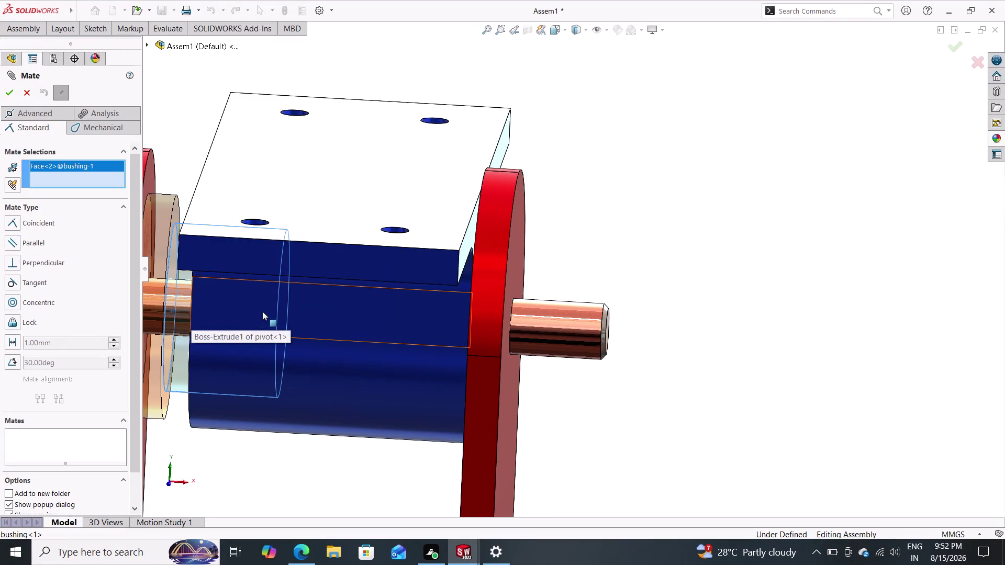
key(Escape)
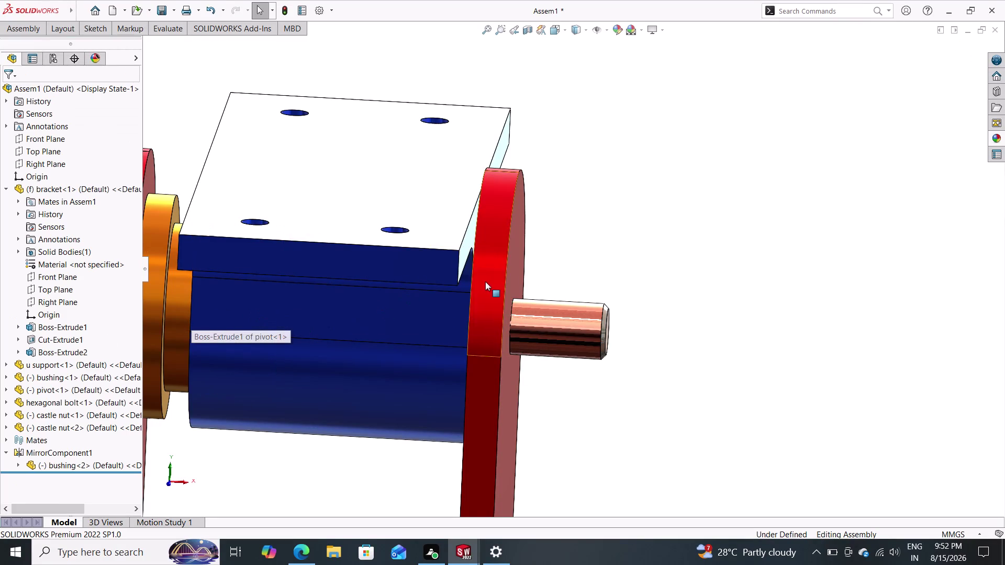
middle_drag(543, 250, 556, 240)
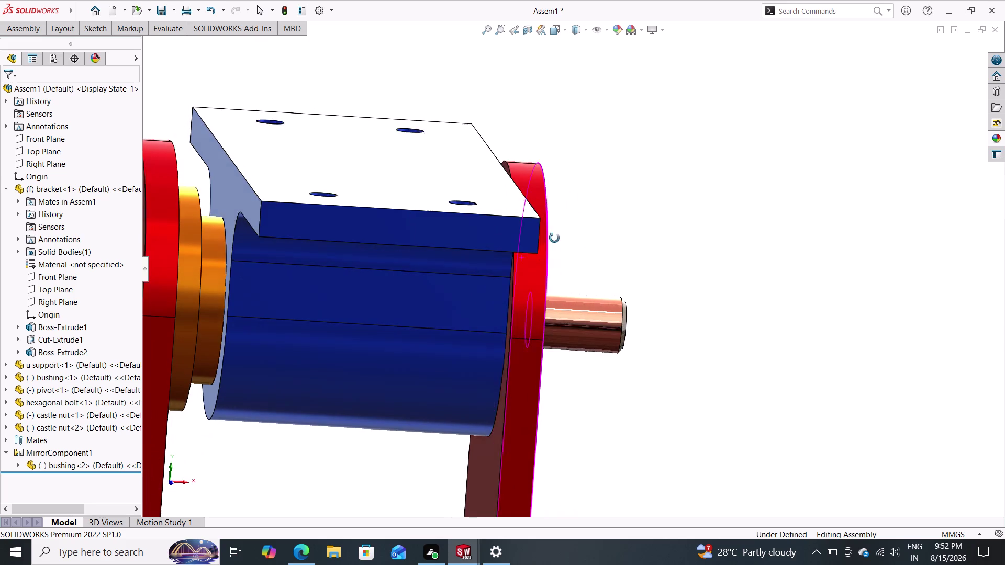
middle_drag(556, 240, 554, 238)
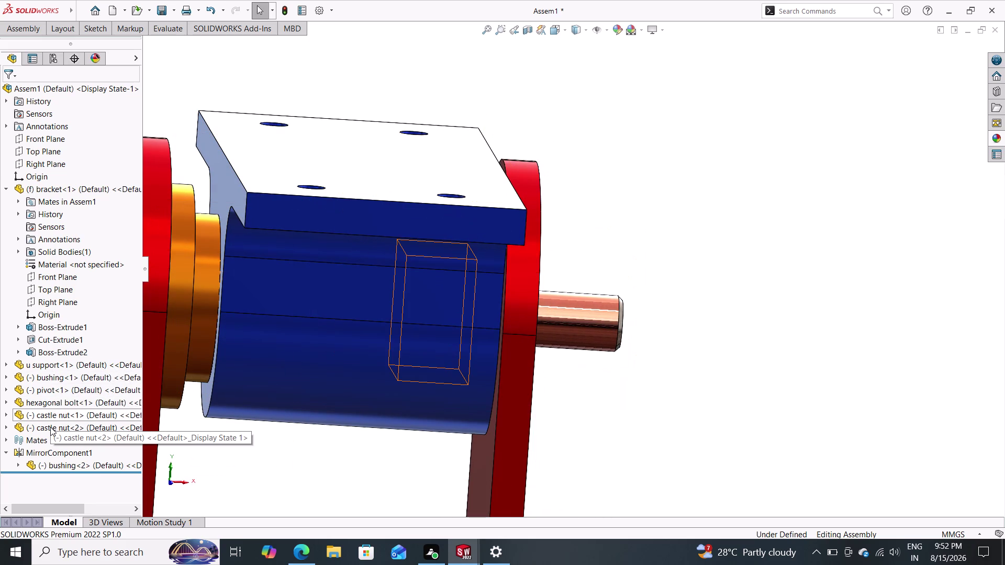
key(ctrl+z)
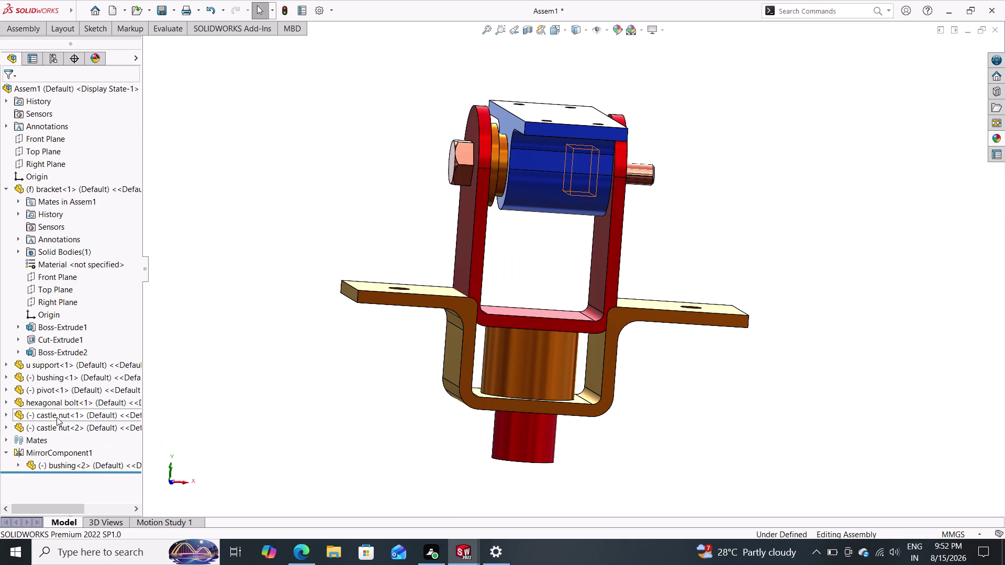
key(Escape)
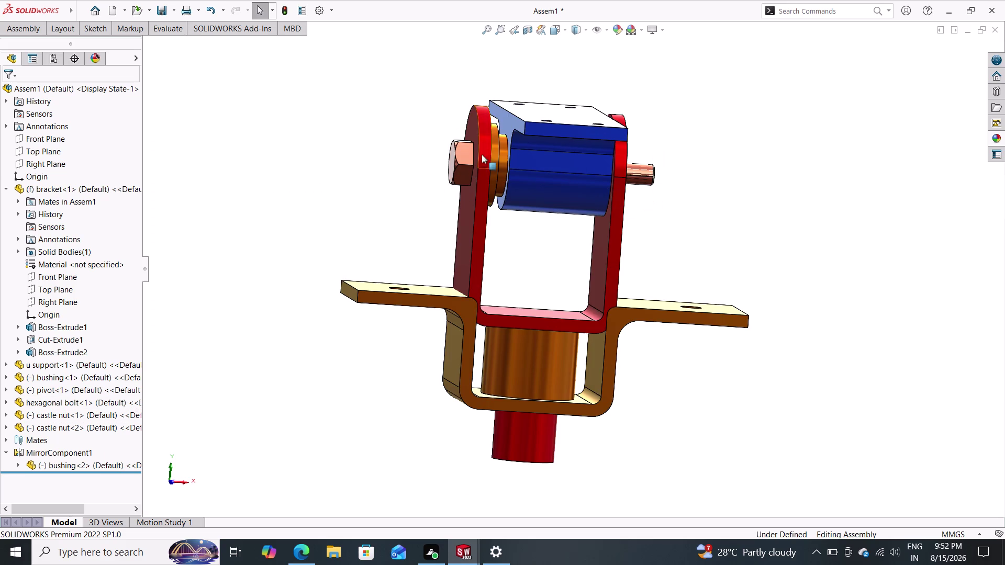